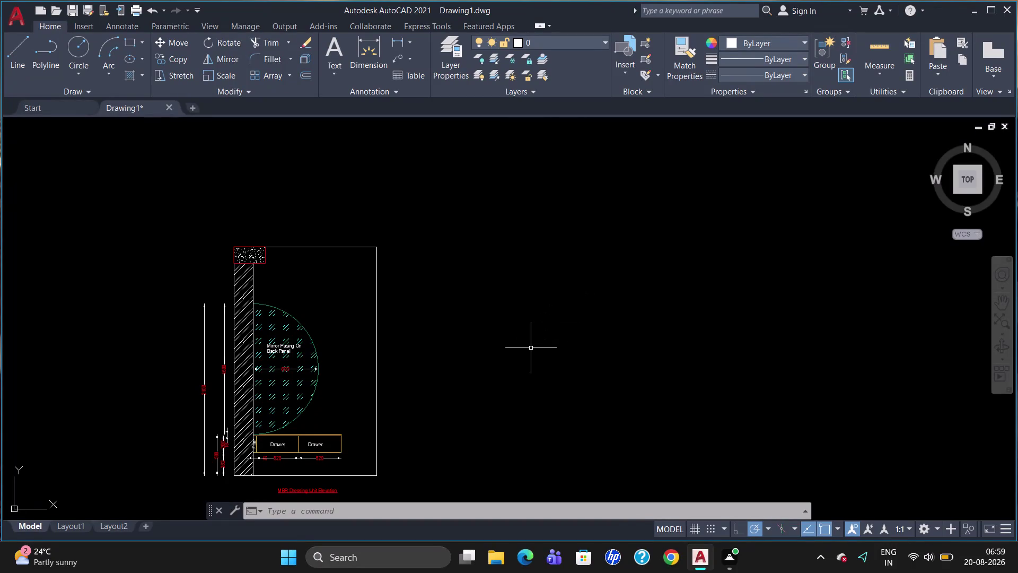
Add a trial 1745 linear dimension across the unit's bottom, then delete it.
scroll(down, 3)
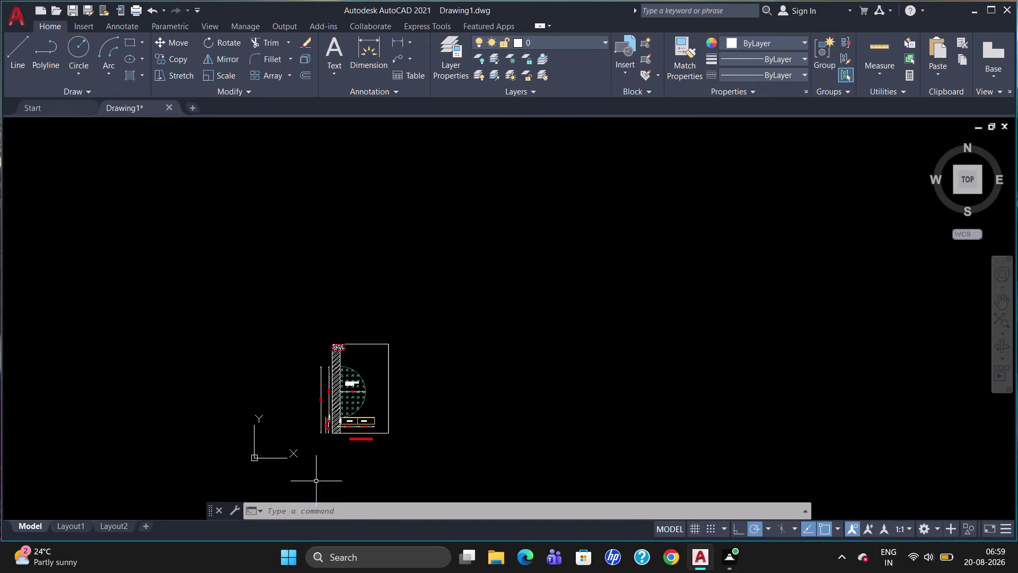
scroll(up, 3)
scroll(down, 3)
scroll(up, 3)
scroll(down, 3)
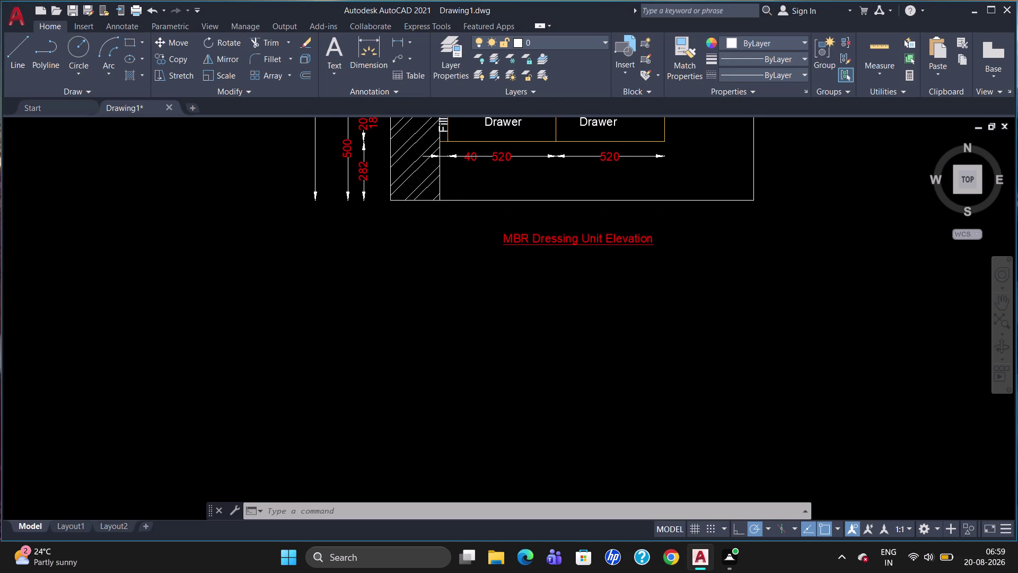
text(dli)
key(Return)
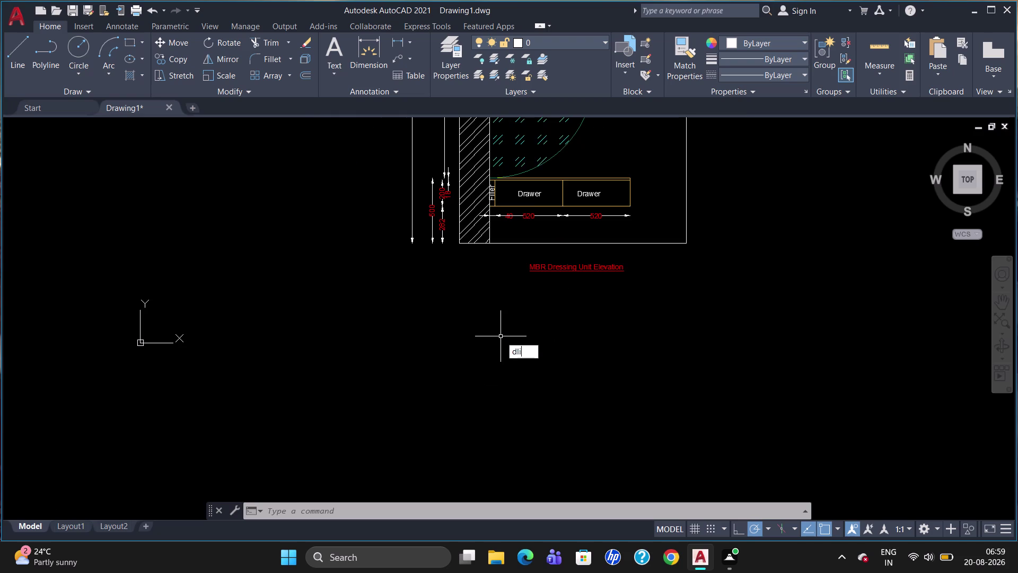
click(458, 244)
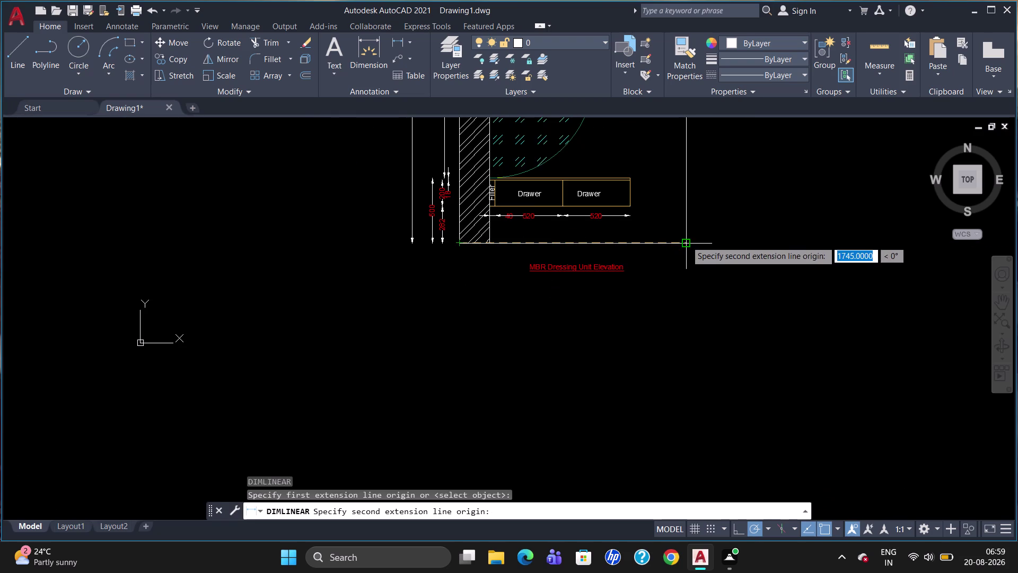
click(687, 242)
click(684, 291)
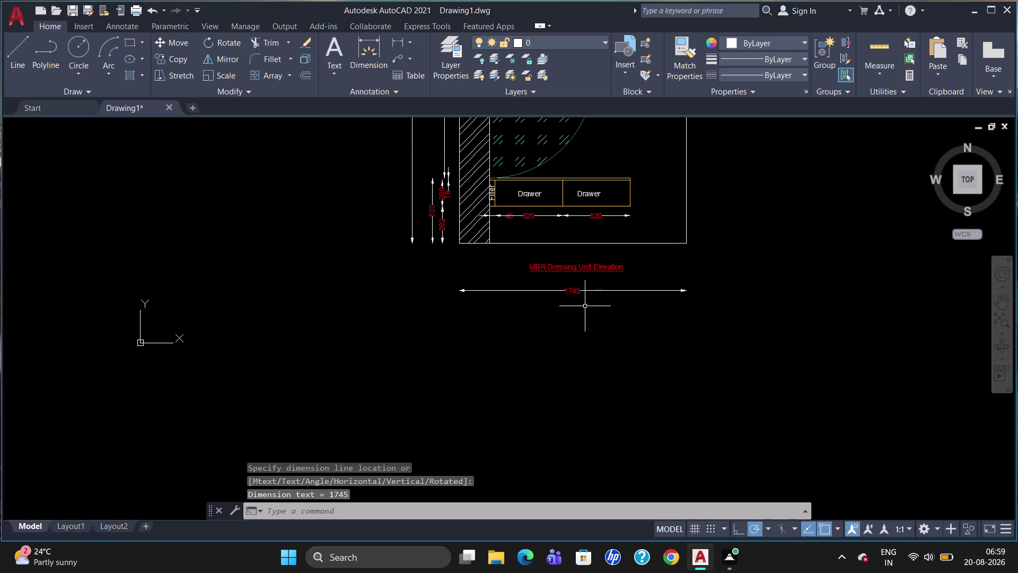
click(545, 290)
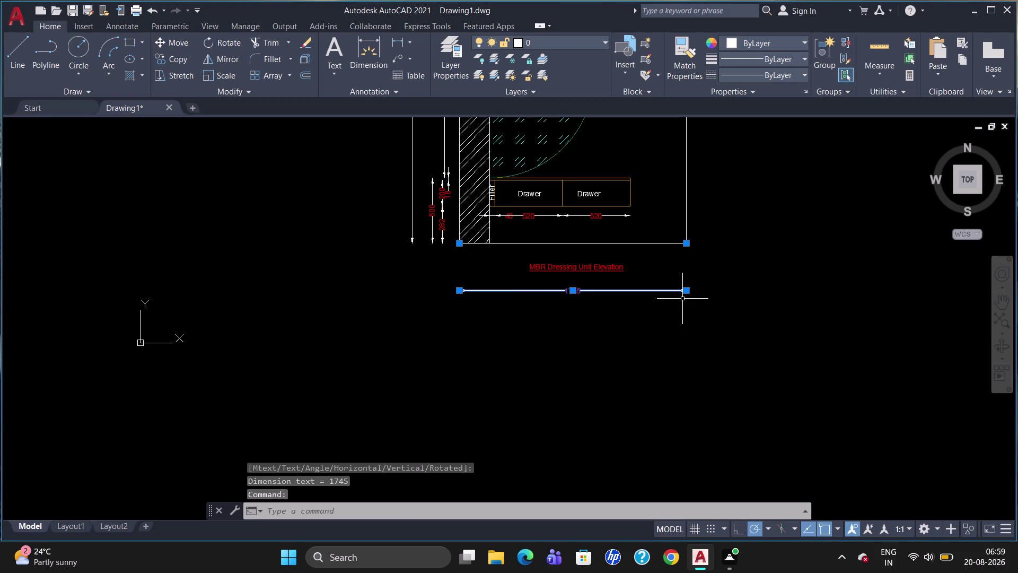
key(Delete)
Draw and erase a trial 1705 line from the bottom-left corner, then turn Ortho on.
key(l)
key(Return)
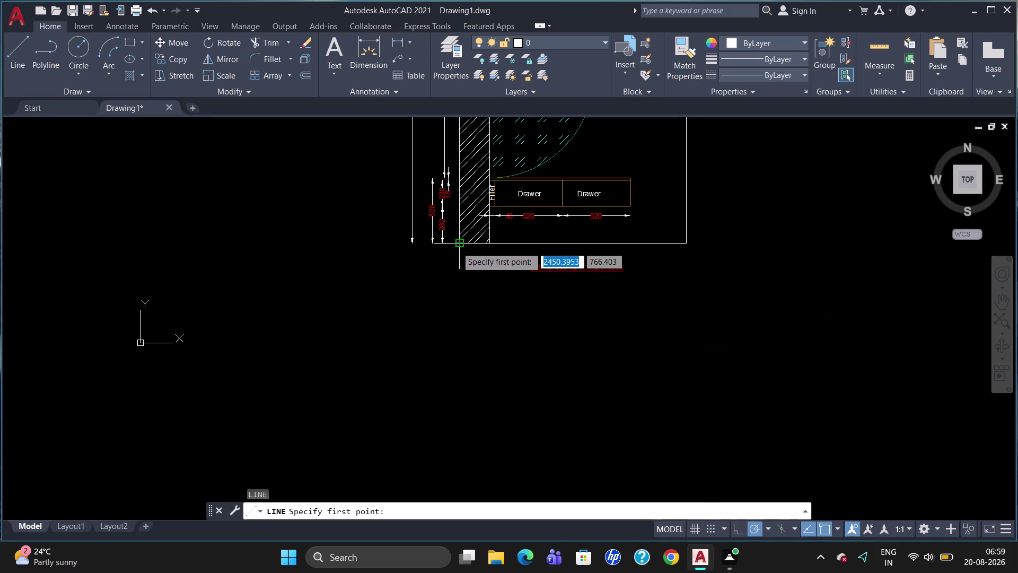
click(459, 315)
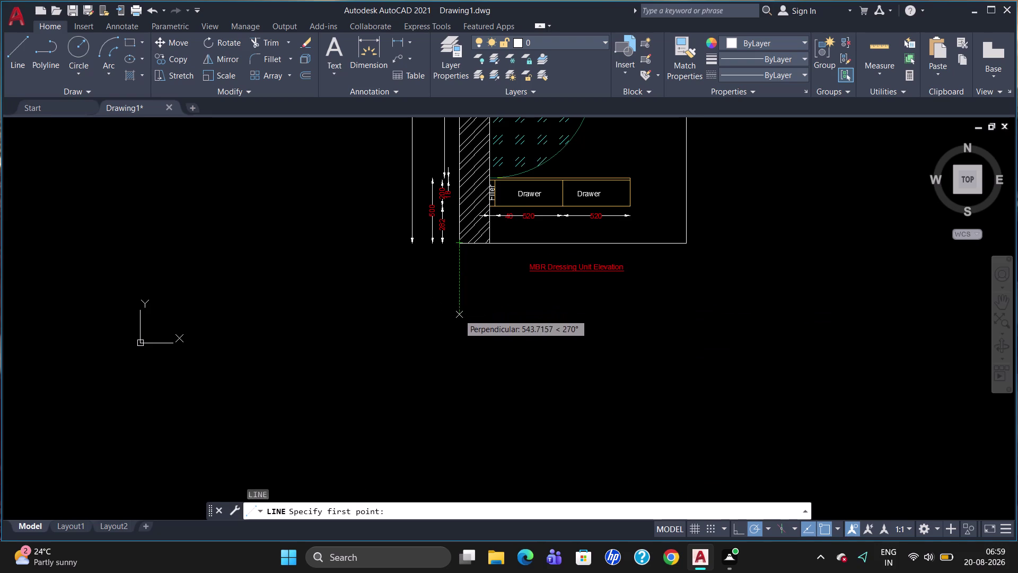
key(1)
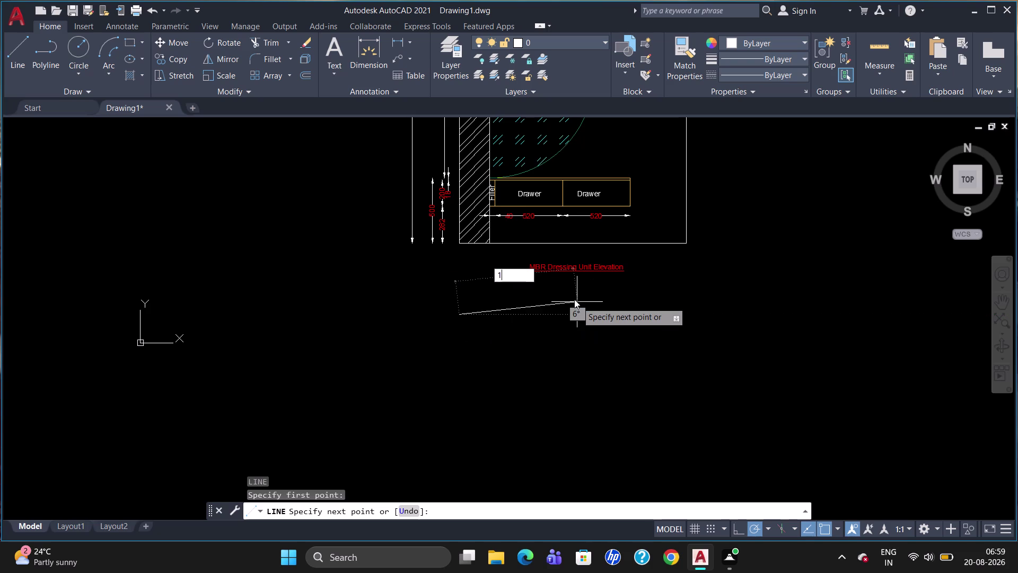
key(7)
key(0)
key(5)
key(Return)
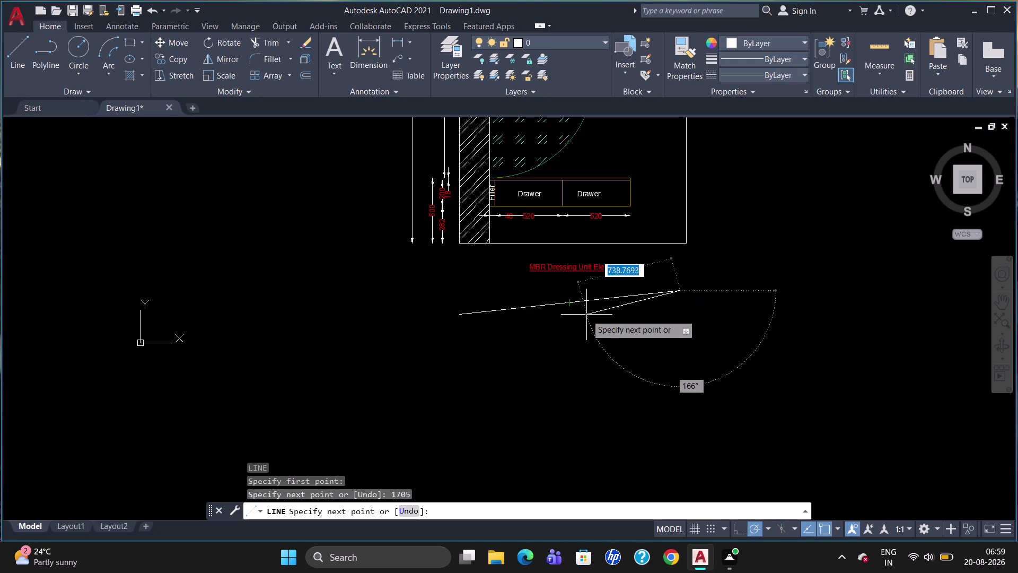
key(Escape)
click(558, 304)
key(Delete)
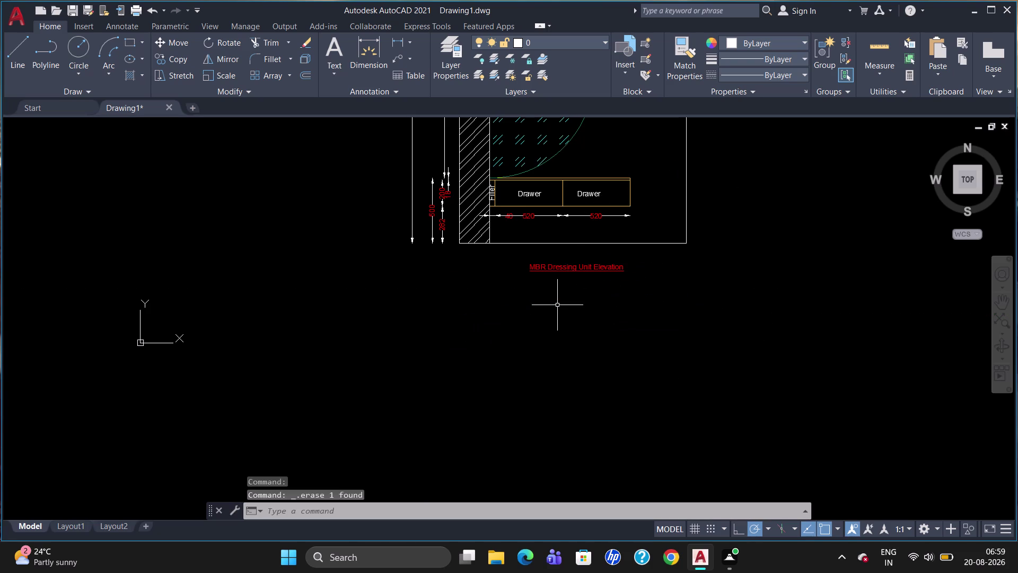
click(734, 535)
click(737, 533)
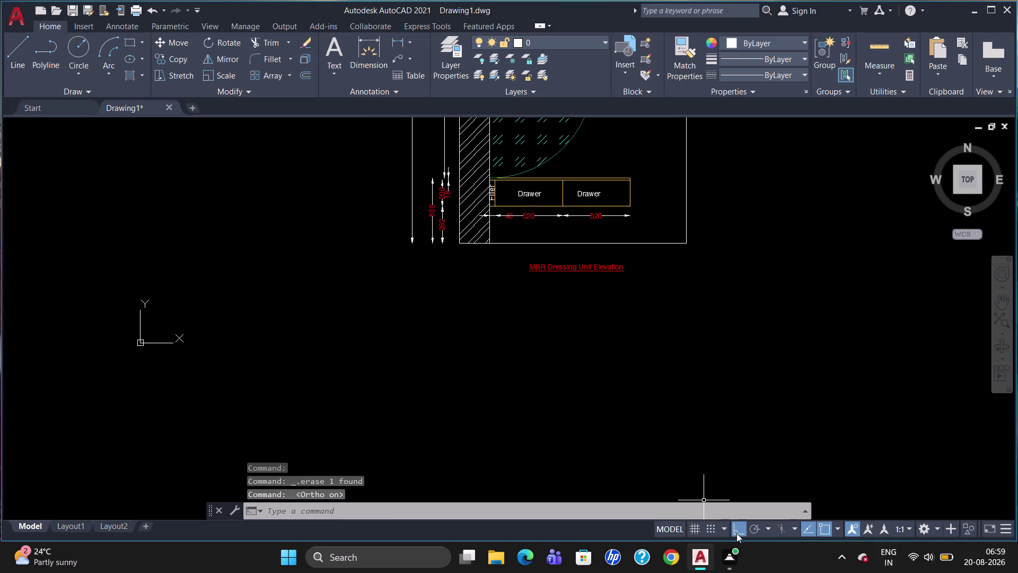
Start a line tracked 500 below the unit's bottom-left corner.
key(l)
key(Return)
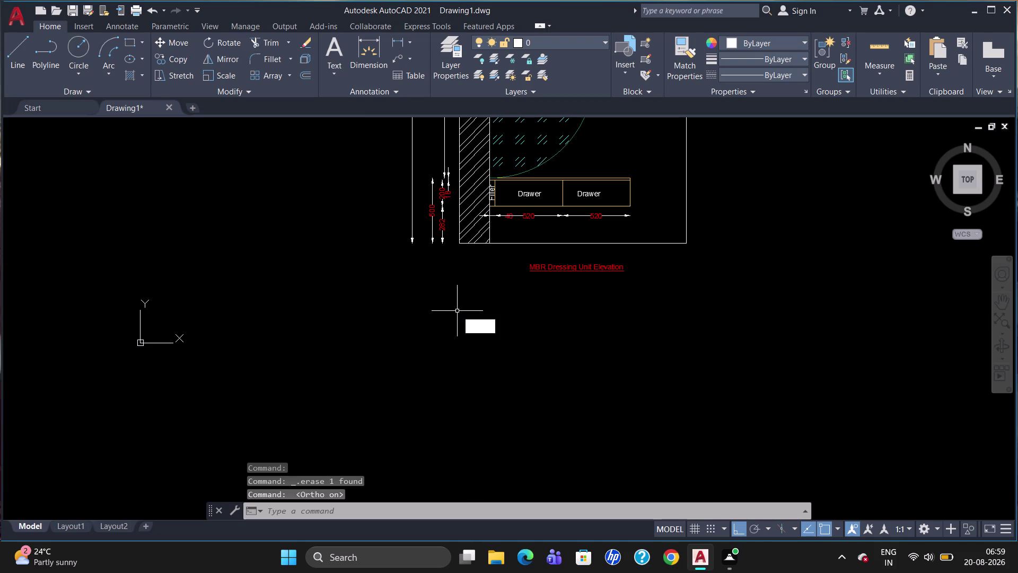
key(t)
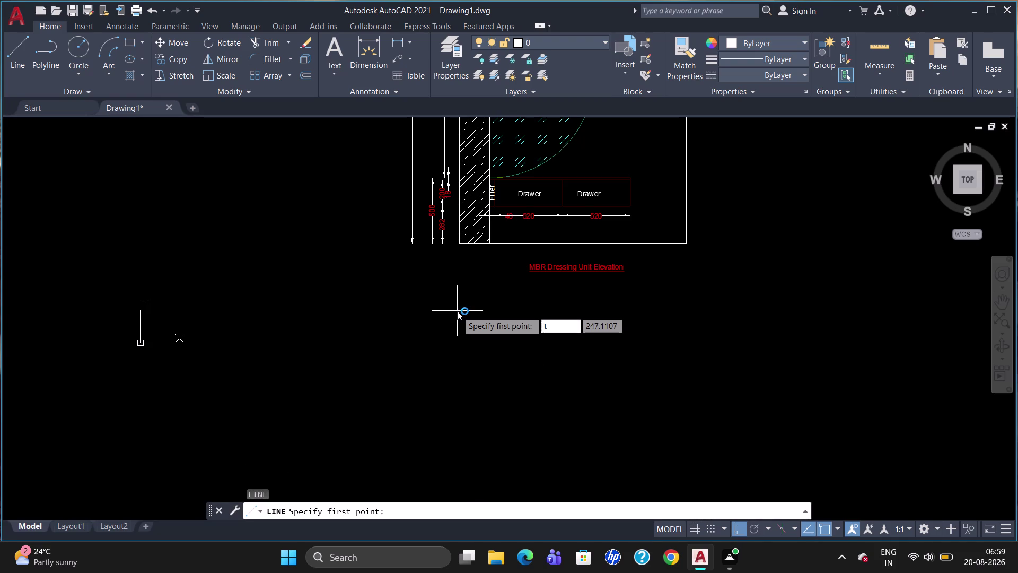
key(Escape)
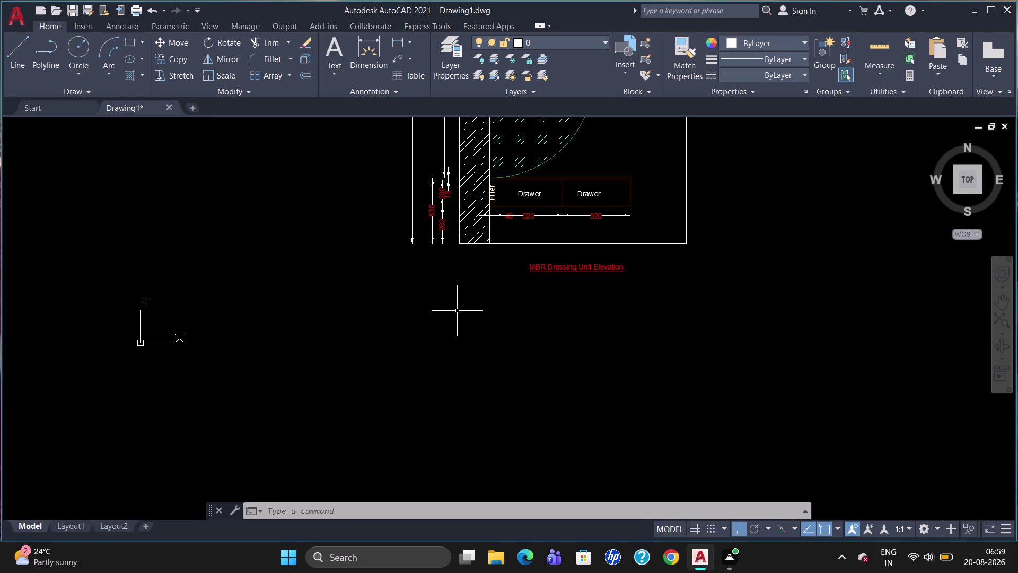
key(l)
key(Return)
text(t)
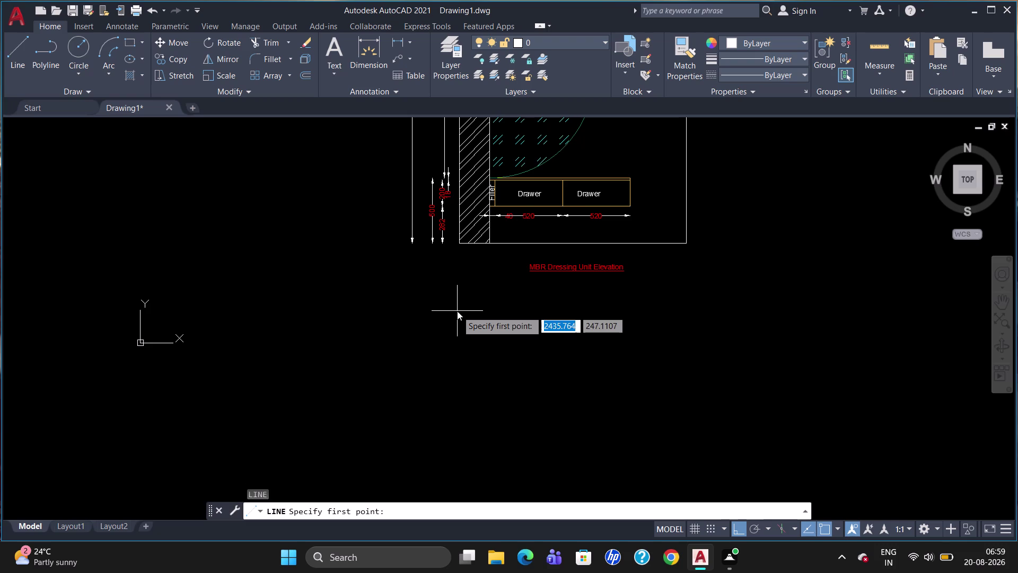
text(k)
key(Return)
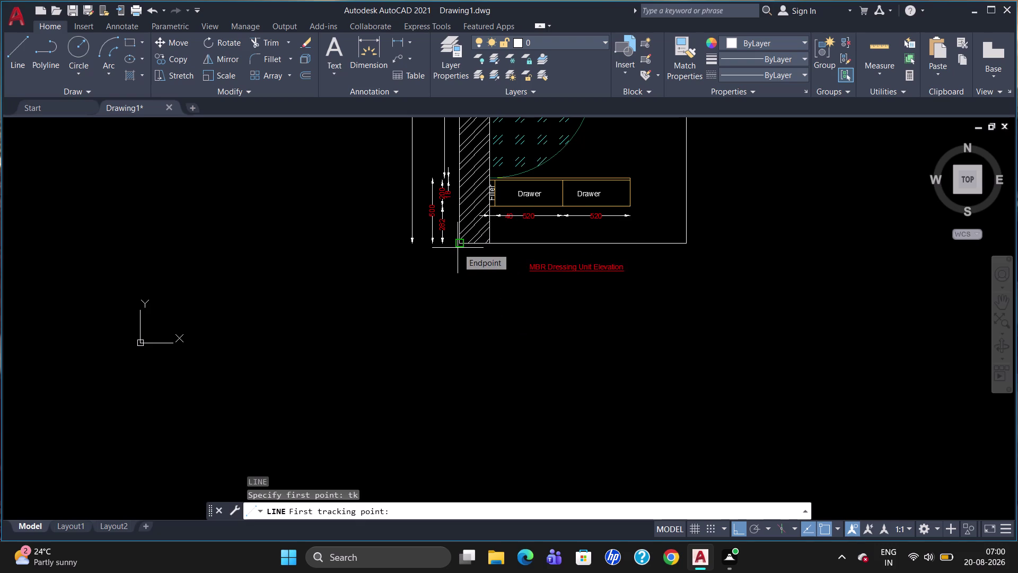
drag(458, 247, 463, 303)
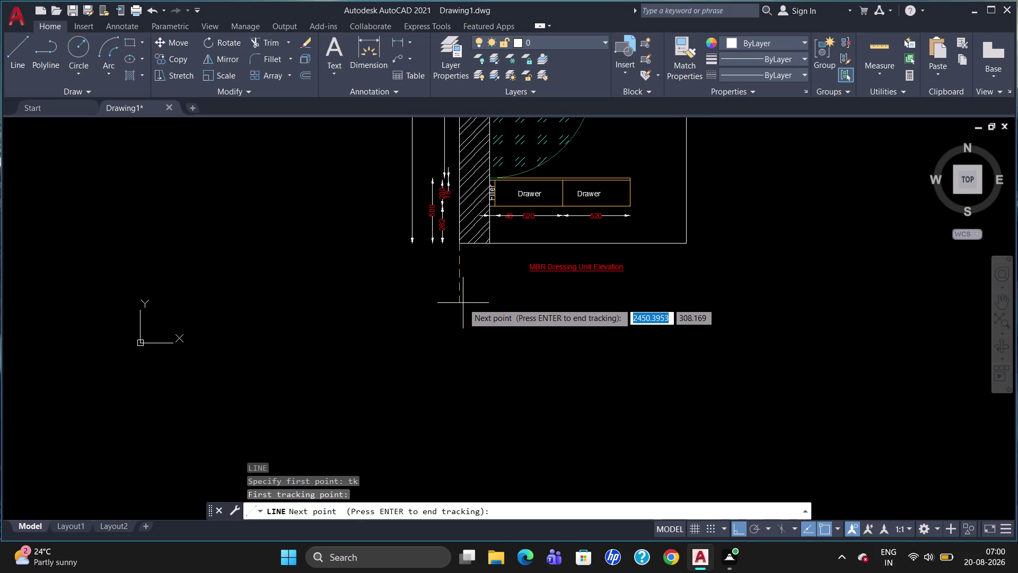
key(3)
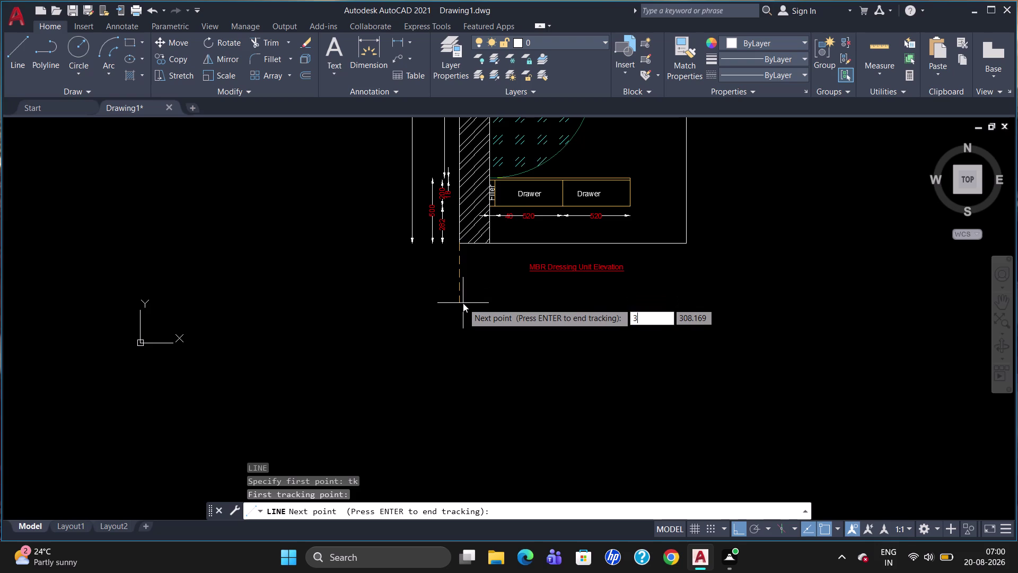
key(BackSpace)
text(500)
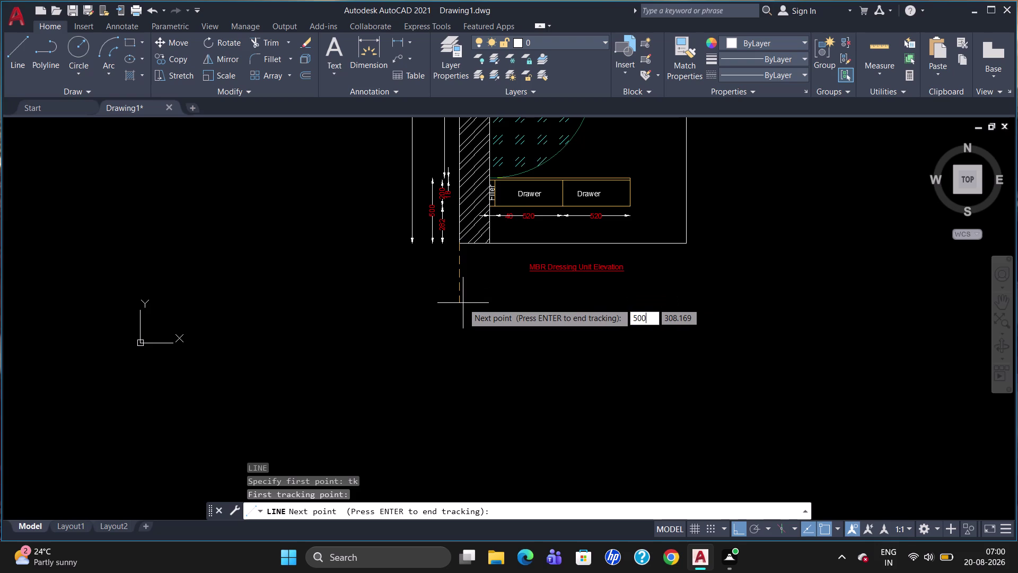
key(Return)
Draw the 1705-long horizontal line from that start point.
key(Return)
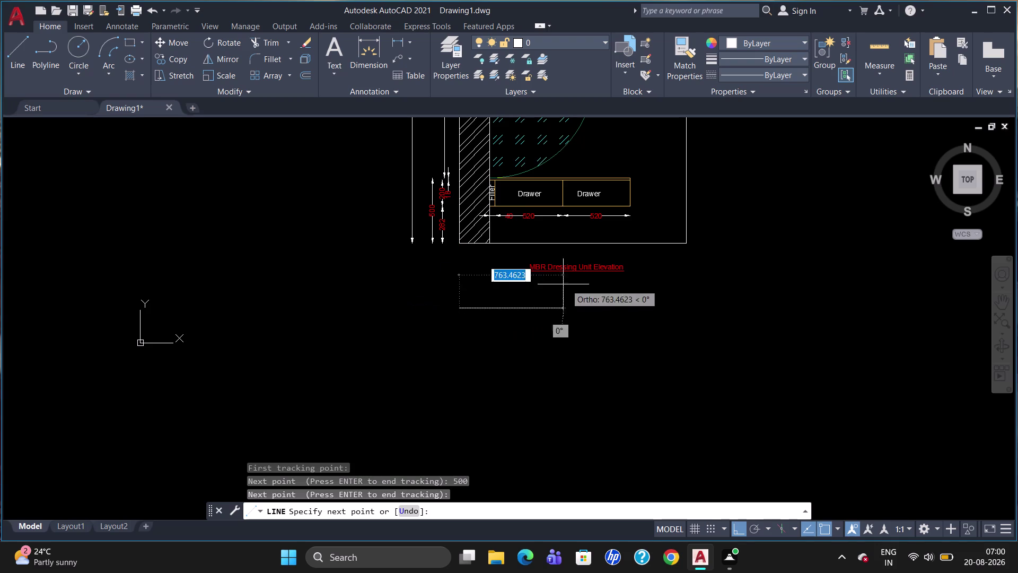
text(170)
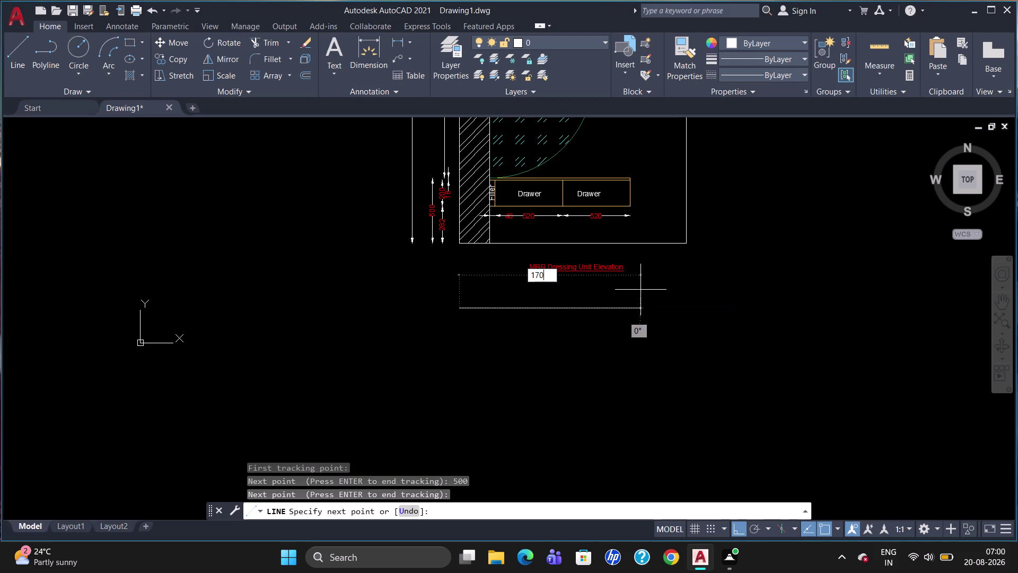
text(5)
key(Return)
key(Return)
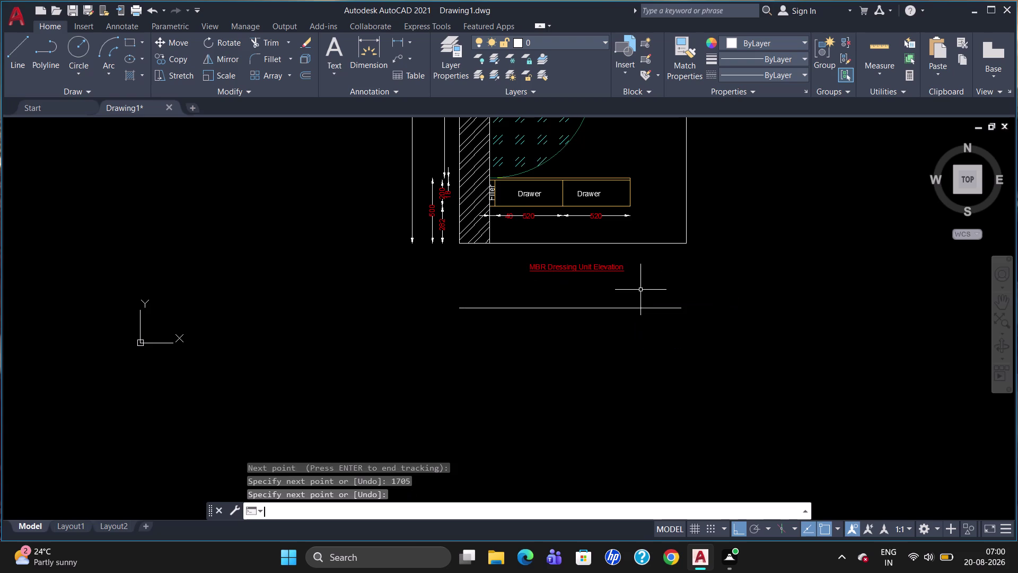
Draw a vertical line straight down from the horizontal line's left end.
key(Escape)
key(l)
key(Return)
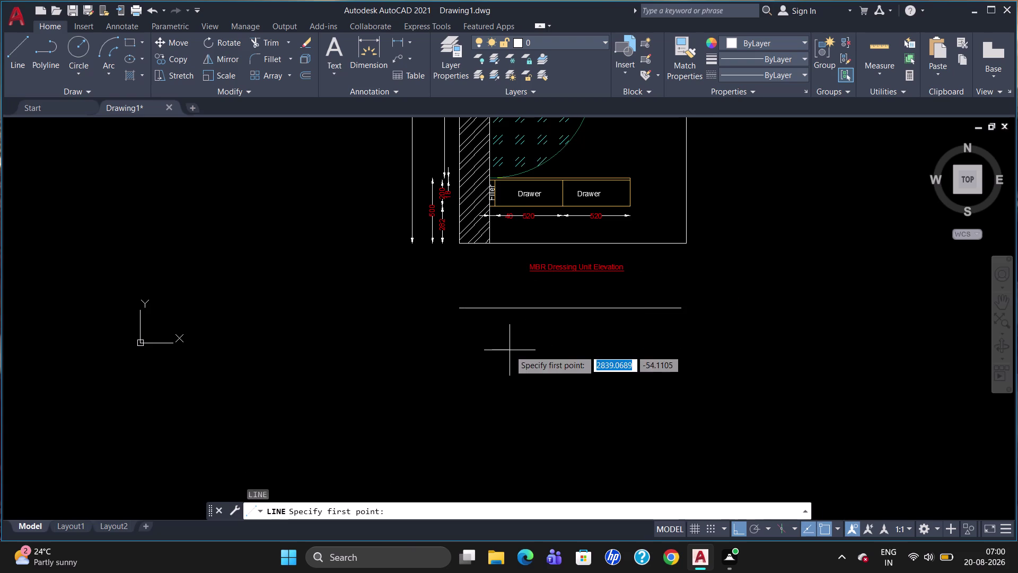
drag(458, 312, 456, 424)
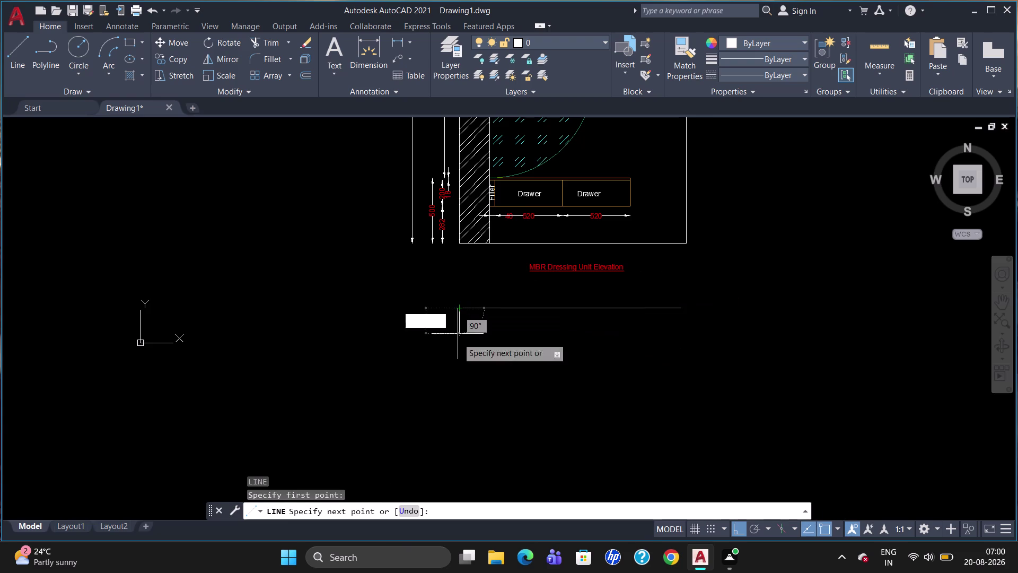
drag(456, 424, 455, 448)
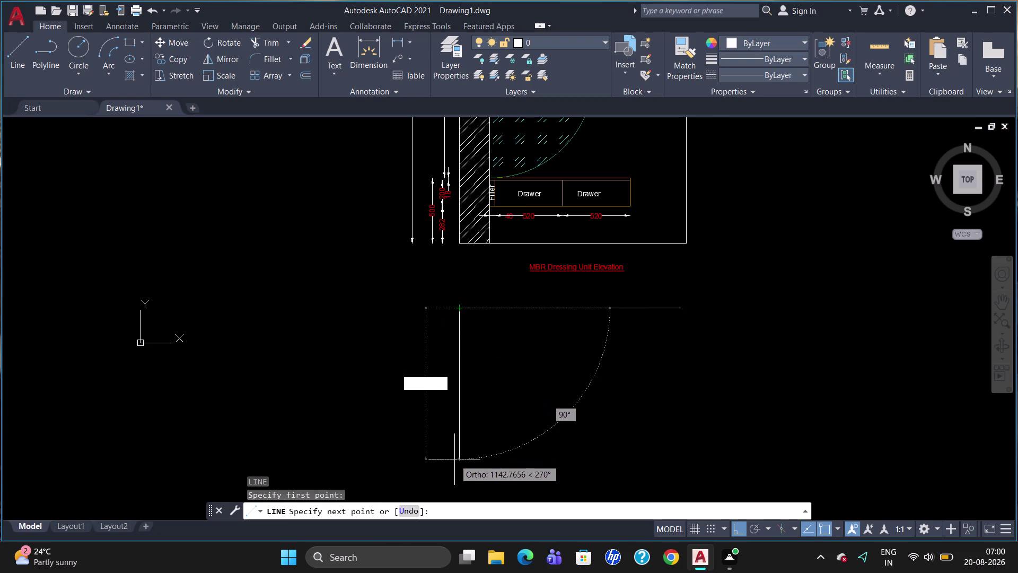
click(454, 461)
key(Escape)
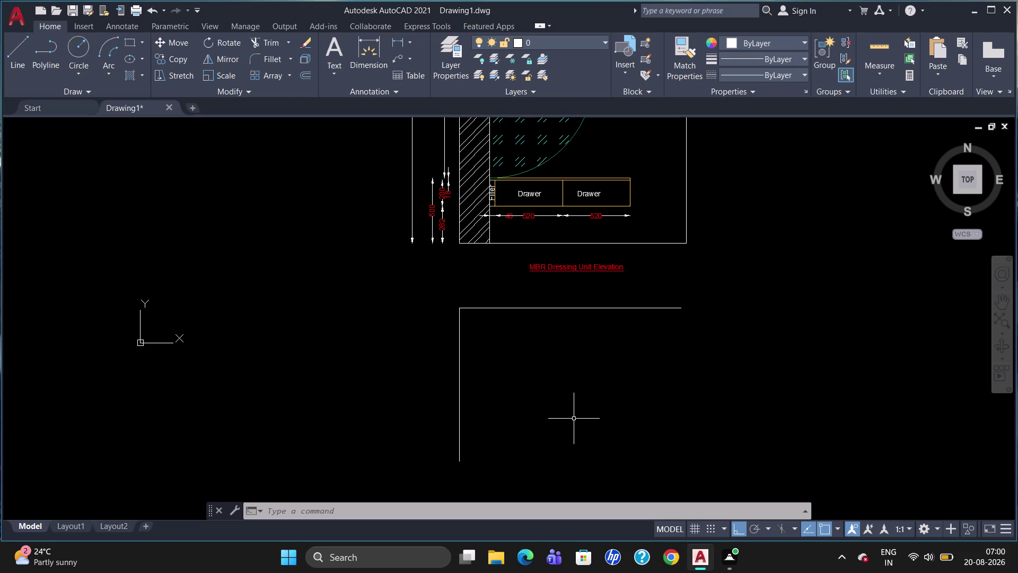
Offset the horizontal line 304 downward.
key(o)
key(Return)
text(30)
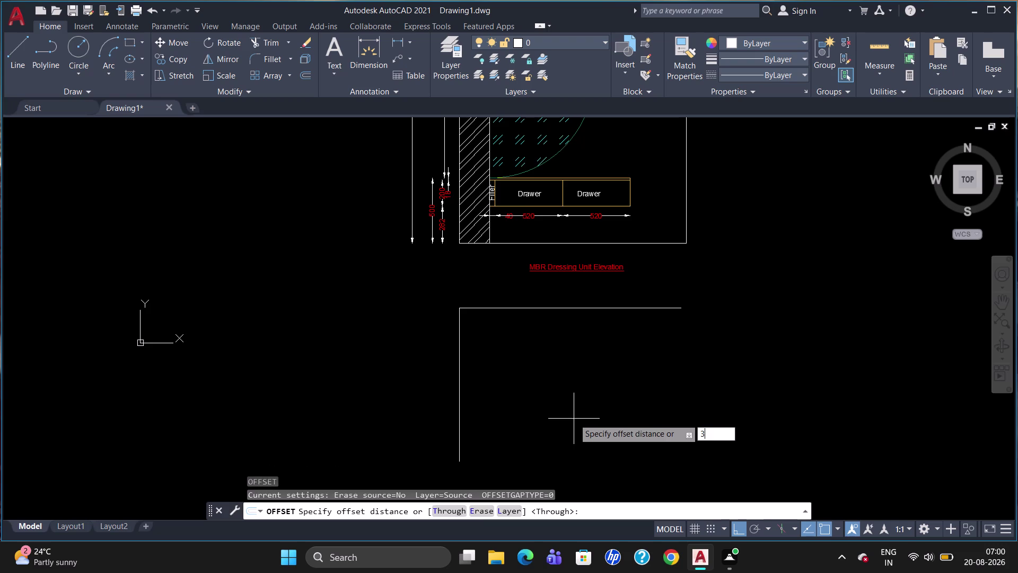
text(4)
key(Return)
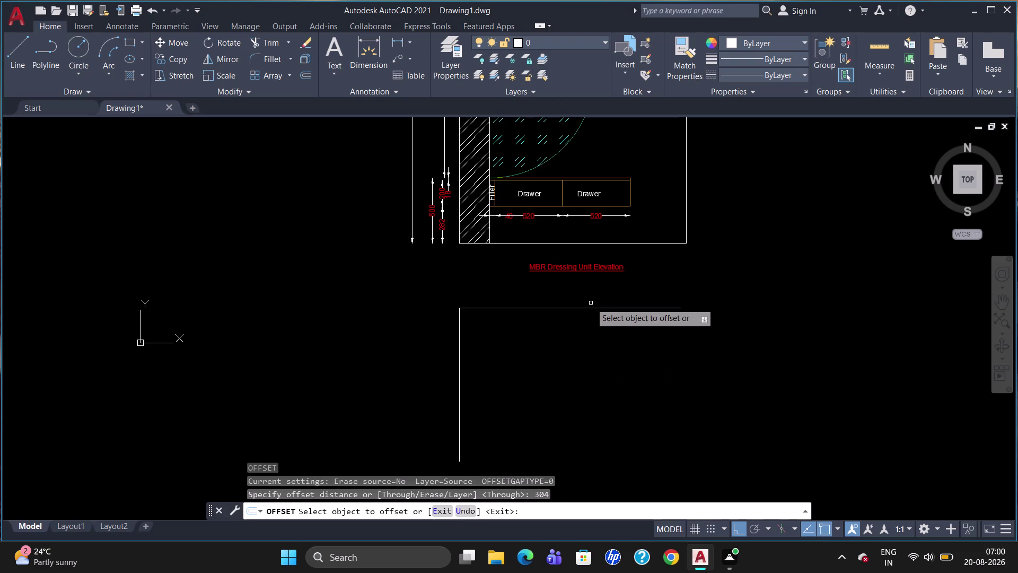
click(590, 311)
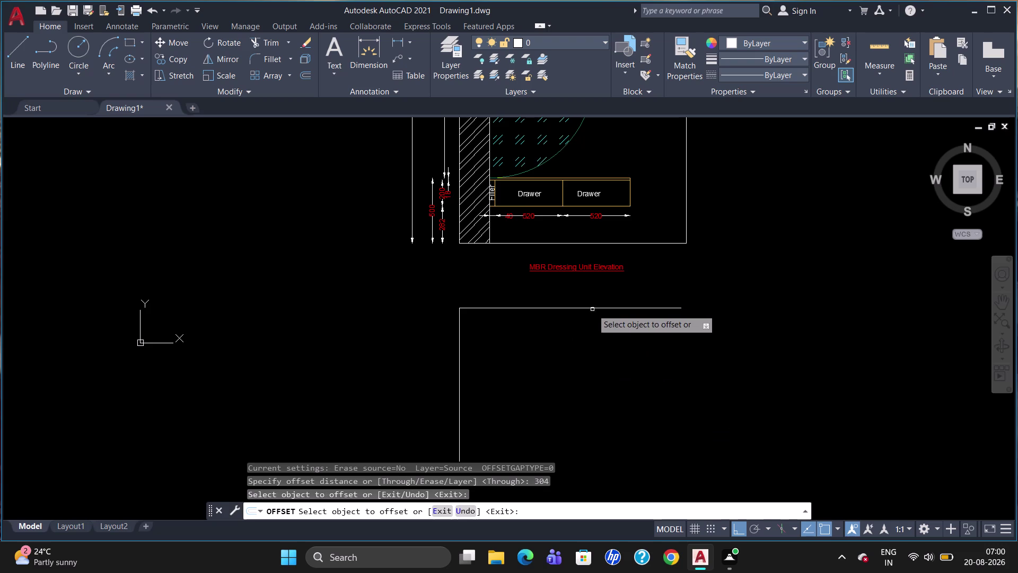
drag(596, 308, 610, 357)
drag(611, 357, 475, 398)
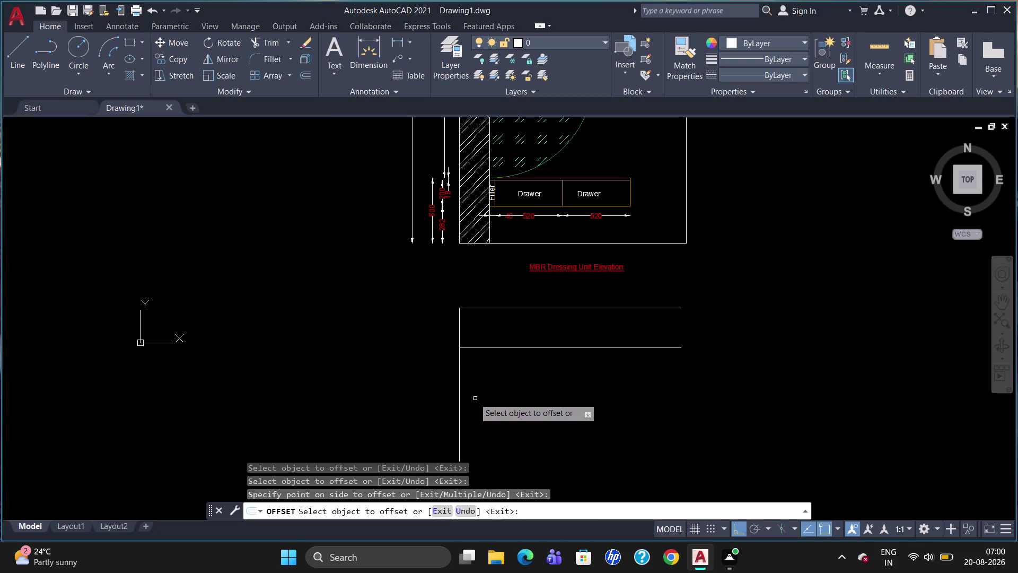
drag(474, 398, 461, 396)
Offset the left vertical line 235 toward the inside.
click(460, 396)
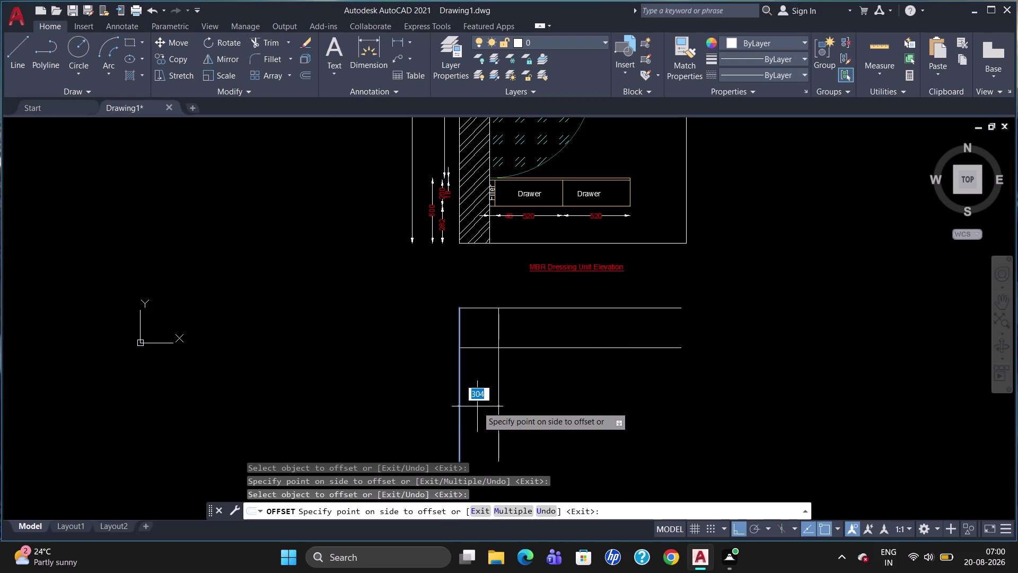
text(235)
key(Return)
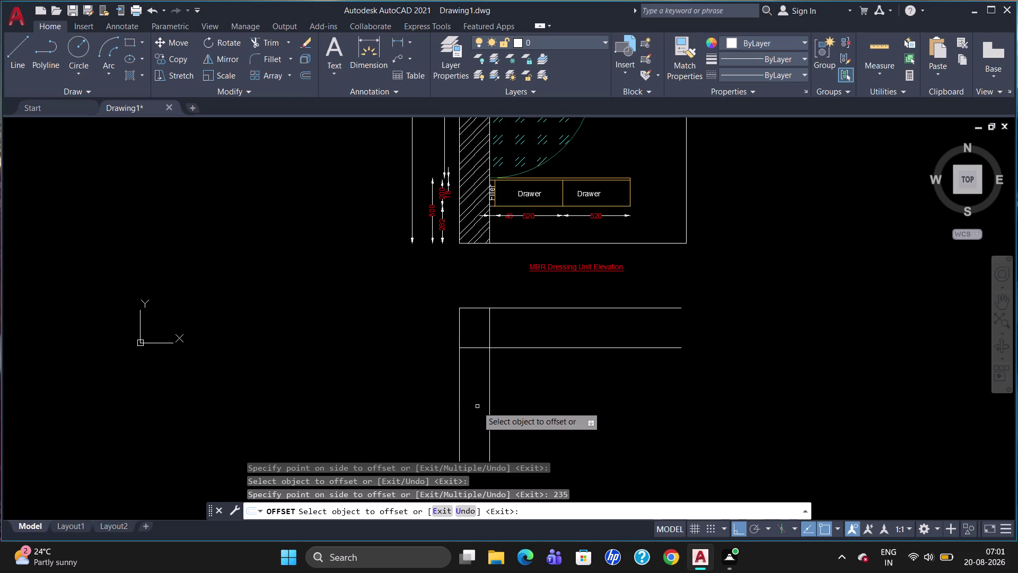
key(Escape)
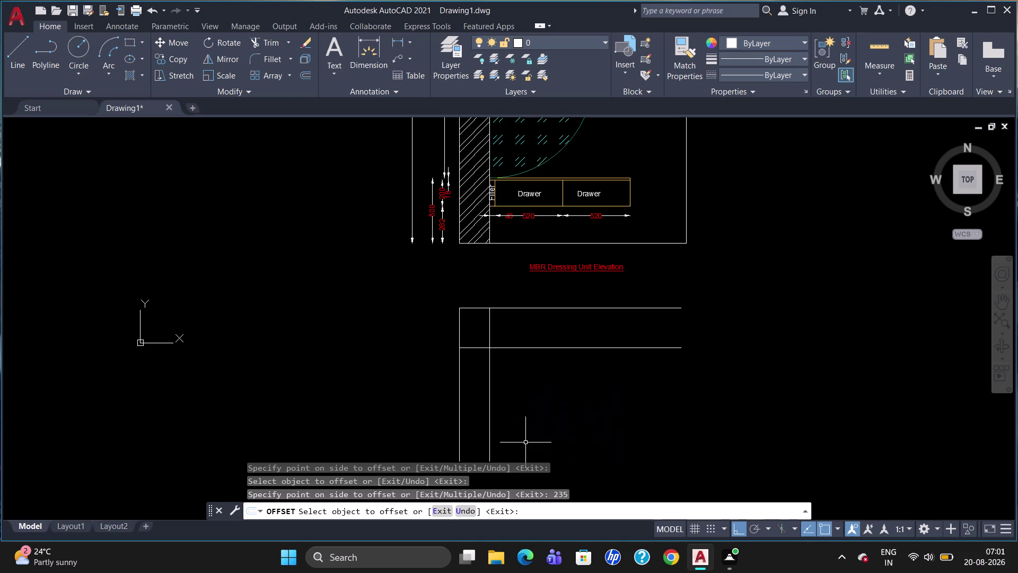
Start a new line using tk tracking from a reference point.
key(l)
key(Return)
text(tk)
key(Return)
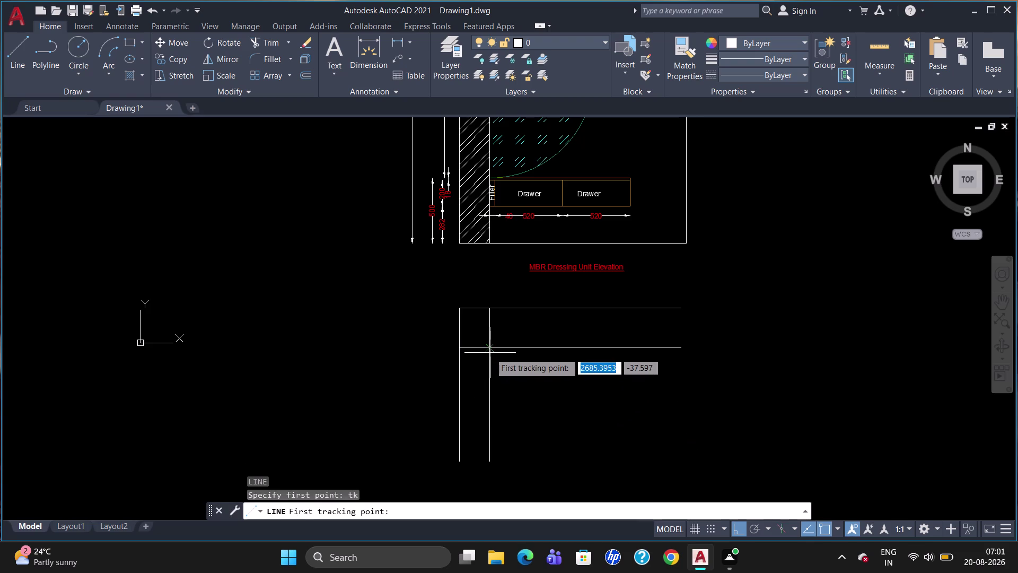
Draw a 1080-long horizontal line starting 400 down the inner vertical line.
drag(490, 353, 490, 397)
text(4)
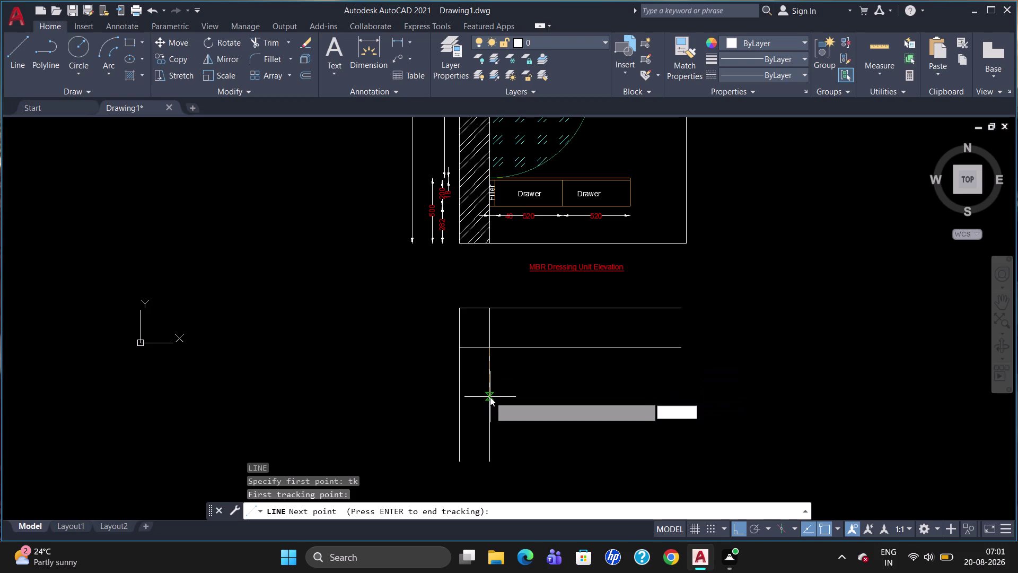
text(00)
key(Return)
key(Return)
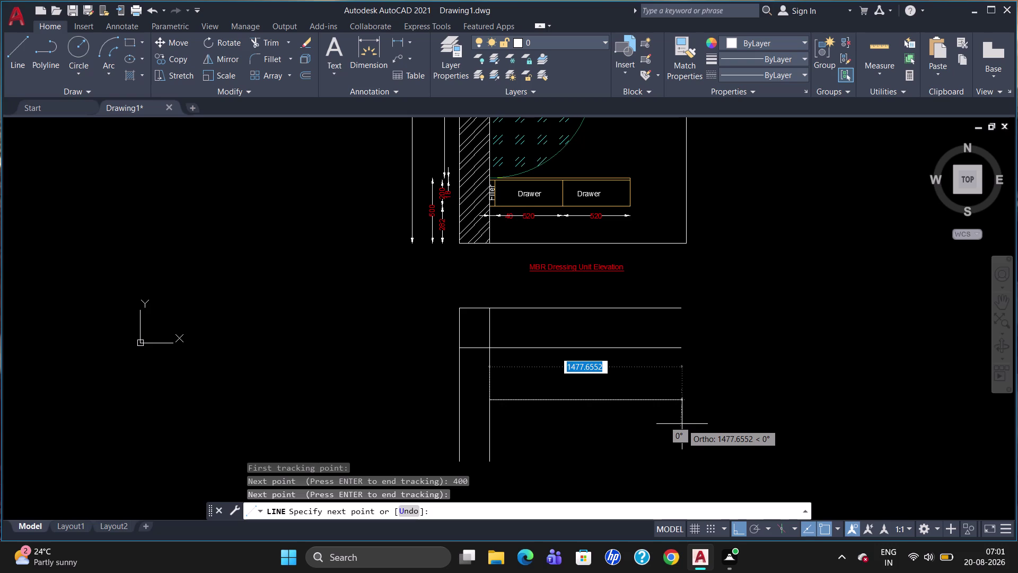
text(10)
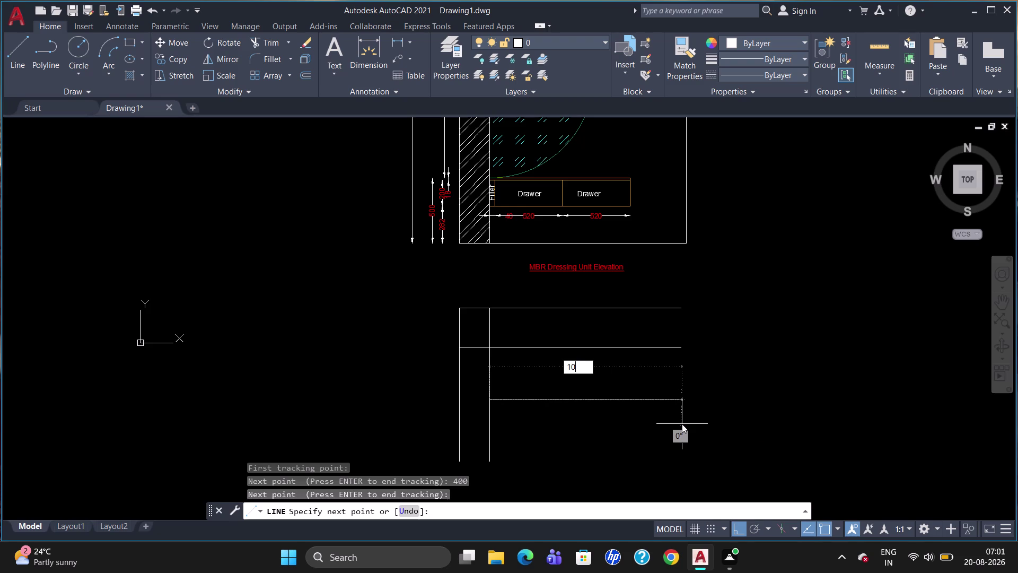
text(80)
key(Return)
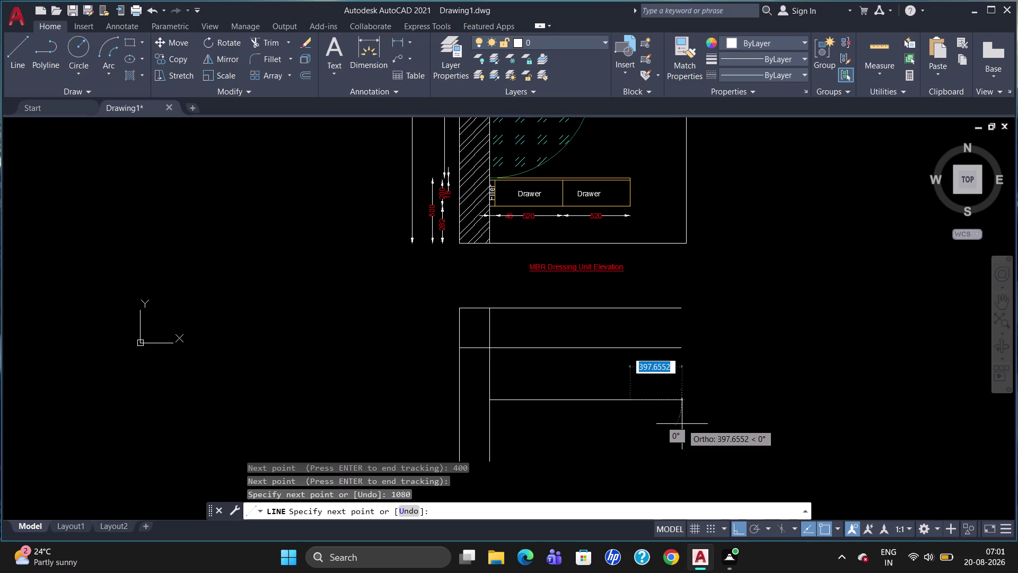
key(Escape)
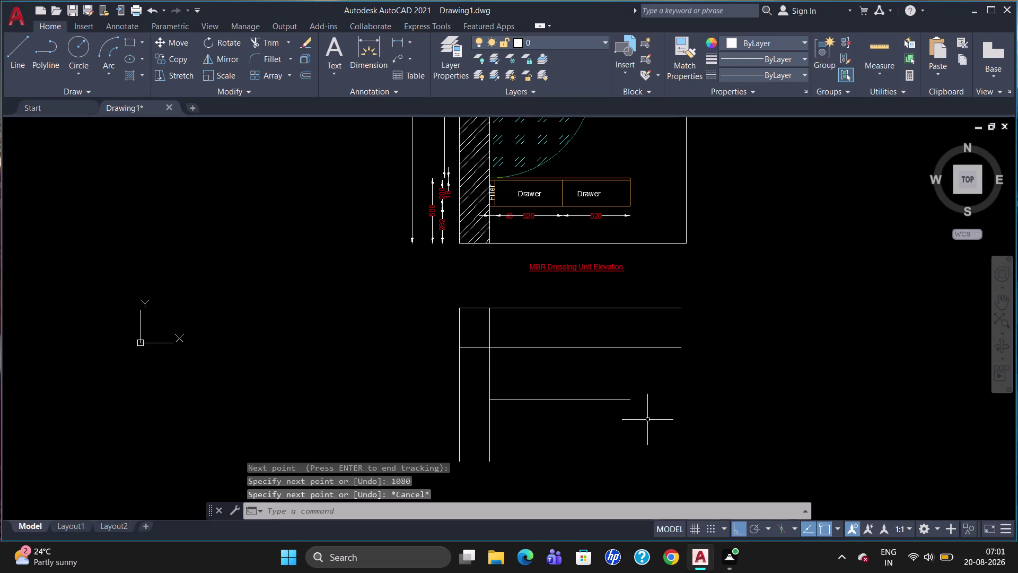
Draw the vertical step line and the top band's right edge up to the corner.
key(l)
key(Return)
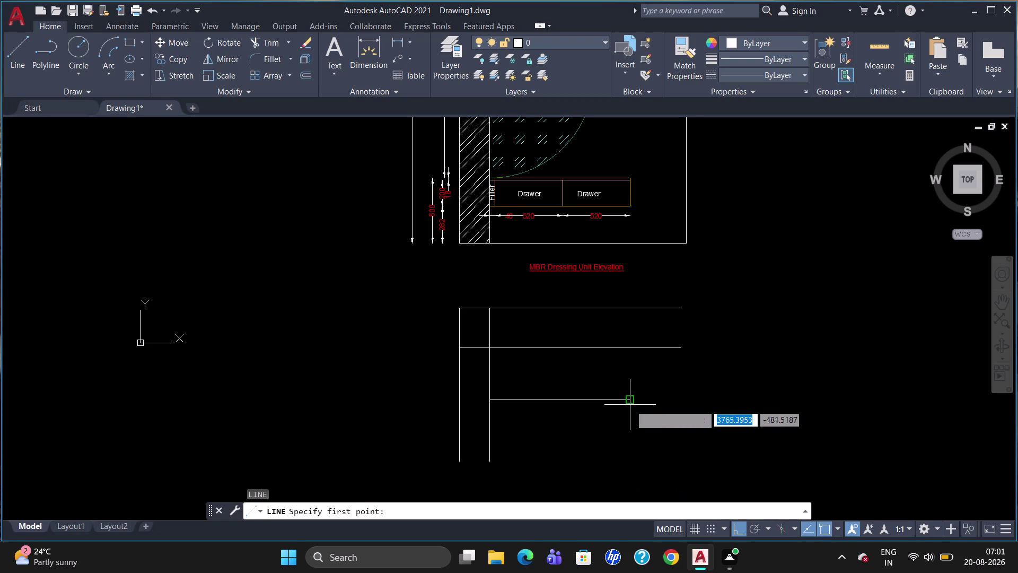
drag(630, 405, 626, 344)
click(626, 345)
key(Escape)
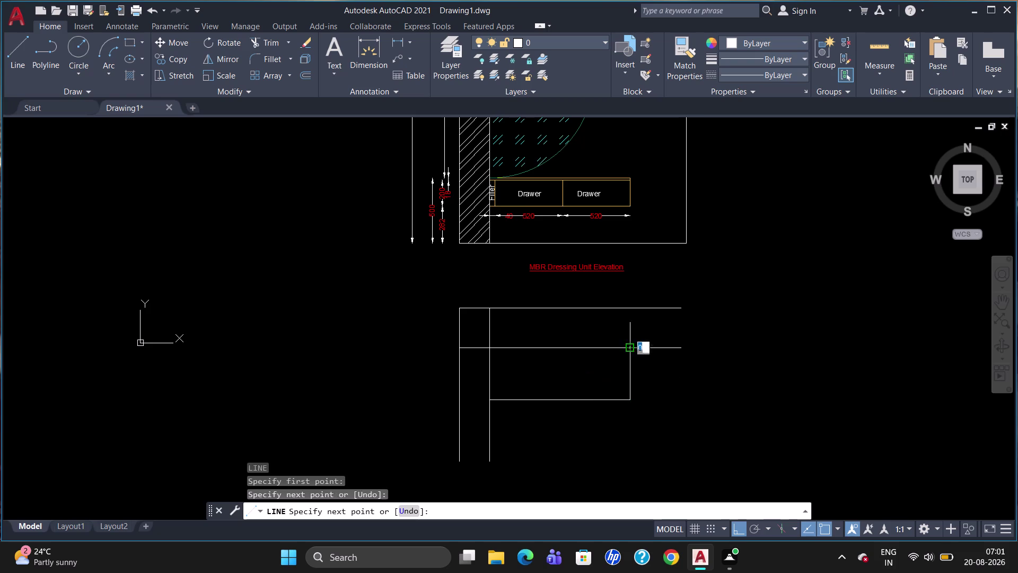
key(l)
key(Return)
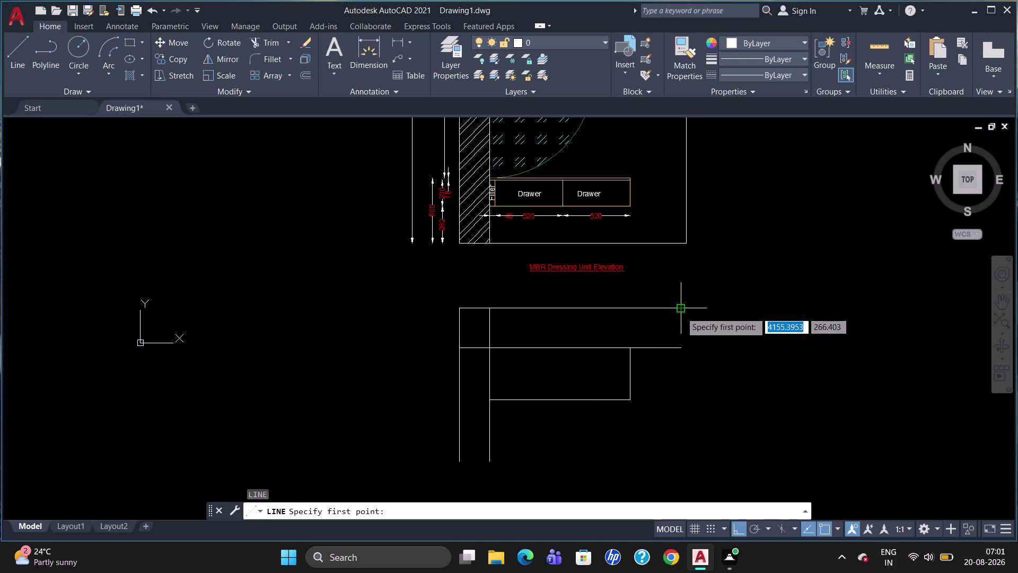
click(681, 348)
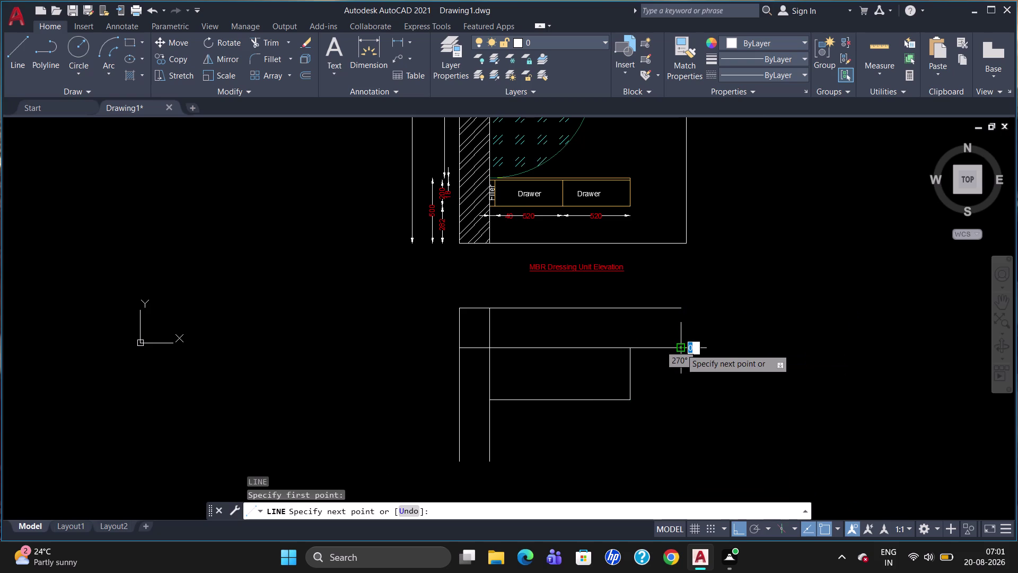
drag(681, 348, 683, 311)
click(684, 311)
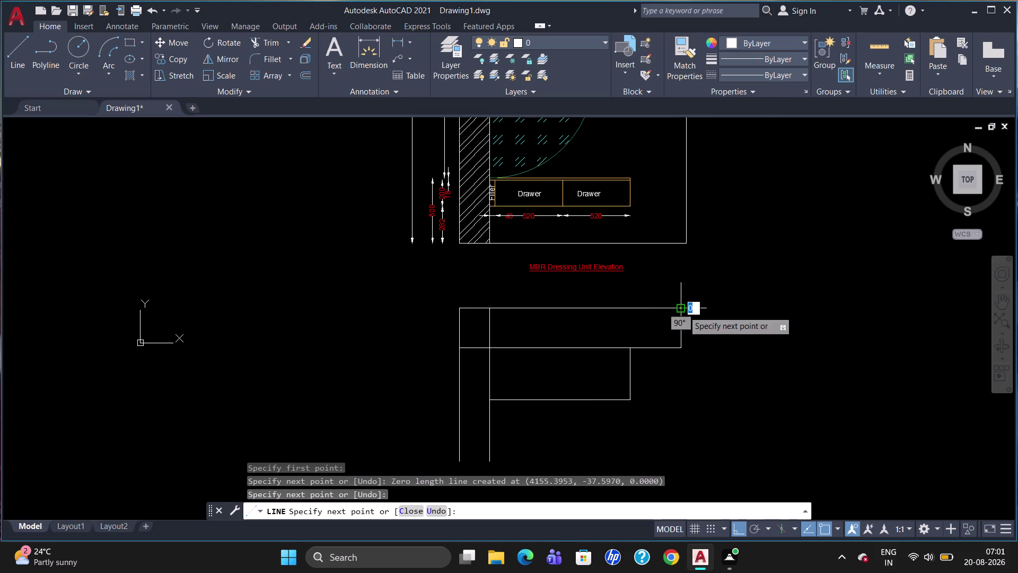
key(Escape)
Draw the bottom line closing the left leg between the inner and outer verticals.
key(l)
key(Return)
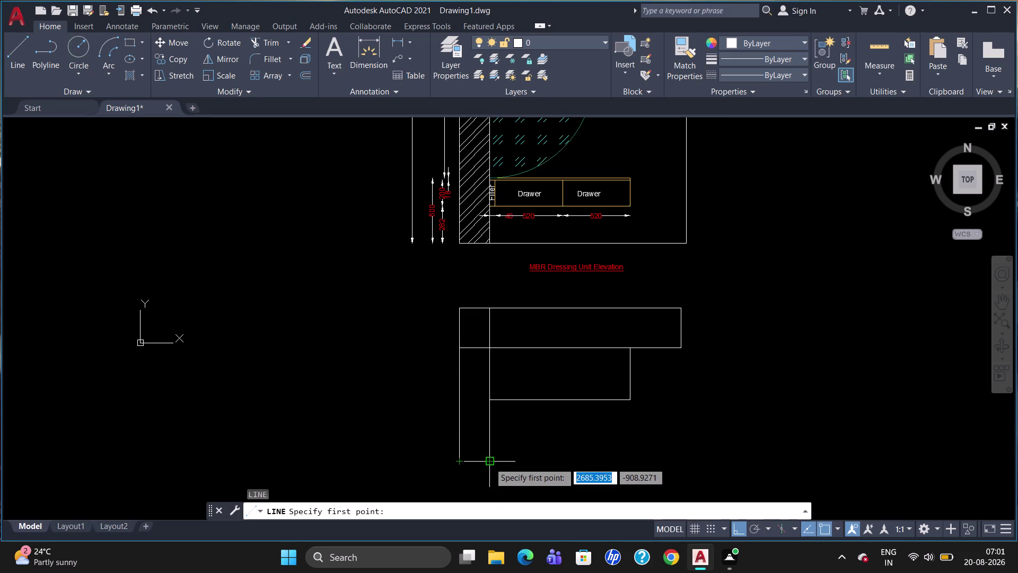
click(490, 463)
click(488, 464)
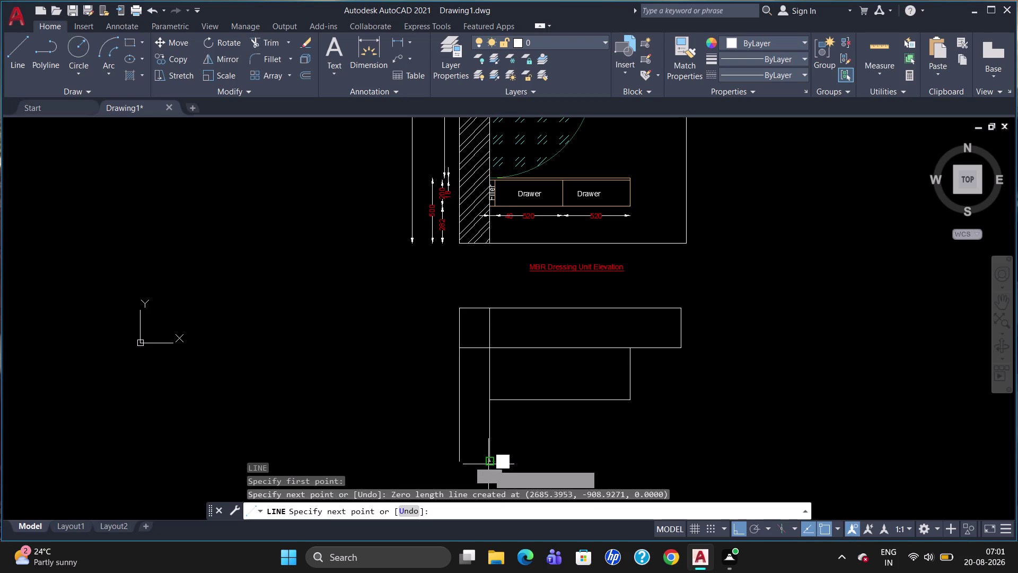
drag(489, 464, 458, 465)
click(458, 466)
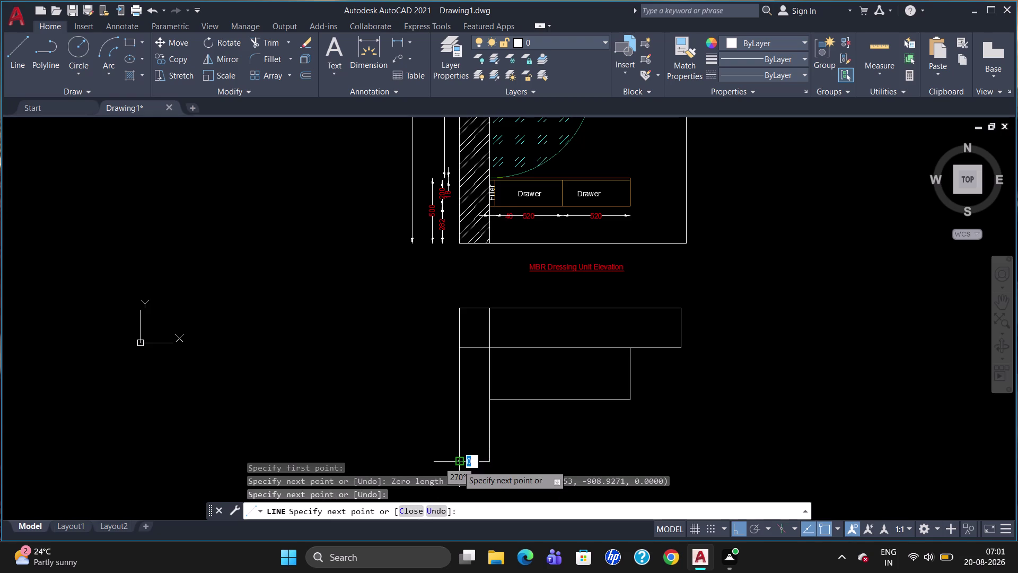
key(Escape)
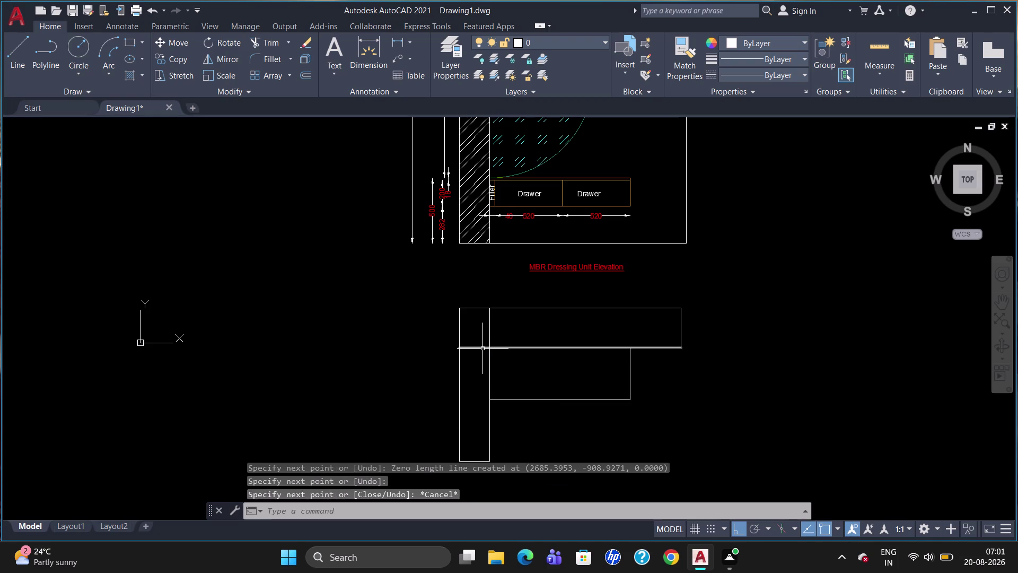
Start TRIM to remove the extra segments.
text(tr)
key(Return)
key(Return)
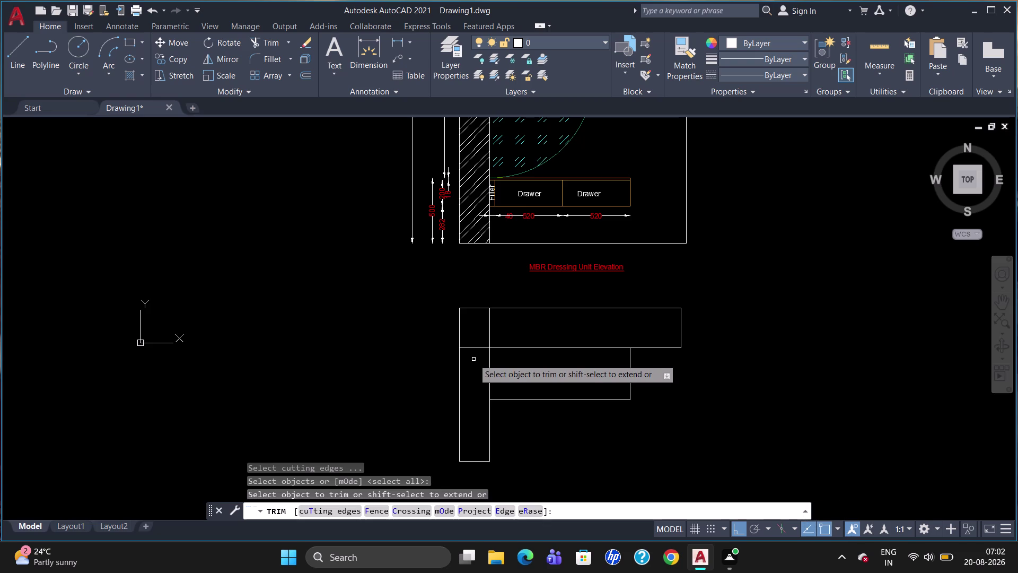
Trim the horizontal segment inside the left leg and the inner vertical in the top band.
click(478, 346)
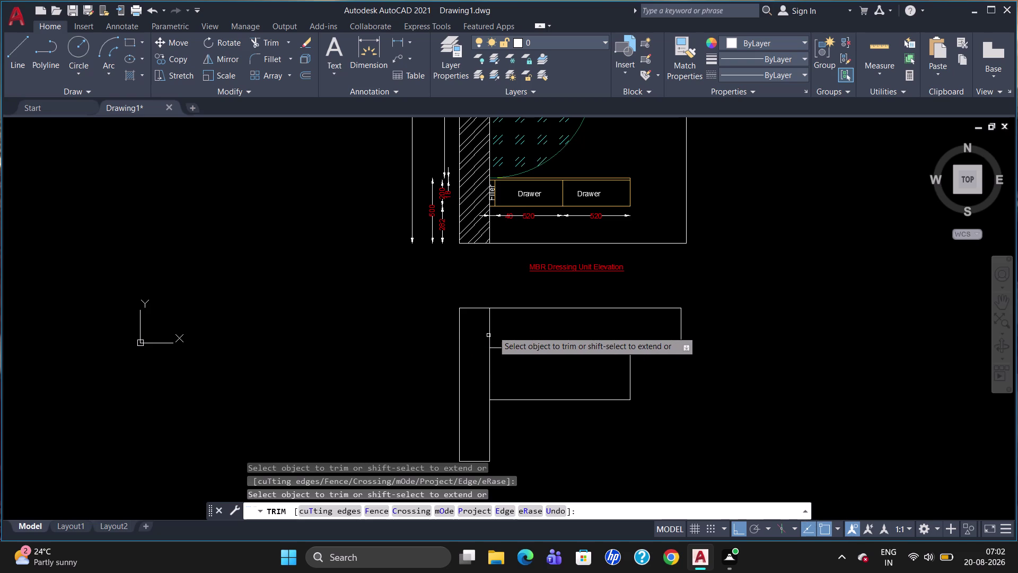
click(490, 332)
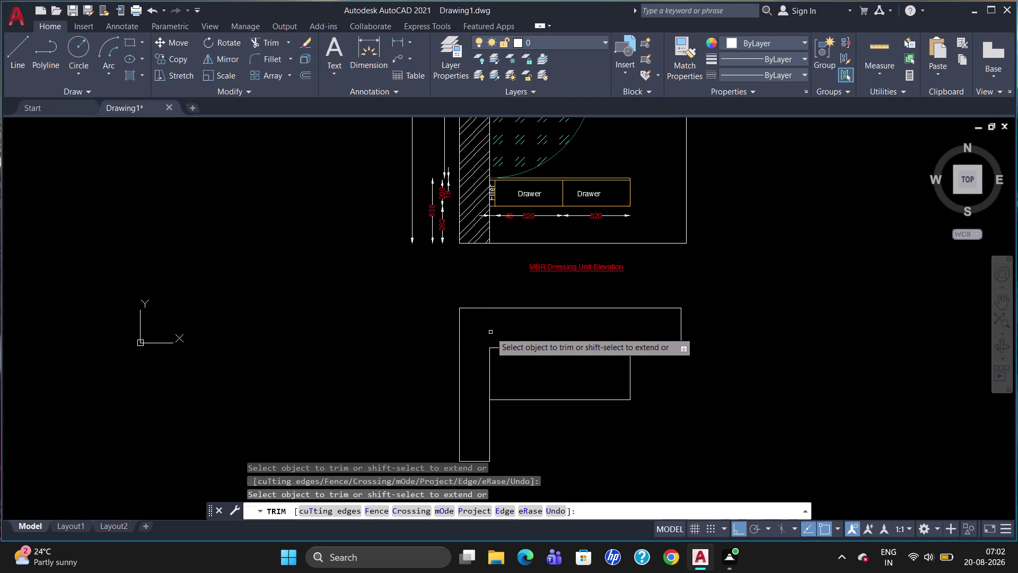
key(Escape)
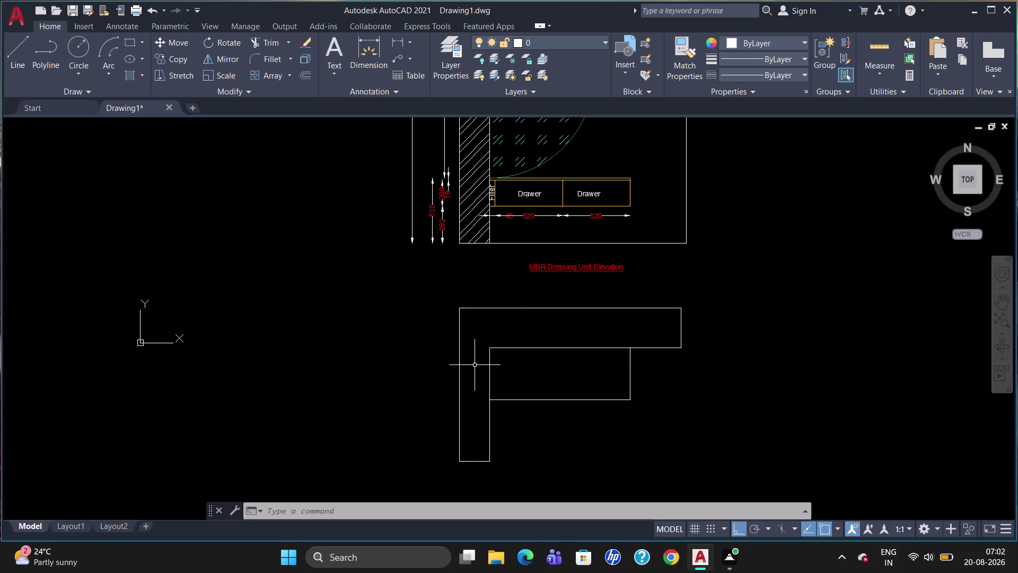
click(145, 74)
click(150, 106)
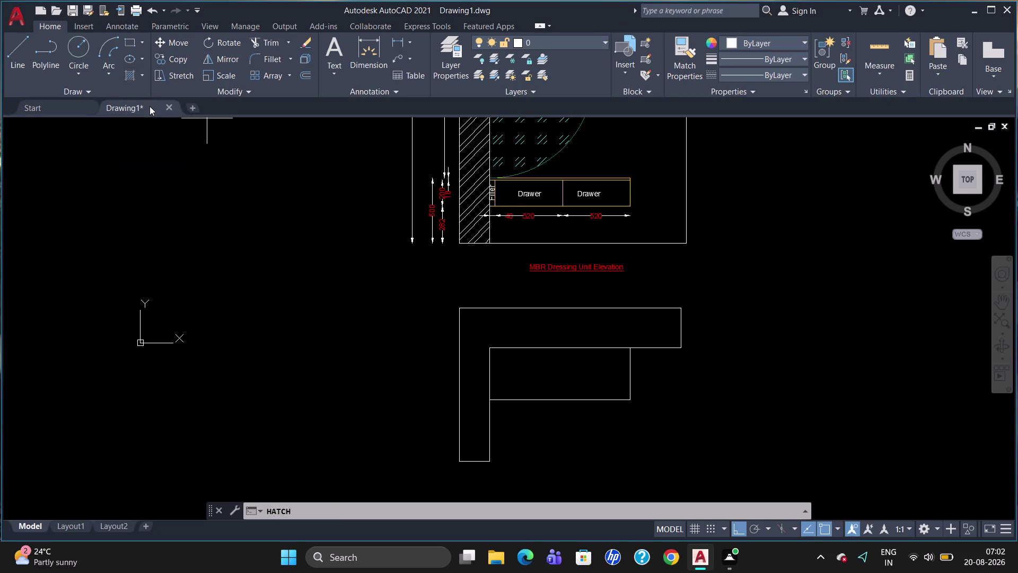
Fill the L-shaped top band and left leg with ANSI31 diagonal hatching.
click(277, 66)
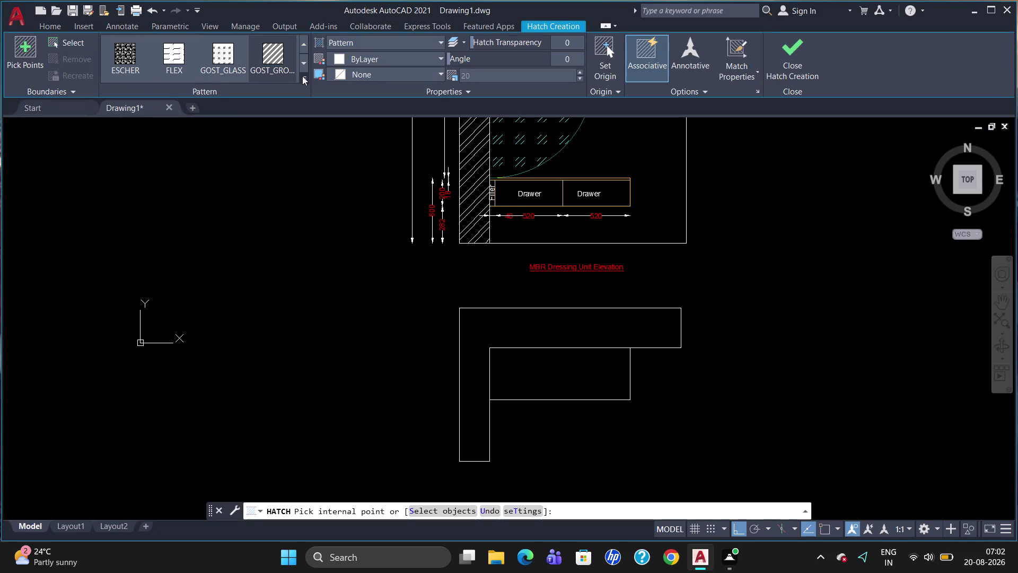
click(304, 77)
scroll(down, 3)
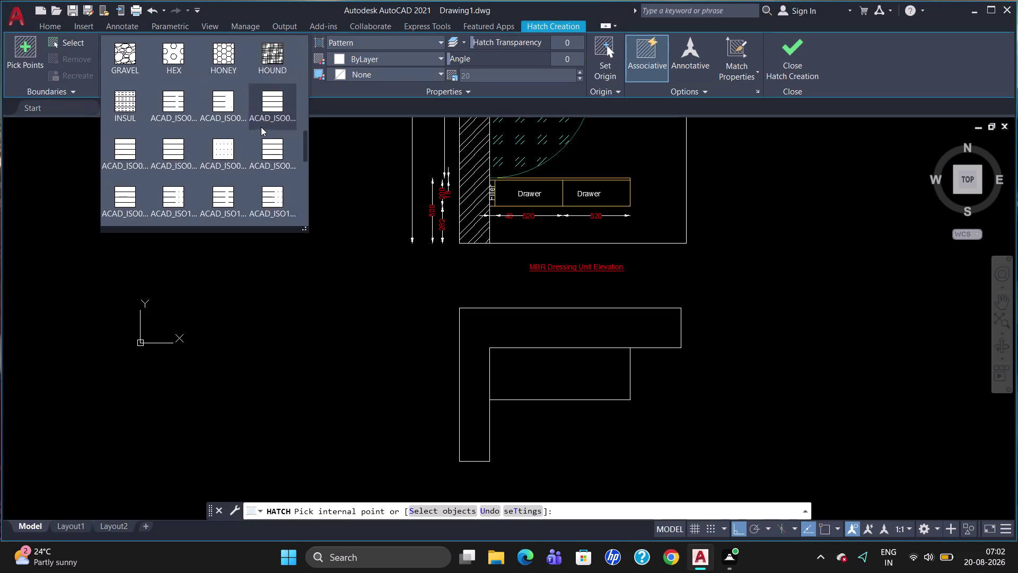
scroll(down, 3)
scroll(up, 3)
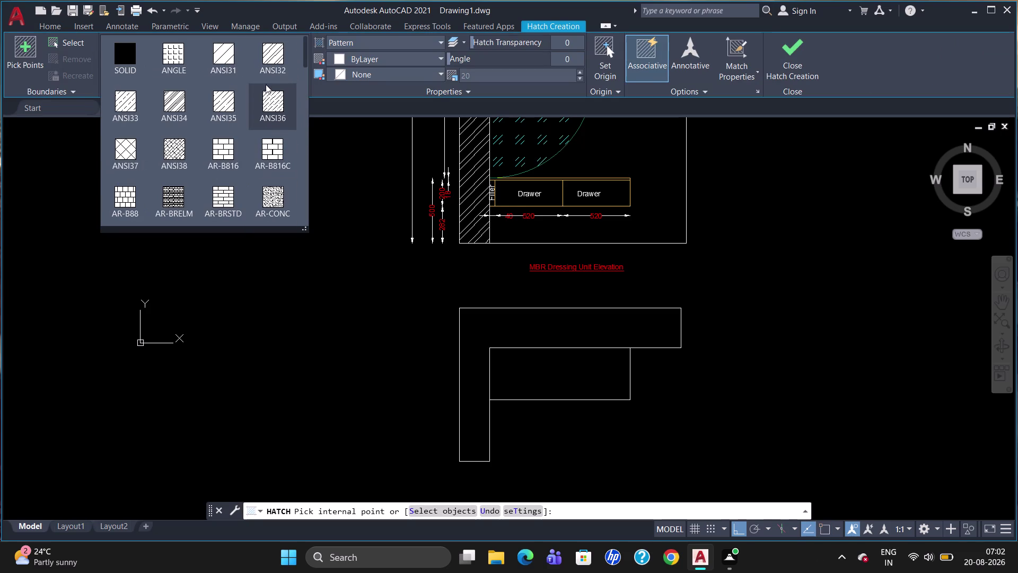
click(276, 67)
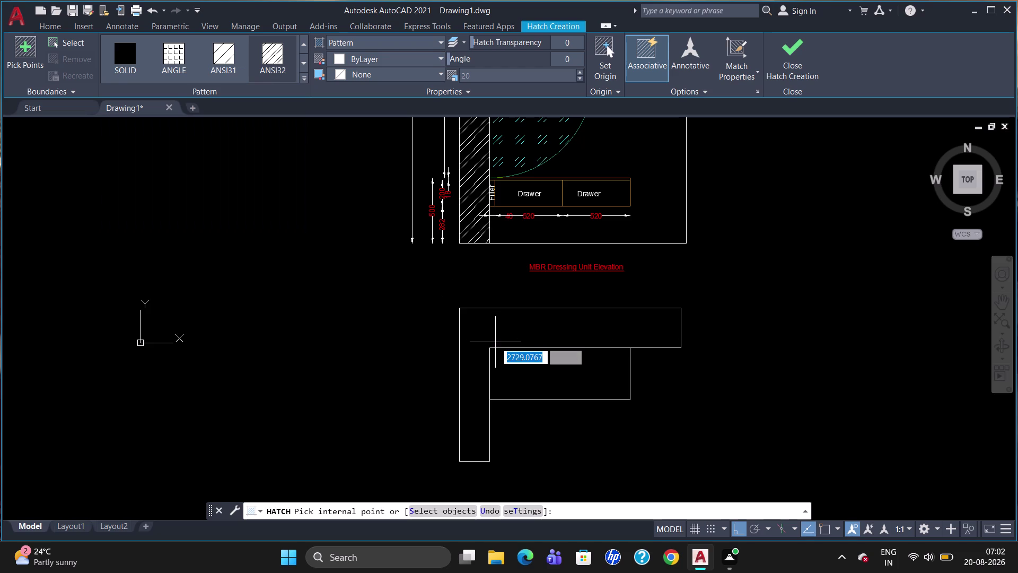
click(481, 338)
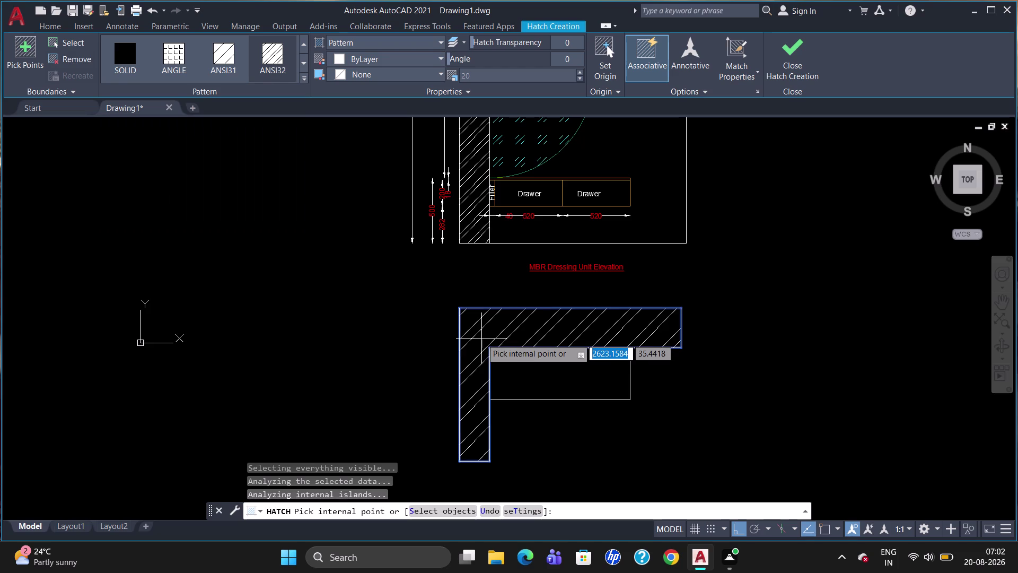
key(Escape)
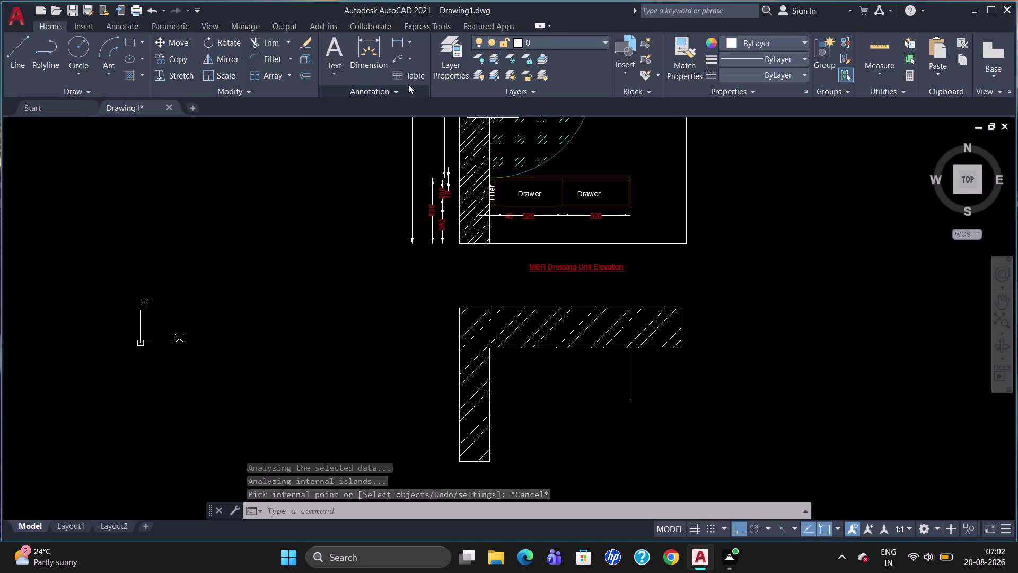
Change the new hatch's pattern scale from 20 to 10.
click(534, 325)
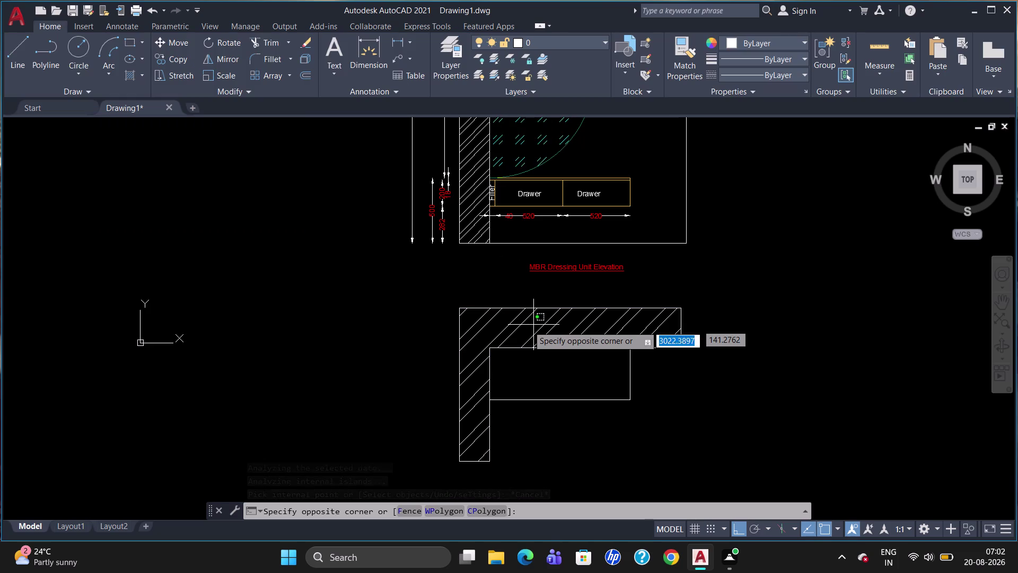
click(521, 325)
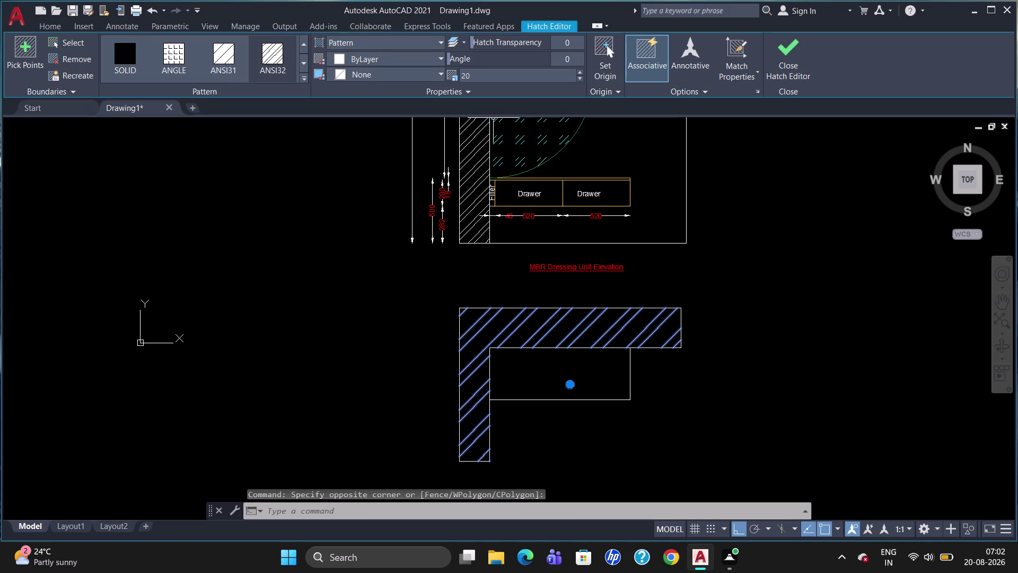
click(500, 74)
key(BackSpace)
key(BackSpace)
key(1)
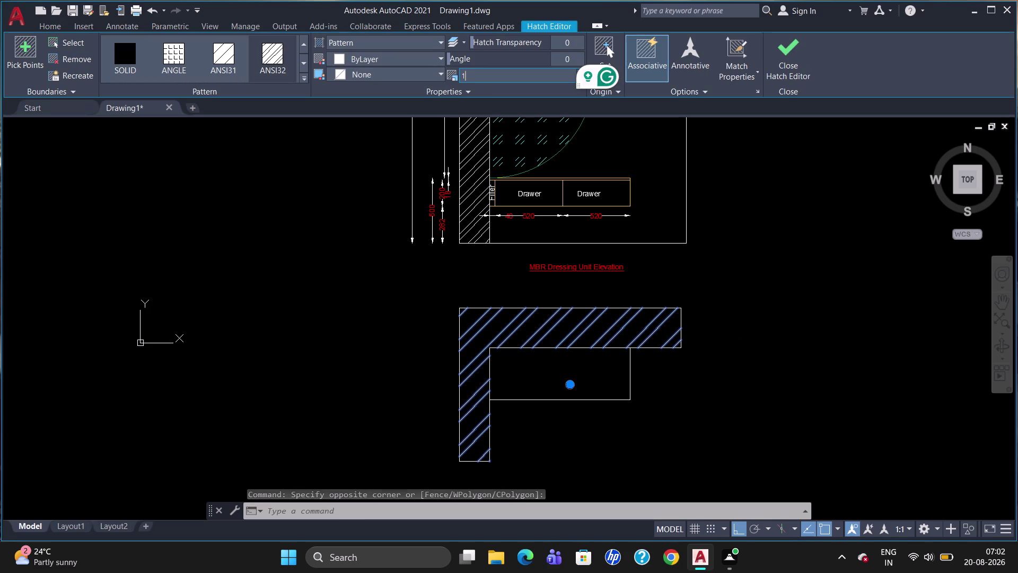
key(0)
key(Return)
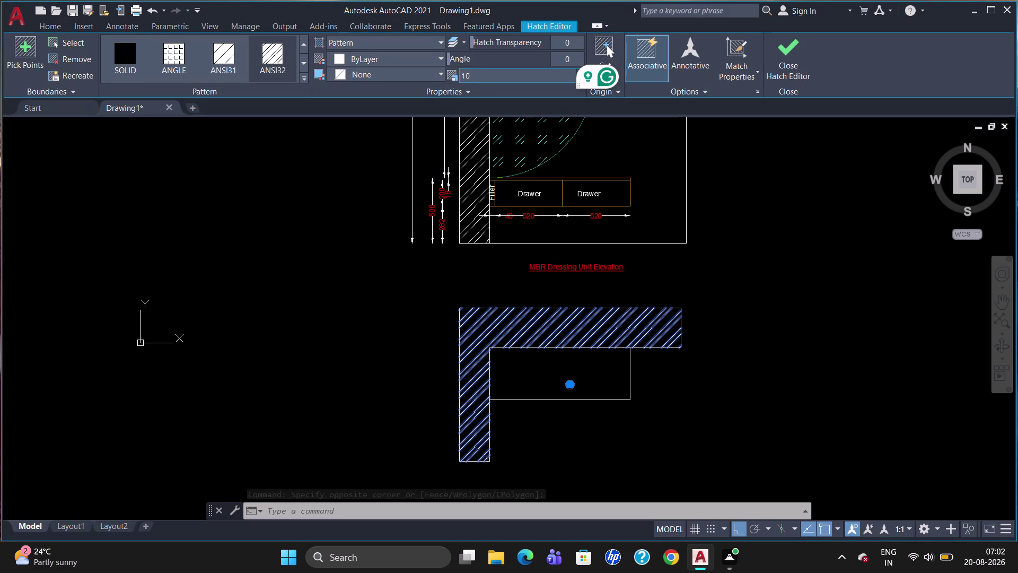
key(Escape)
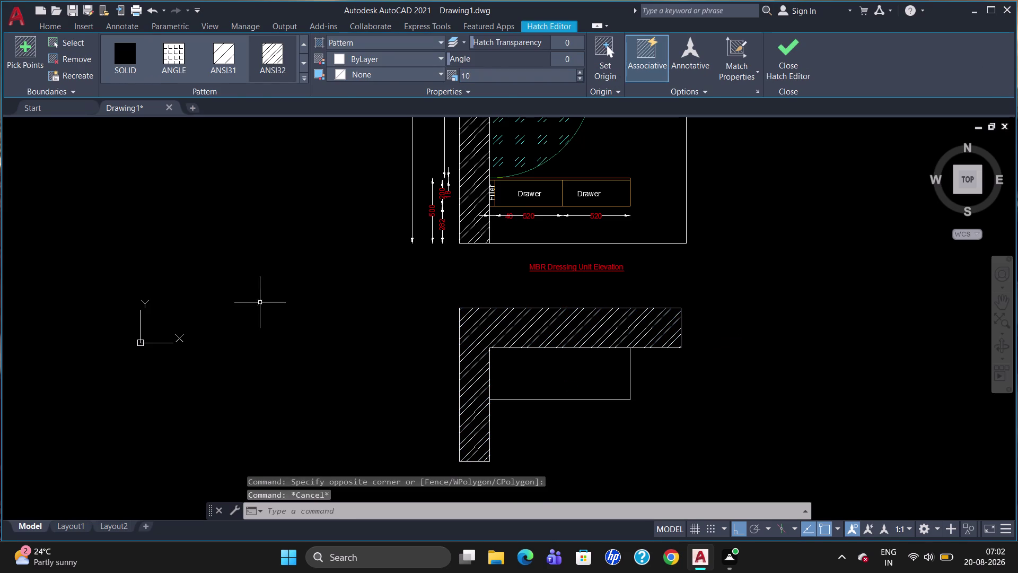
key(l)
key(Return)
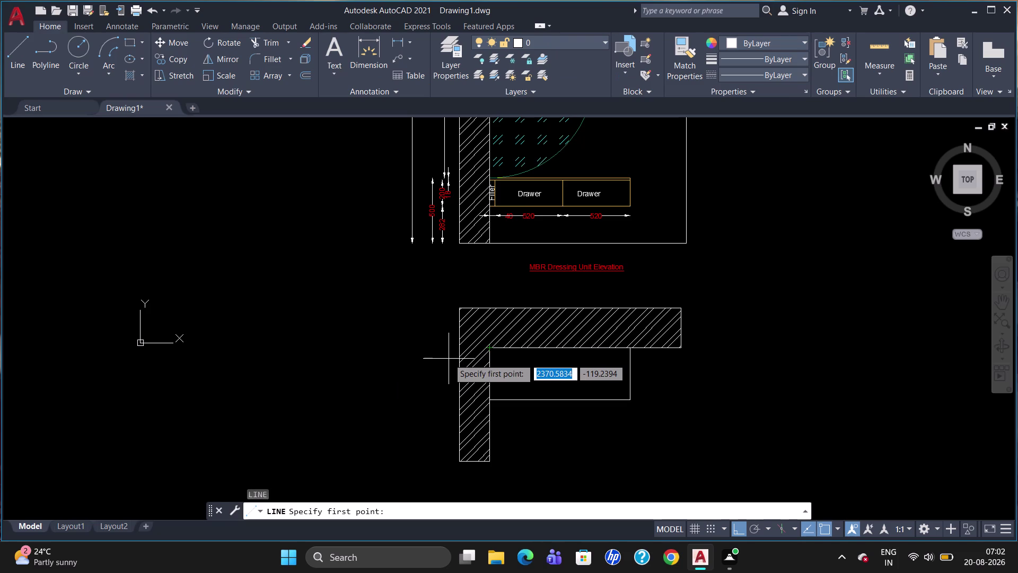
click(486, 347)
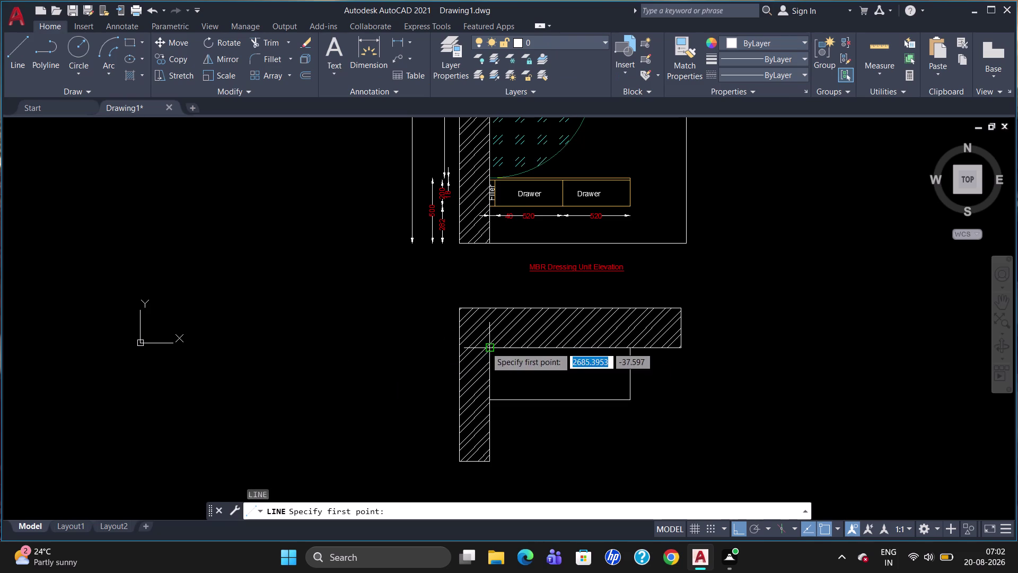
click(458, 353)
key(Escape)
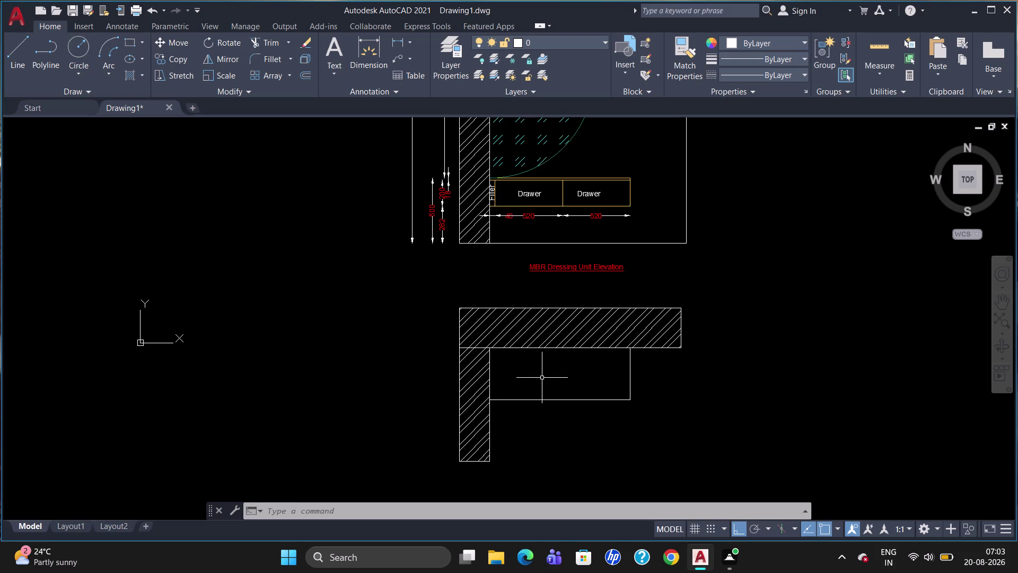
Offset the unit's bottom edge 20 upward to double it.
key(o)
key(Return)
text(20)
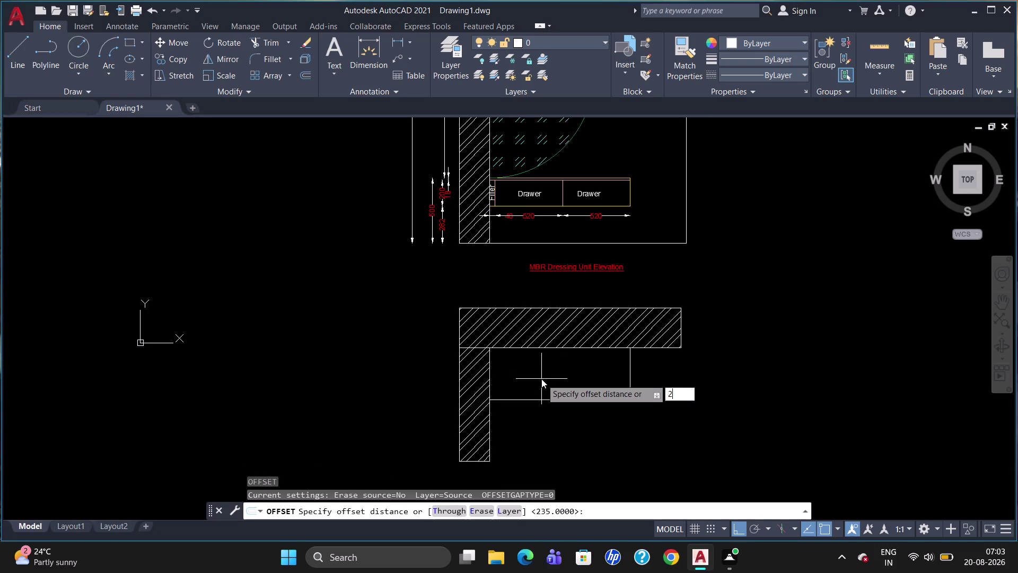
key(Return)
click(544, 401)
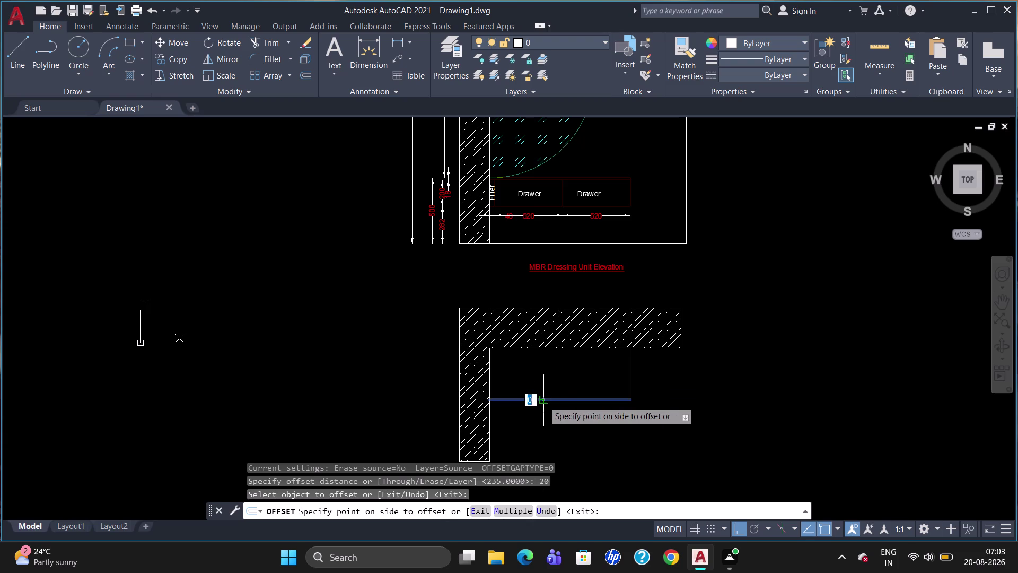
click(546, 389)
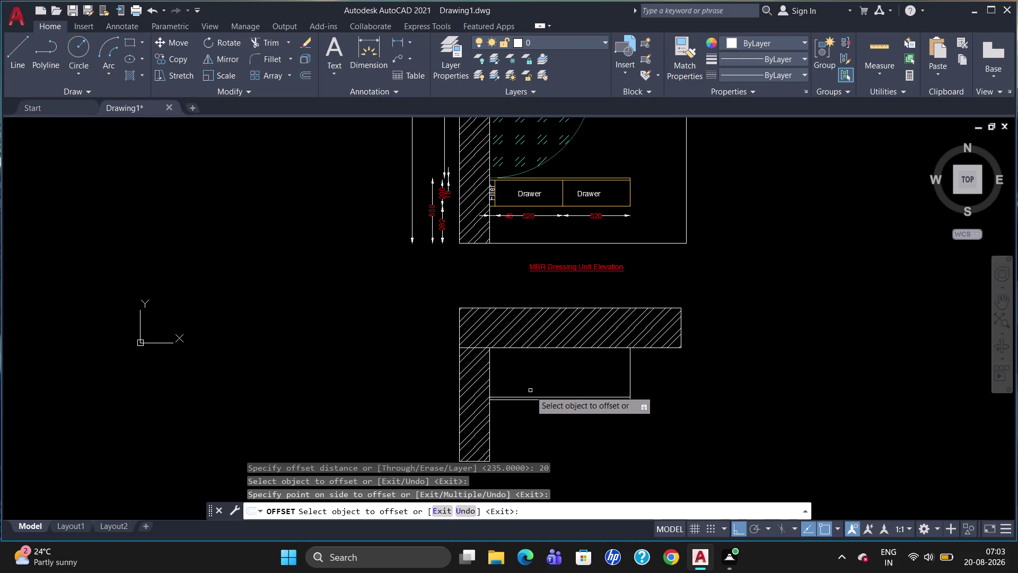
key(Escape)
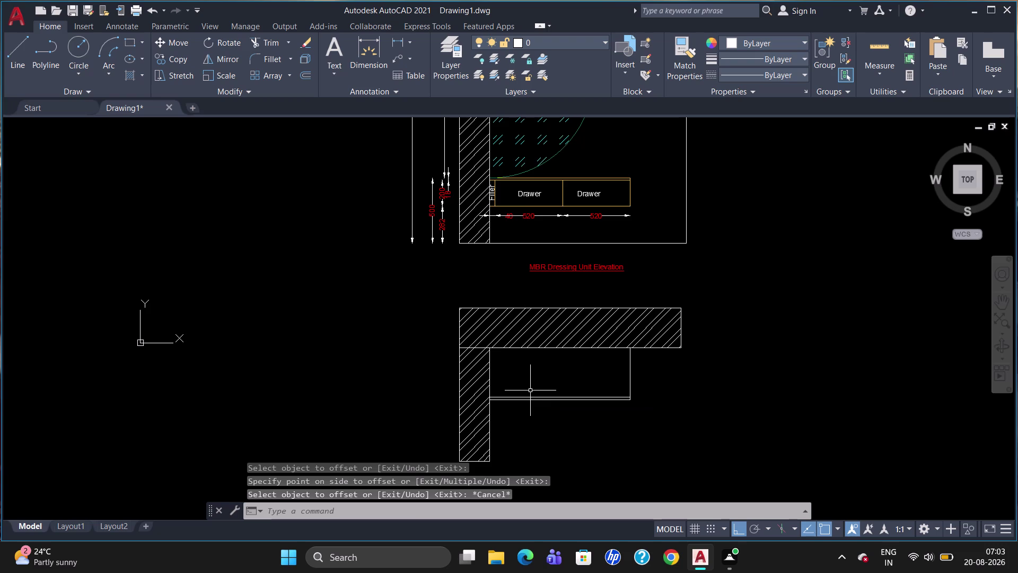
Break the line at the inner wall corner.
text(br)
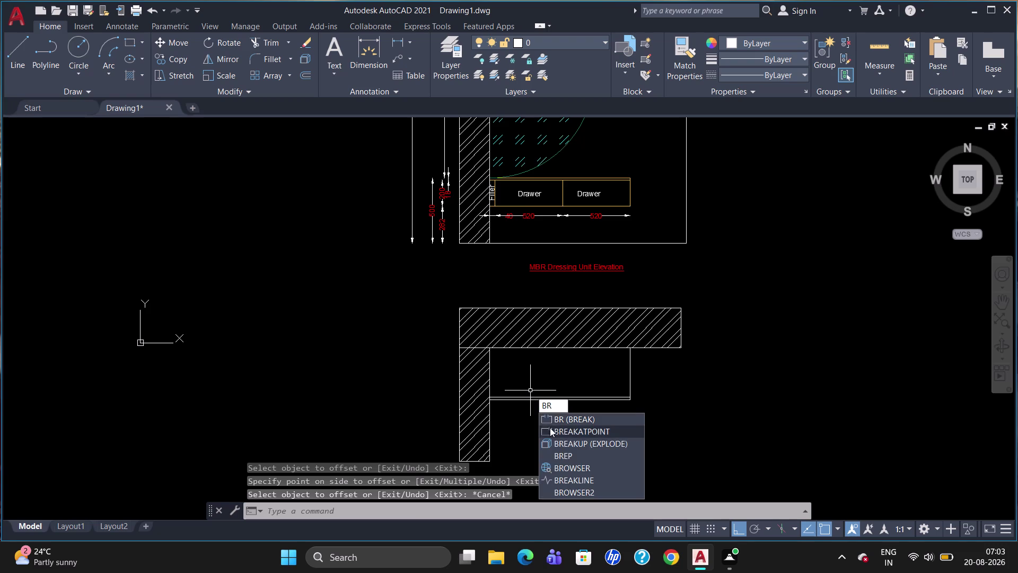
click(550, 427)
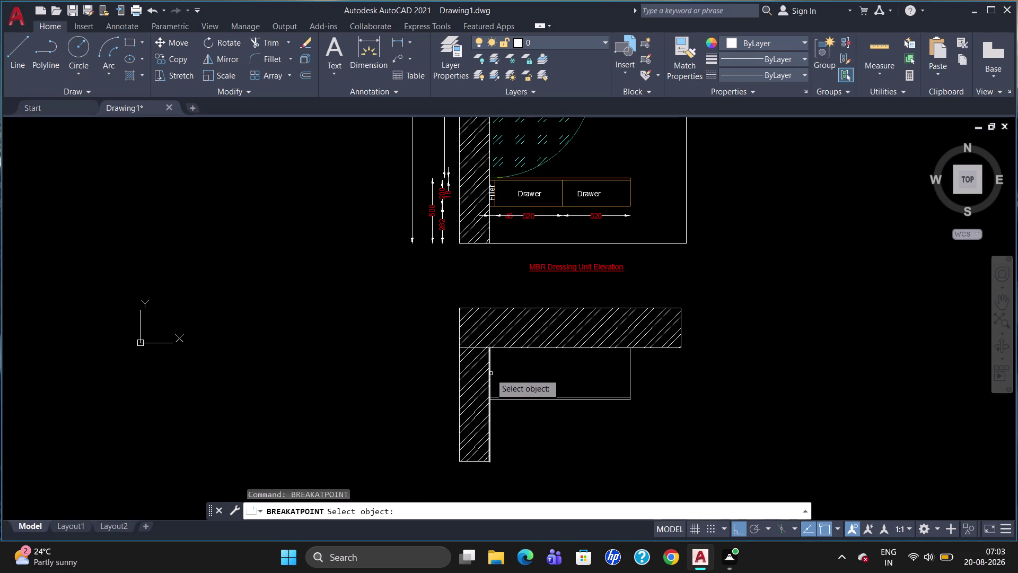
click(491, 373)
click(491, 395)
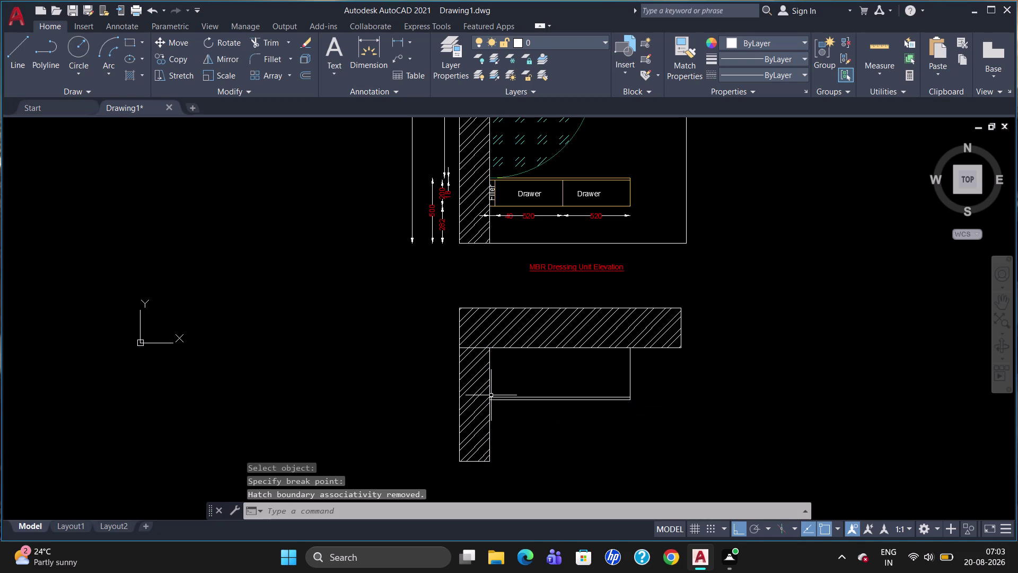
Offset an inner left edge 40 inside the wall and a bay divider 520 beyond it.
key(o)
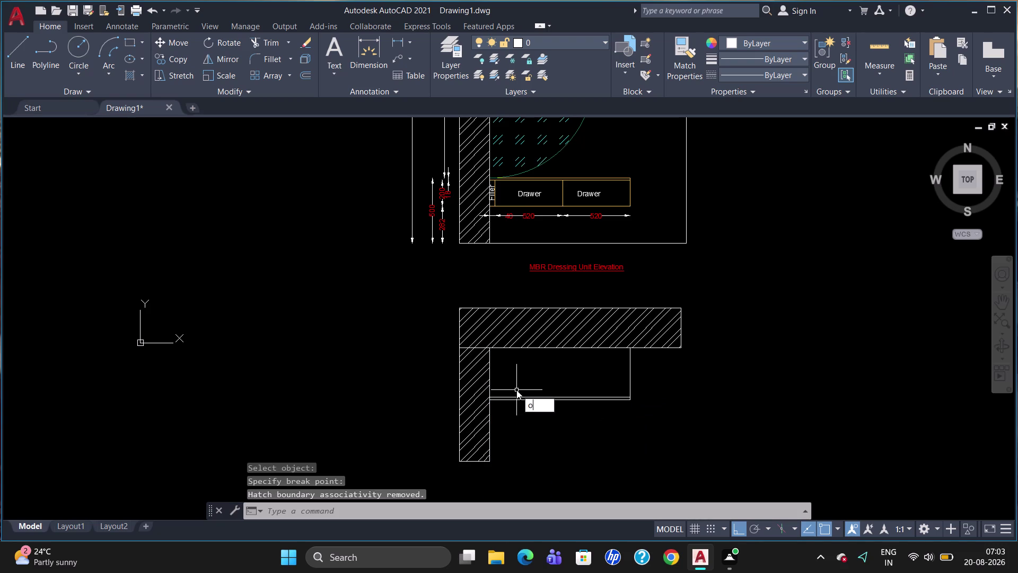
key(Return)
key(4)
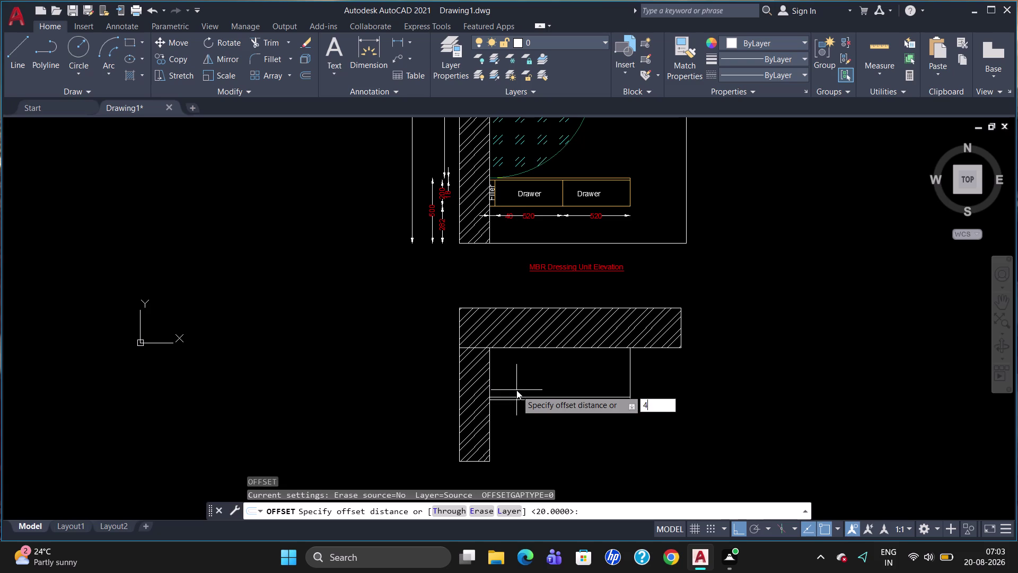
key(0)
key(Return)
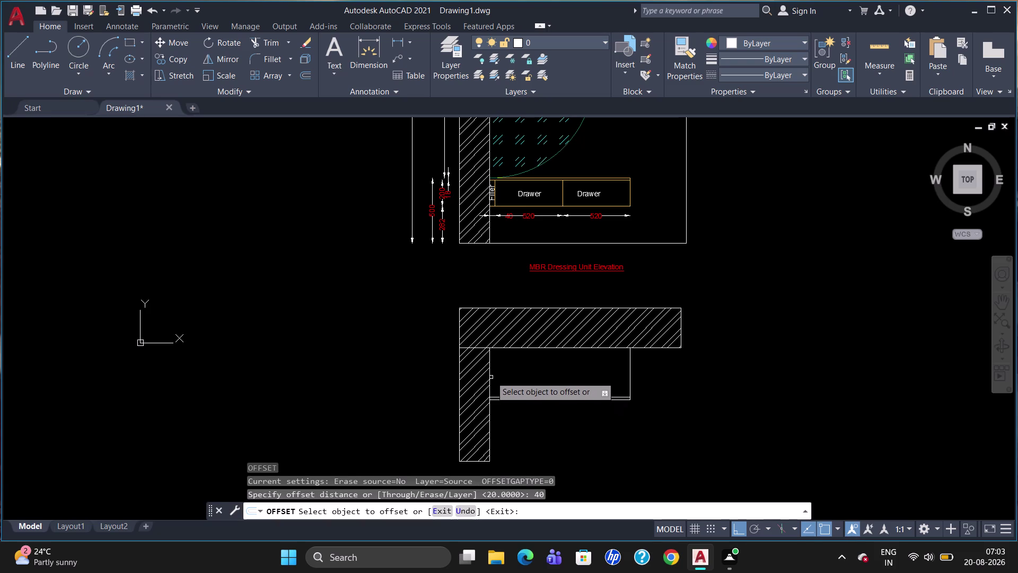
drag(489, 373, 508, 374)
drag(508, 374, 493, 374)
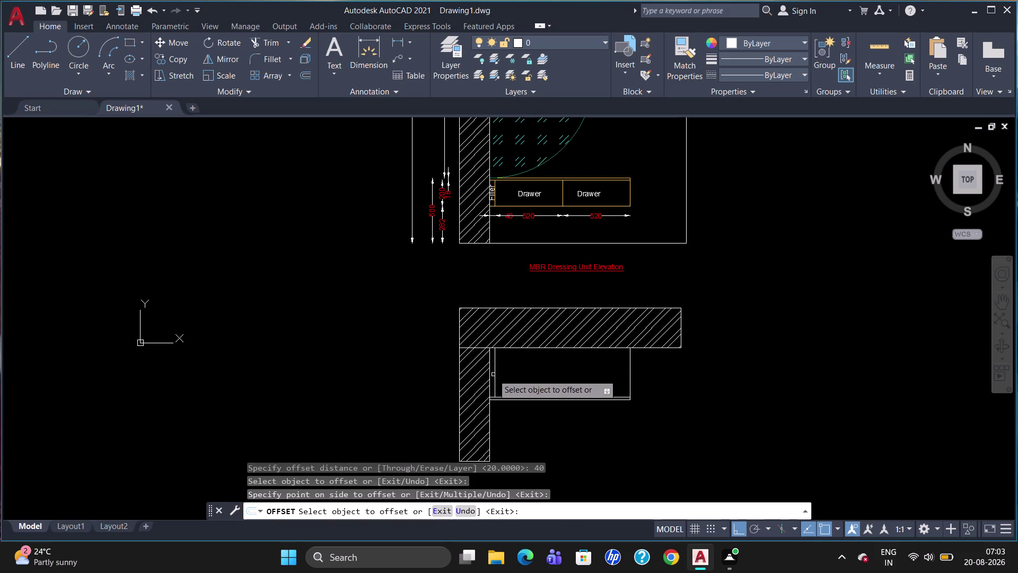
drag(493, 374, 494, 374)
drag(495, 374, 555, 394)
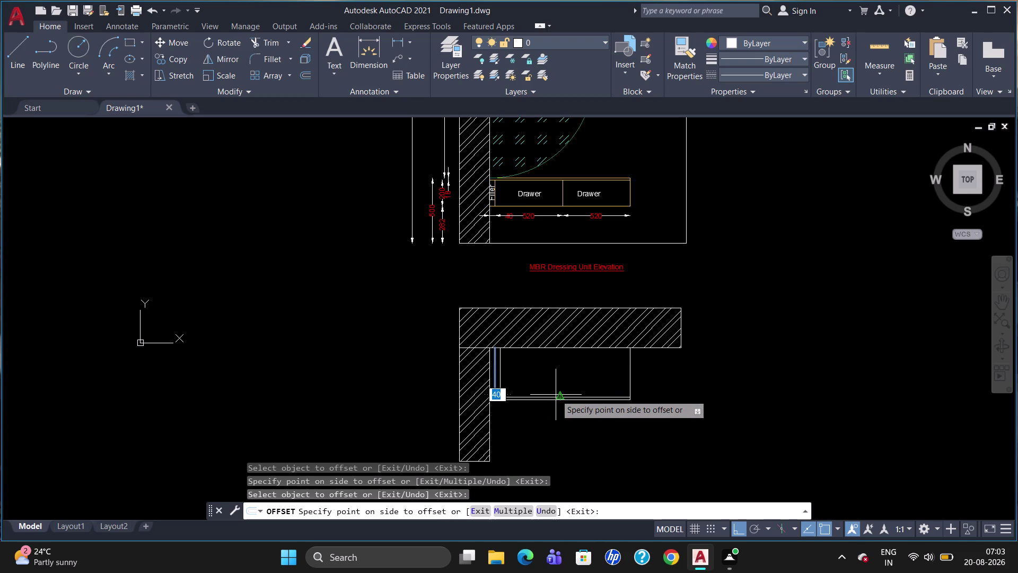
text(53)
key(BackSpace)
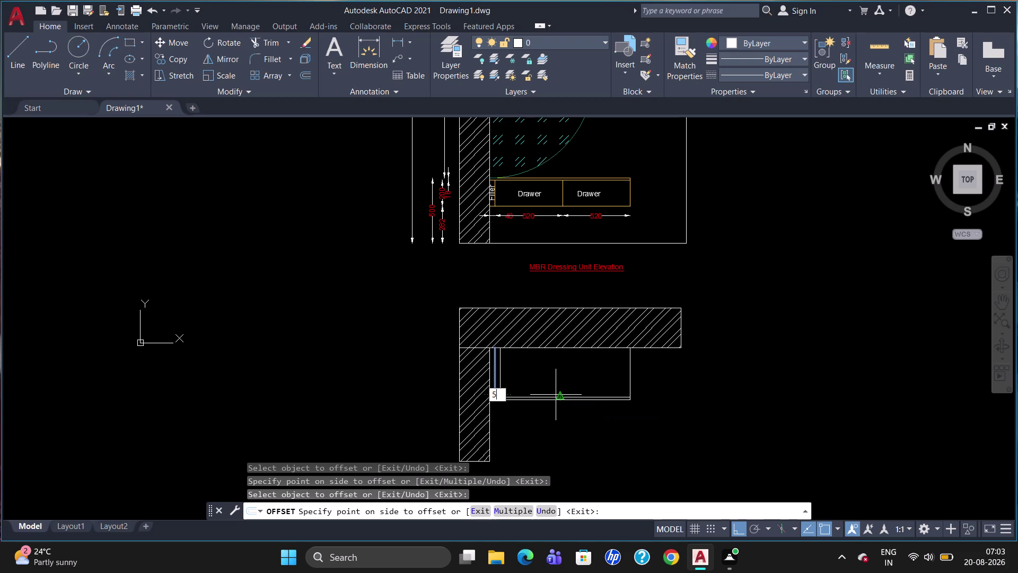
text(20)
key(Return)
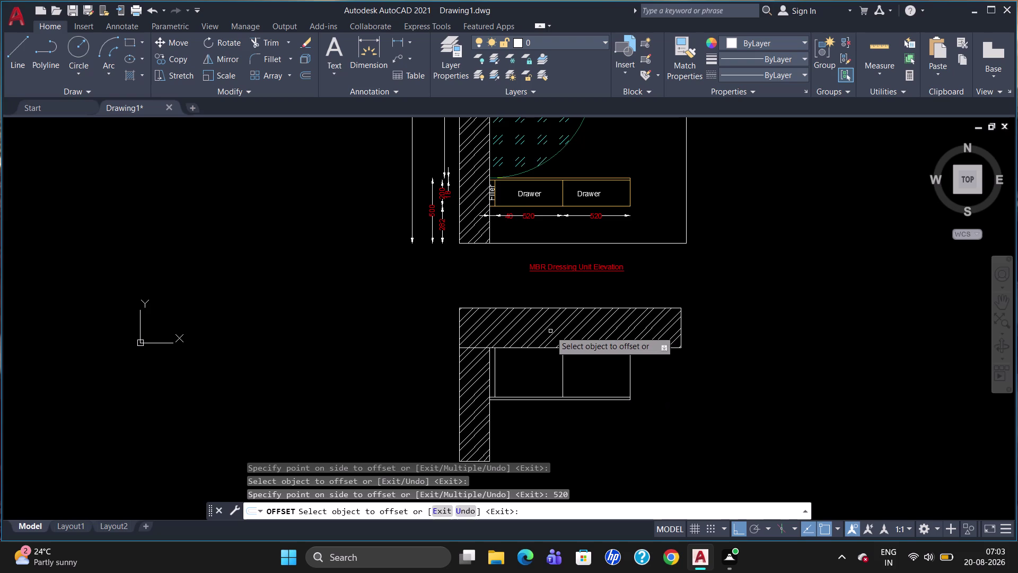
key(Escape)
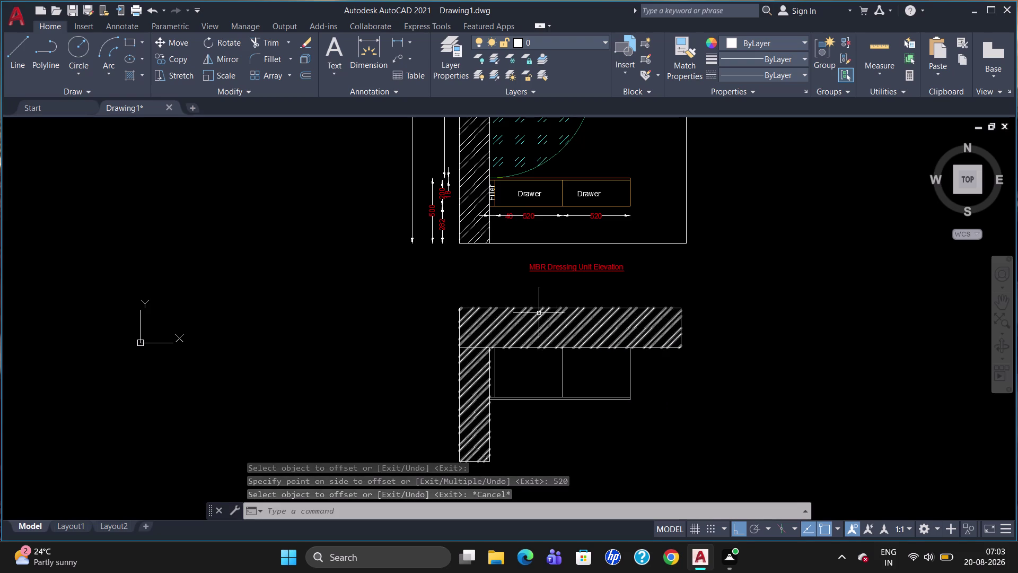
Copy the top view's Drawer label straight down into the elevation's second bay.
click(533, 199)
click(532, 196)
text(c)
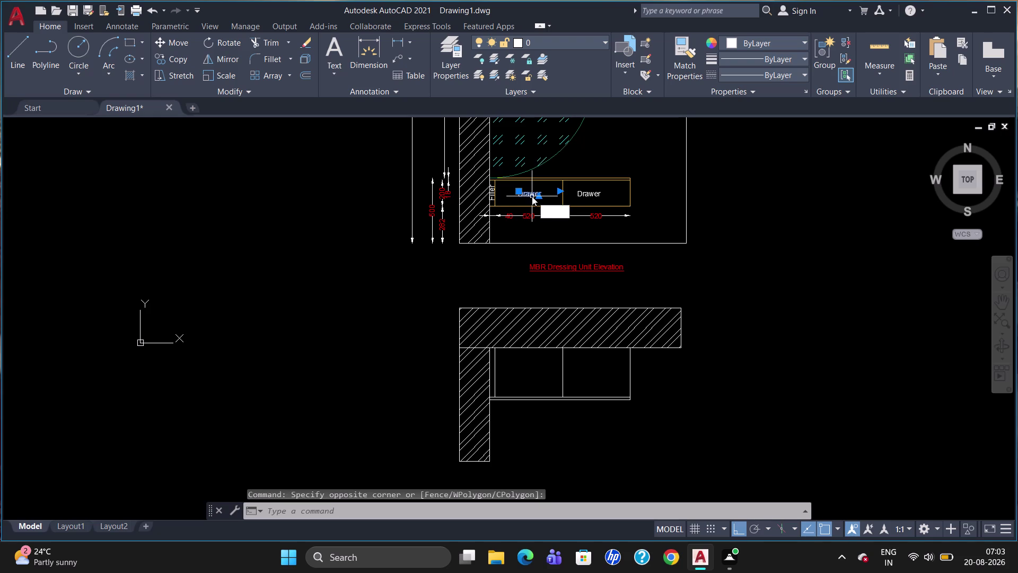
text(o)
key(Return)
drag(523, 195, 515, 363)
drag(516, 408, 590, 410)
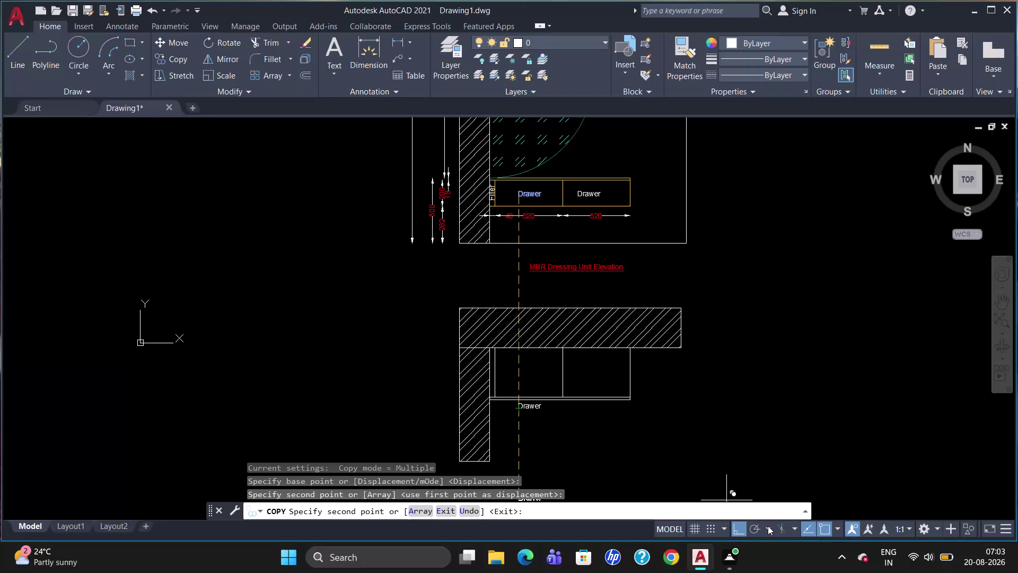
click(750, 527)
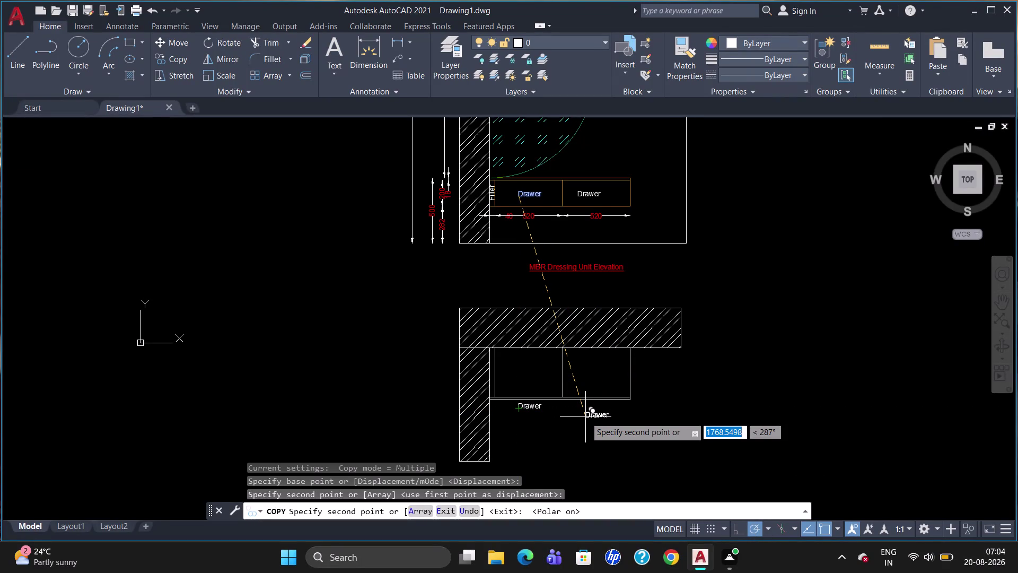
click(583, 414)
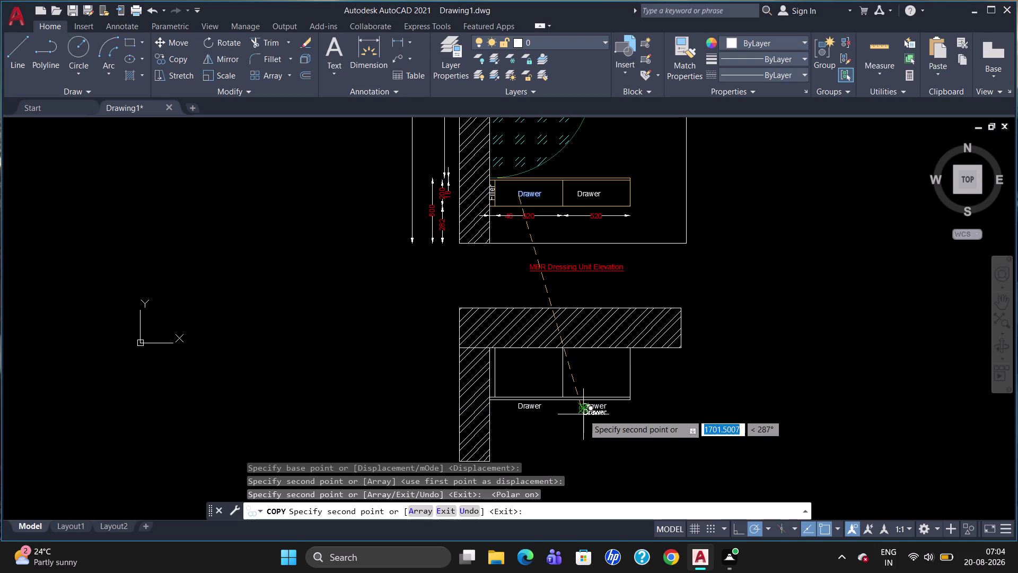
key(Escape)
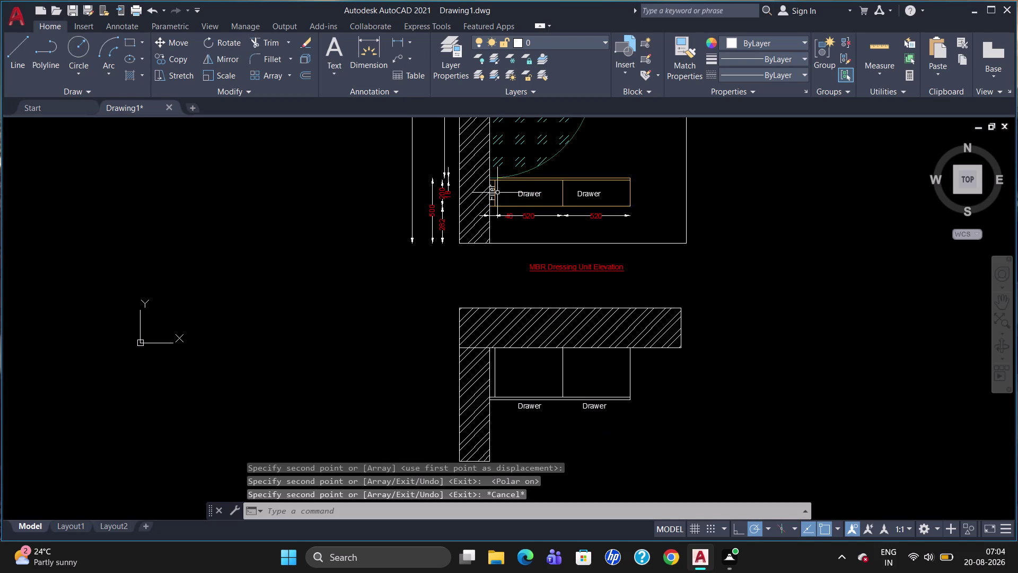
Copy the vertical Filler label straight down onto the lower unit's left strip.
drag(497, 193, 565, 305)
text(co)
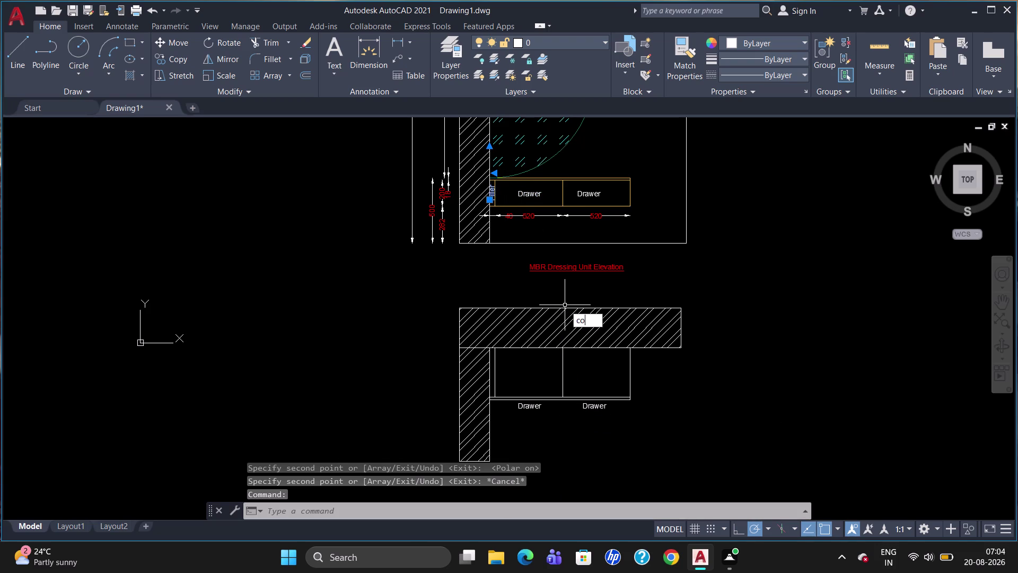
key(Return)
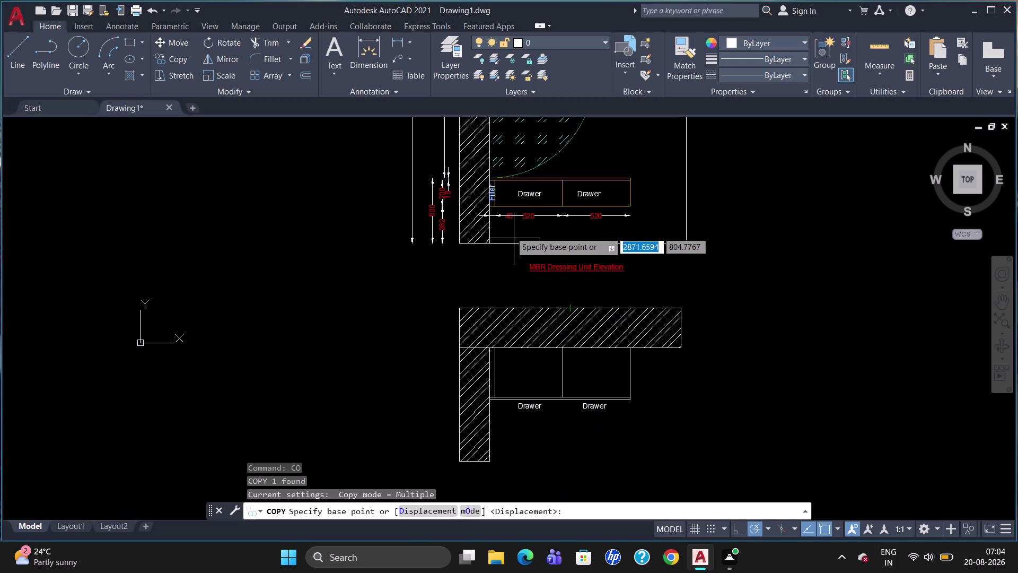
drag(486, 190, 486, 236)
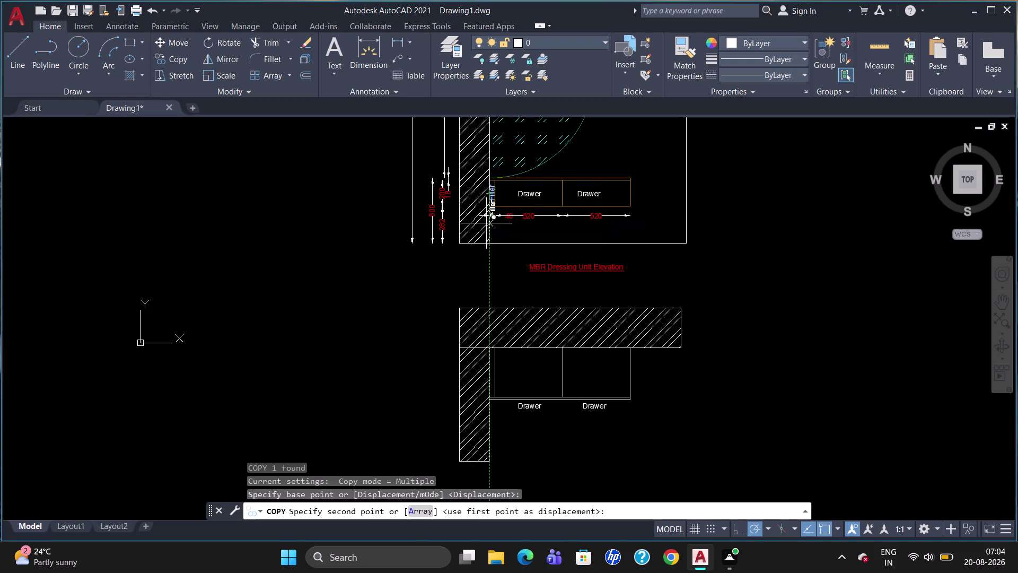
drag(486, 236, 485, 334)
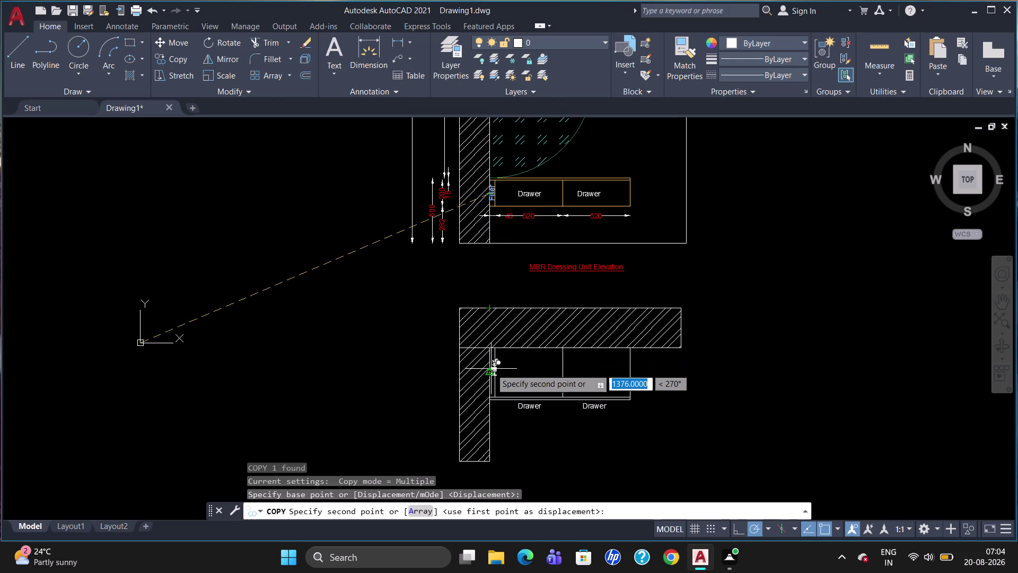
click(489, 372)
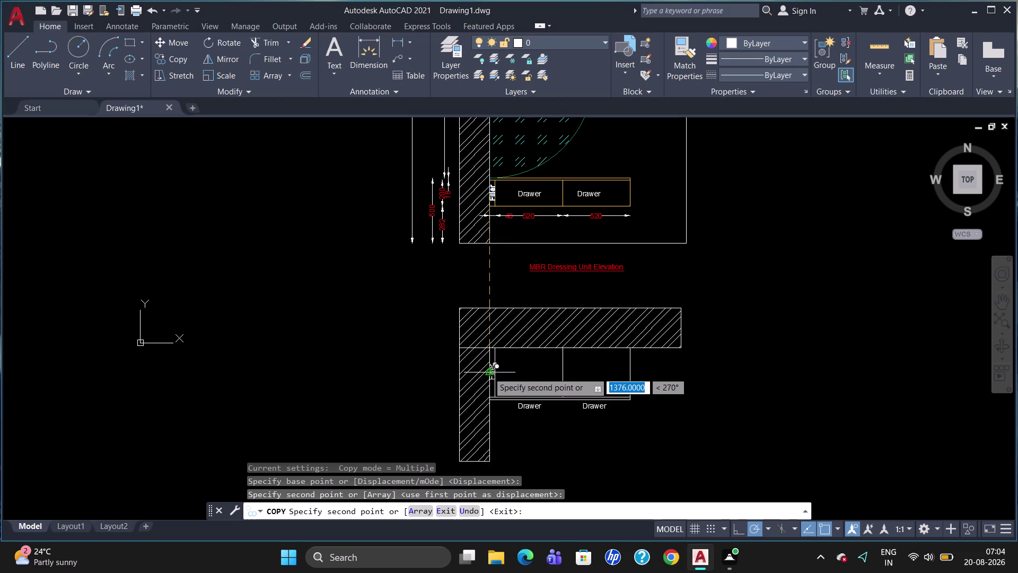
key(Escape)
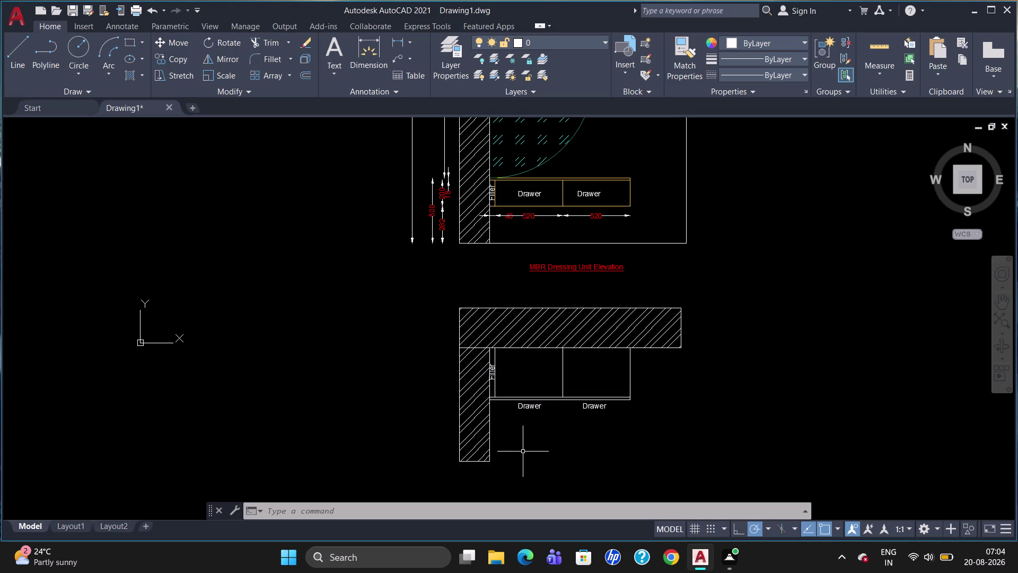
click(565, 360)
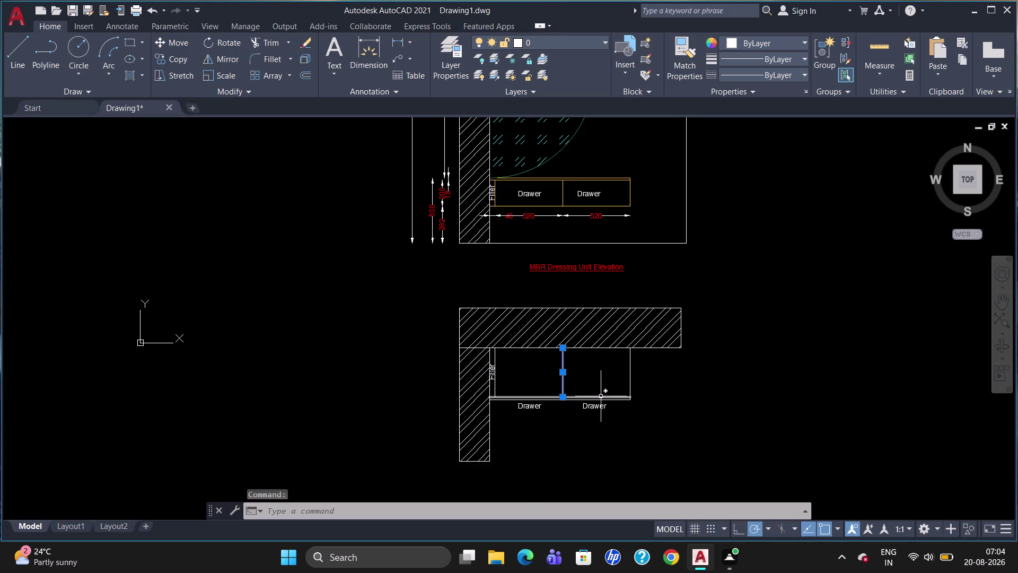
Select the elevation drawer lines, filler line and filler top edge, then clear the selection.
click(601, 397)
drag(633, 375, 629, 375)
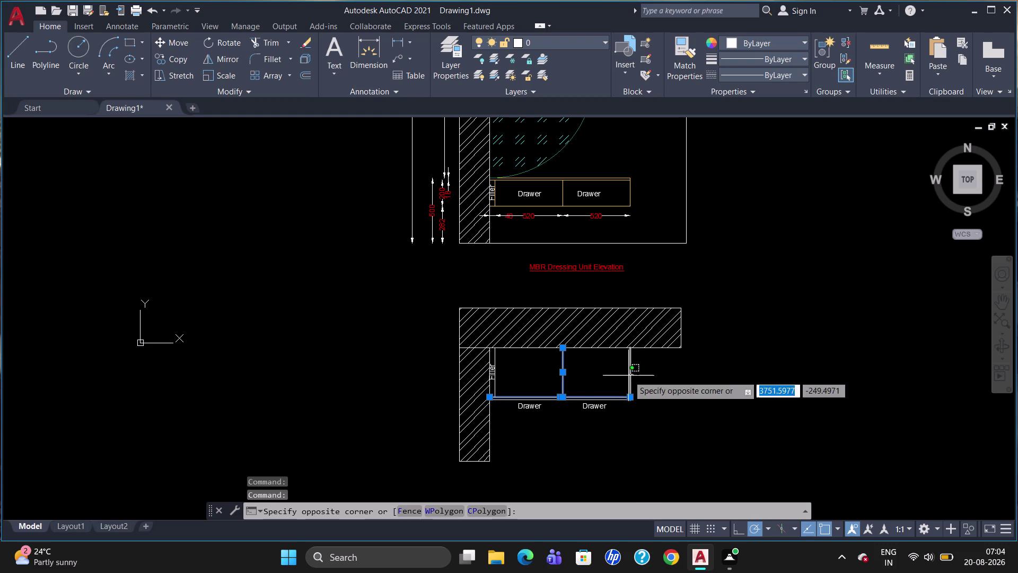
click(629, 376)
click(495, 375)
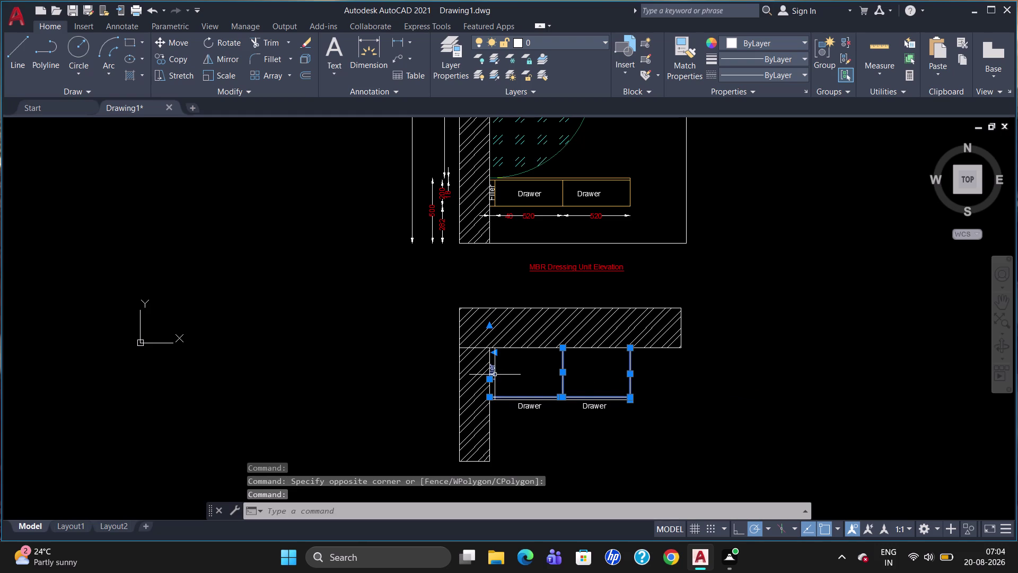
click(525, 401)
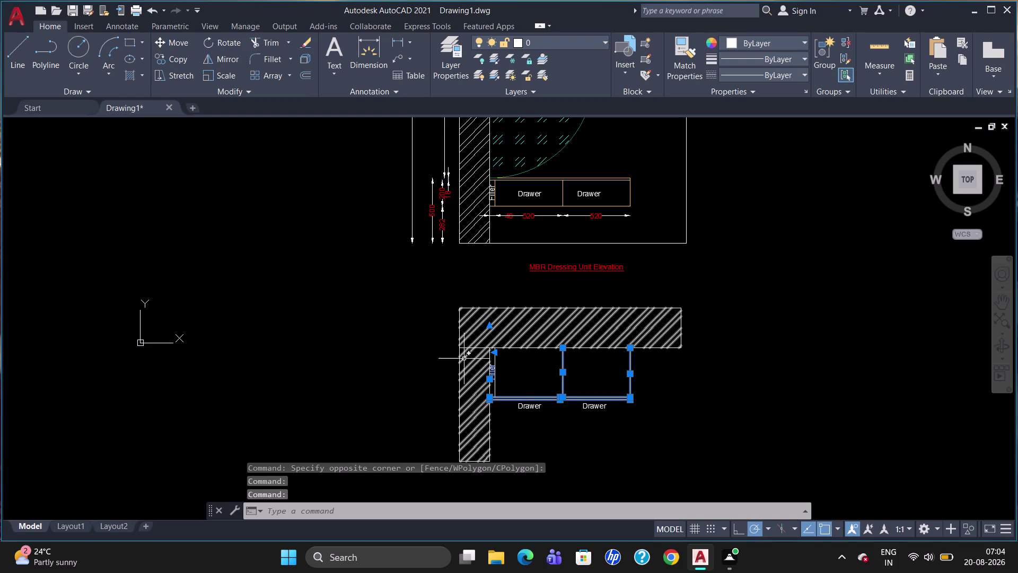
click(469, 349)
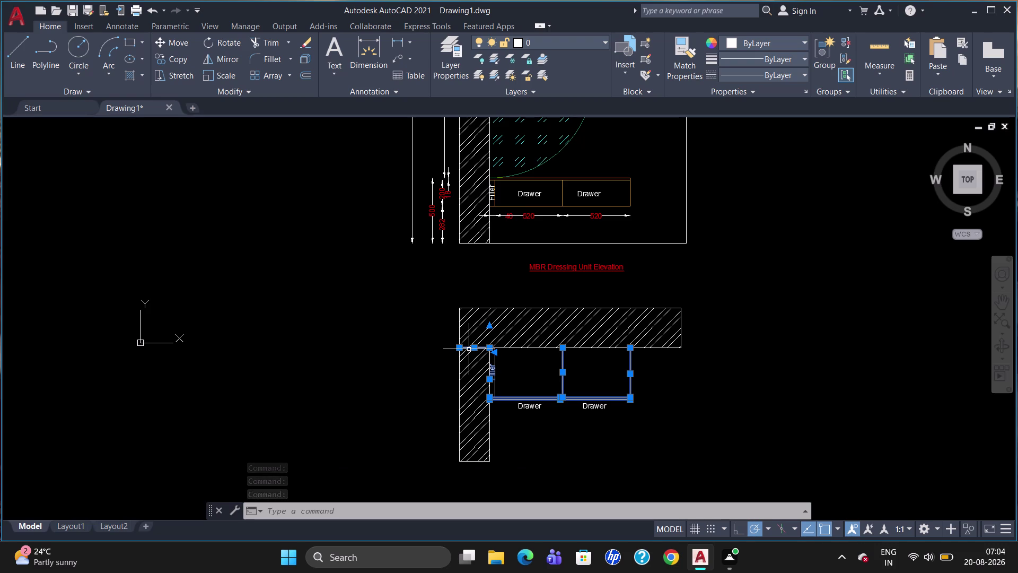
key(Escape)
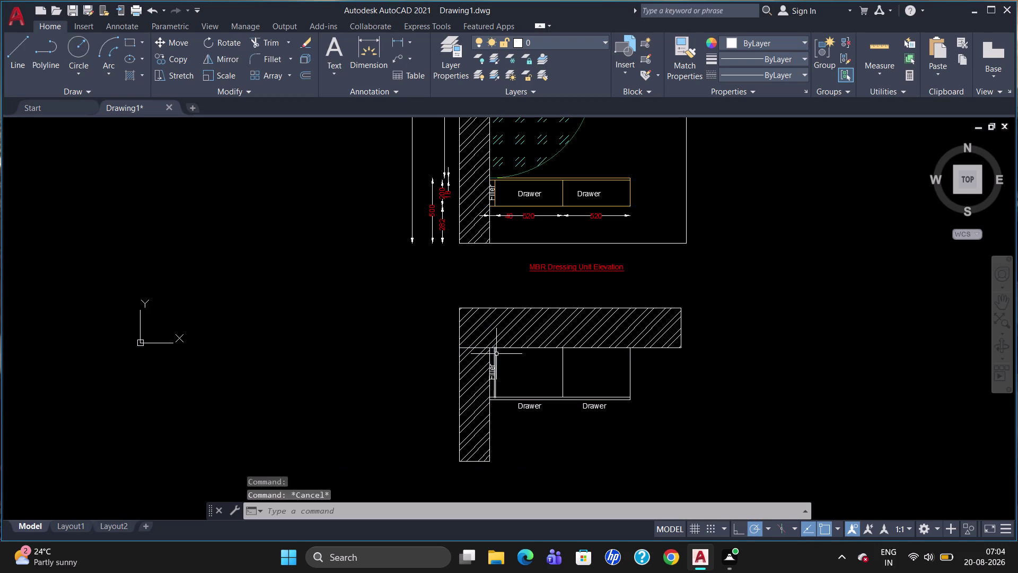
Reselect the middle divider, right drawer edge and filler line, clearing the selection again.
click(564, 368)
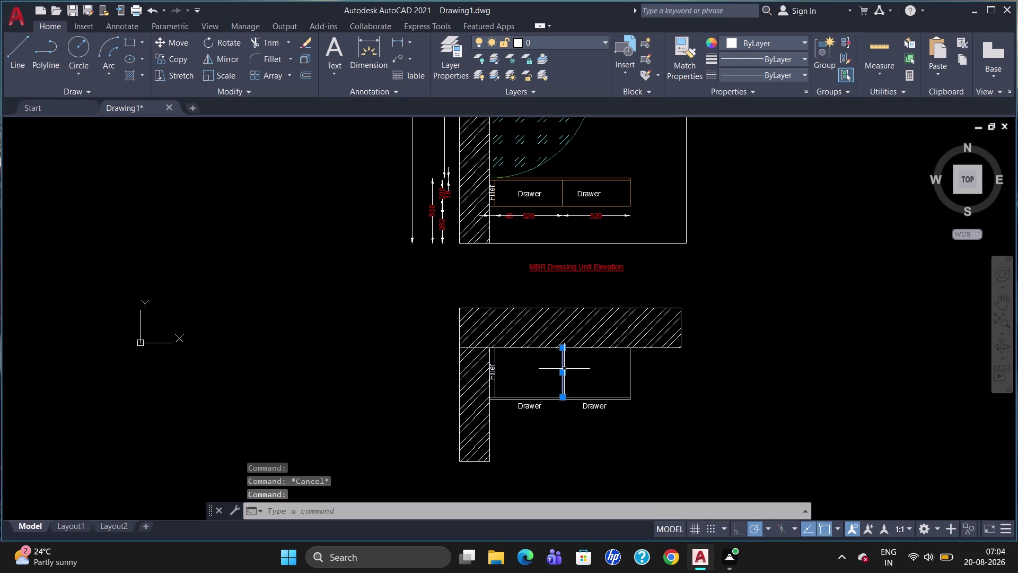
click(632, 377)
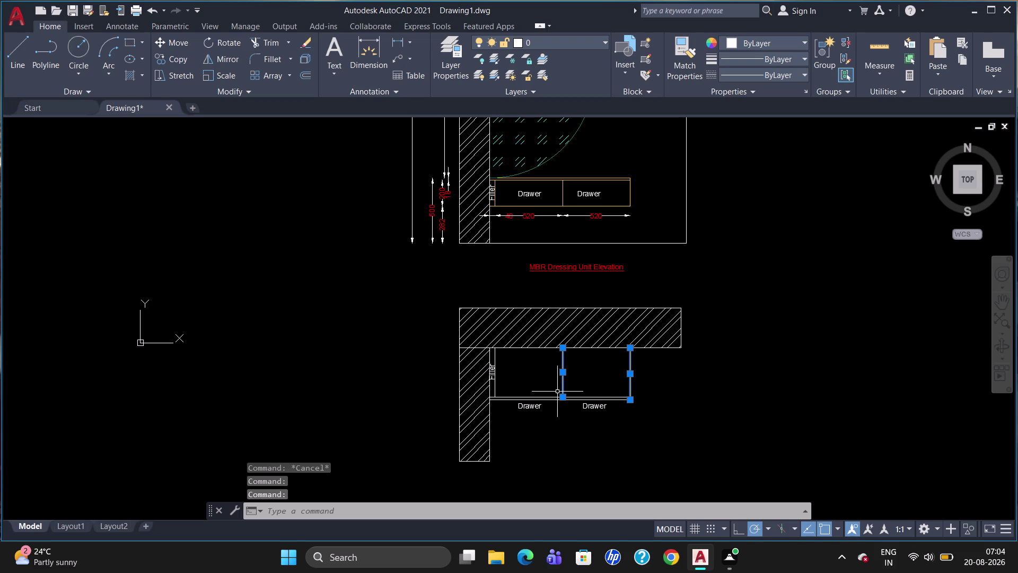
click(495, 373)
key(Escape)
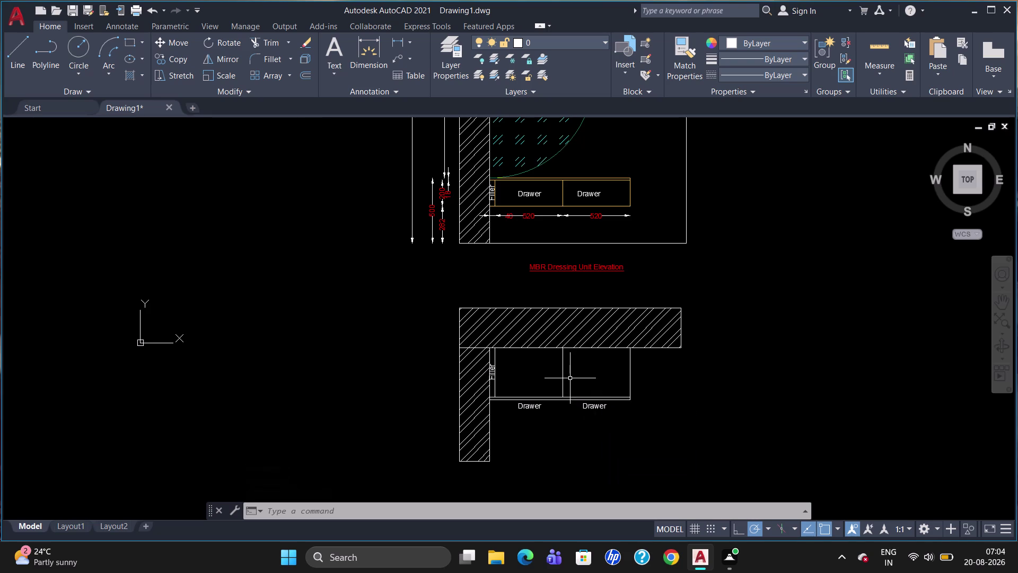
drag(562, 376, 631, 379)
click(631, 379)
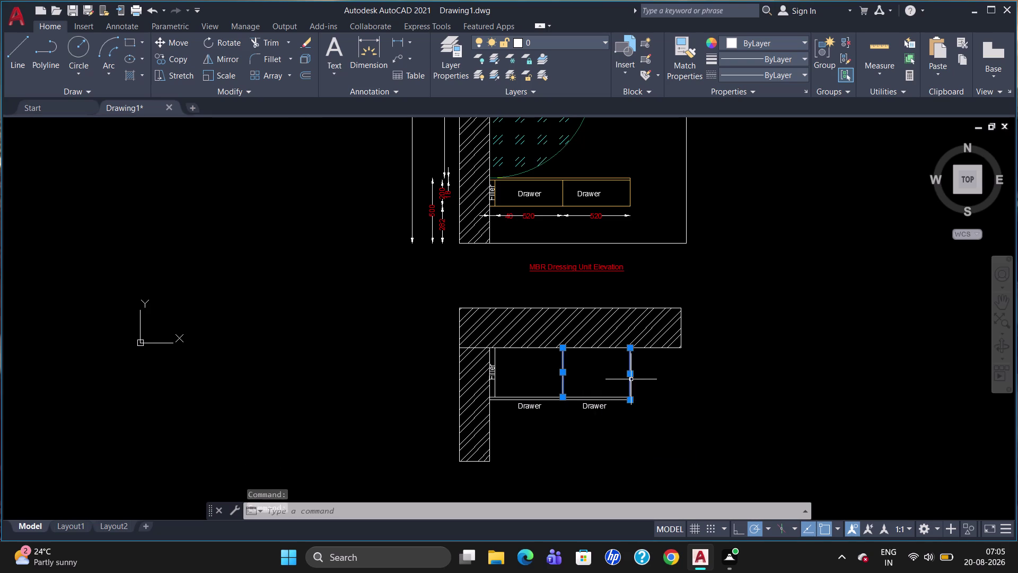
click(489, 377)
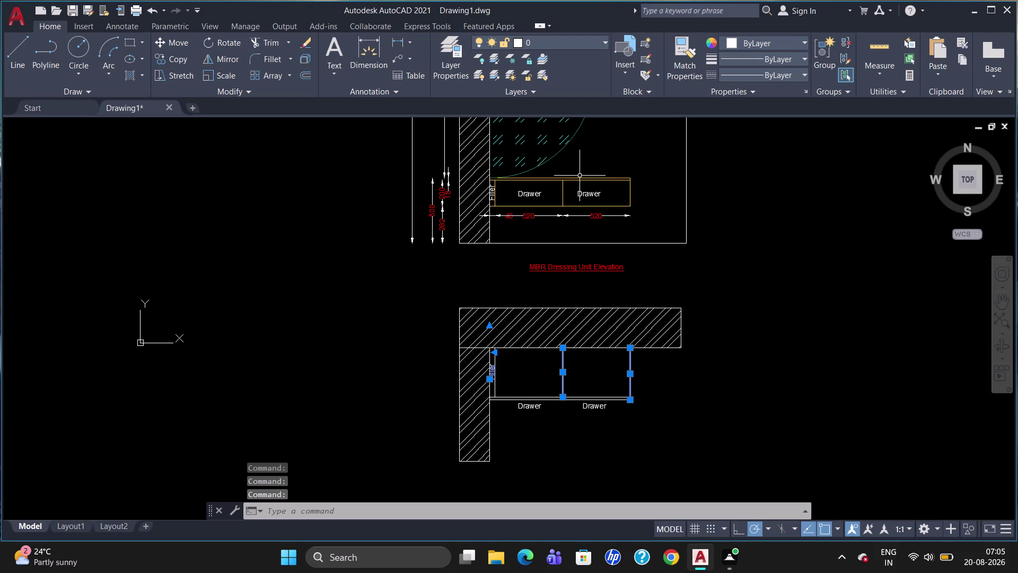
key(Escape)
Move the middle drawer divider and right drawer edge to Layer1.
drag(564, 378, 629, 382)
click(628, 383)
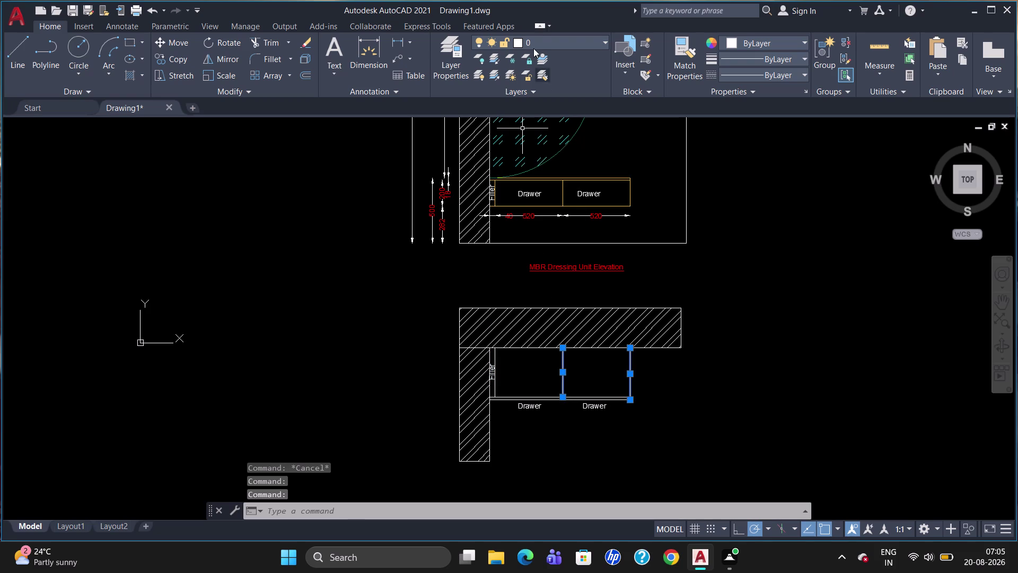
click(548, 41)
click(540, 88)
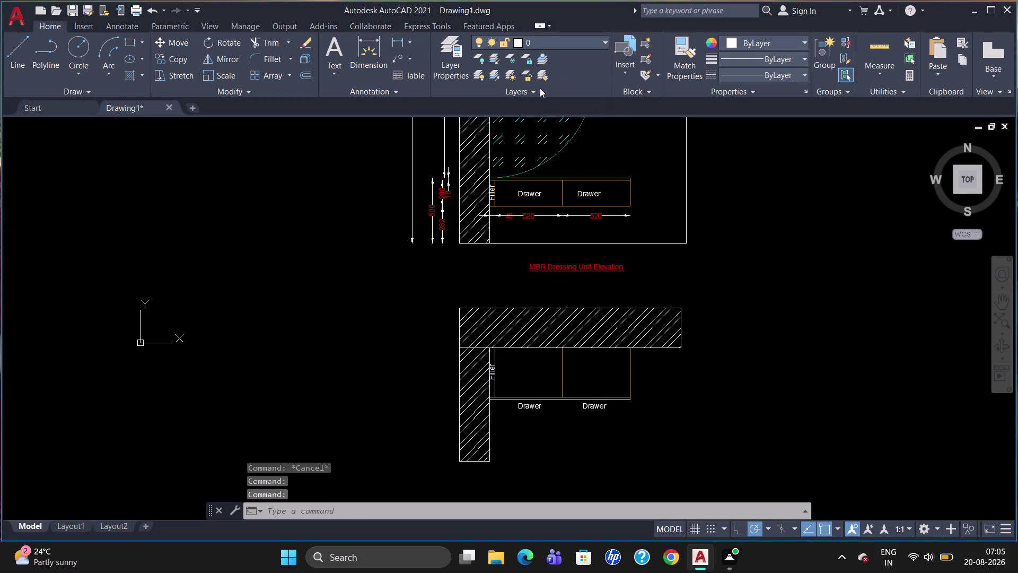
key(Escape)
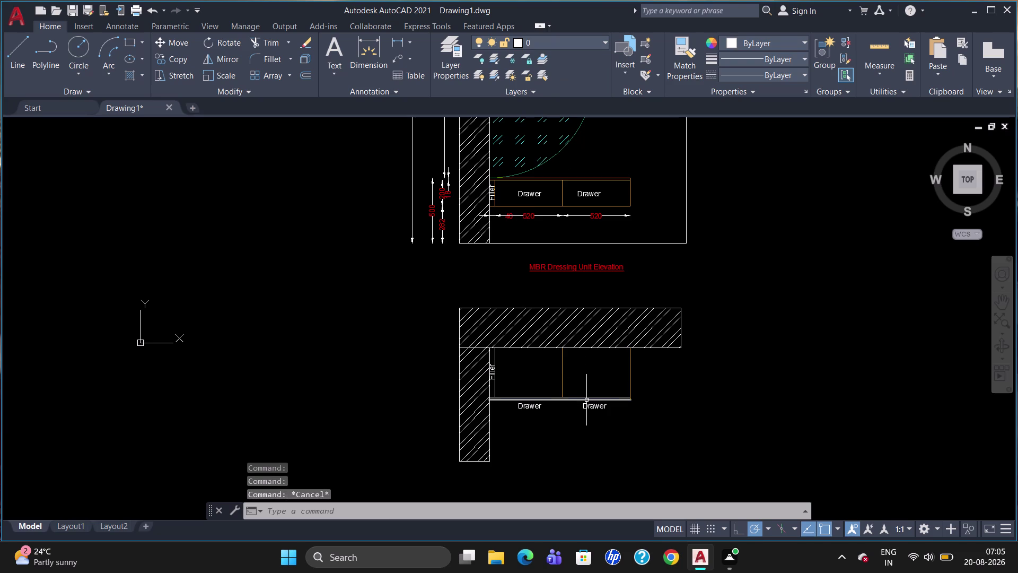
Put the elevation's bottom drawer line and filler line on Layer1.
click(586, 400)
click(588, 397)
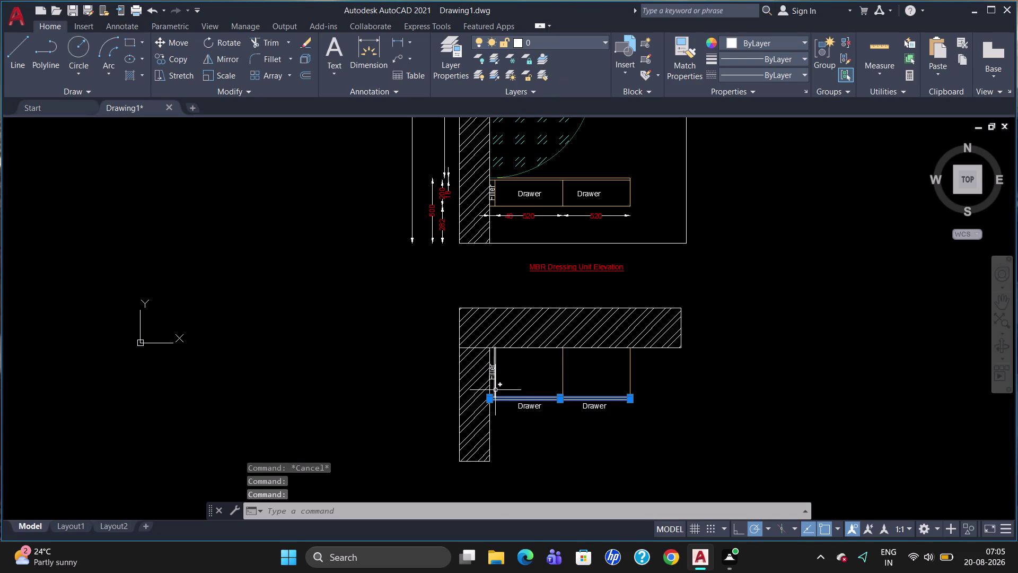
click(495, 390)
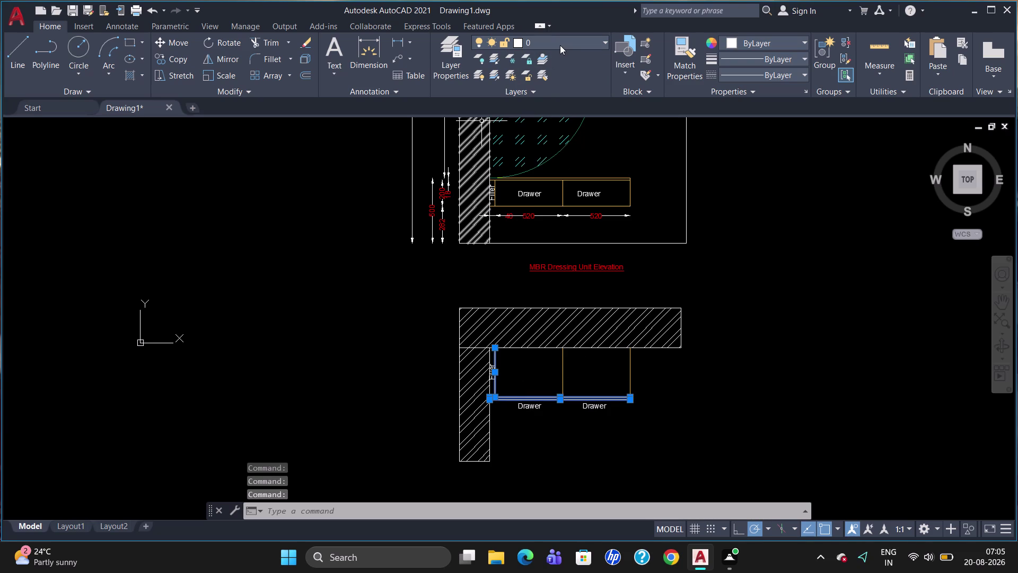
click(560, 45)
click(570, 87)
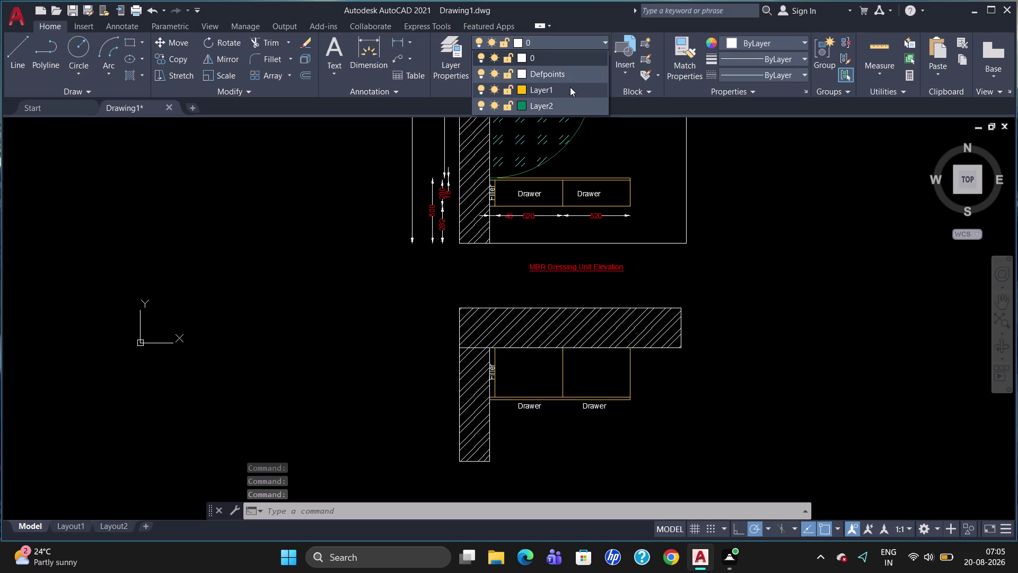
key(Escape)
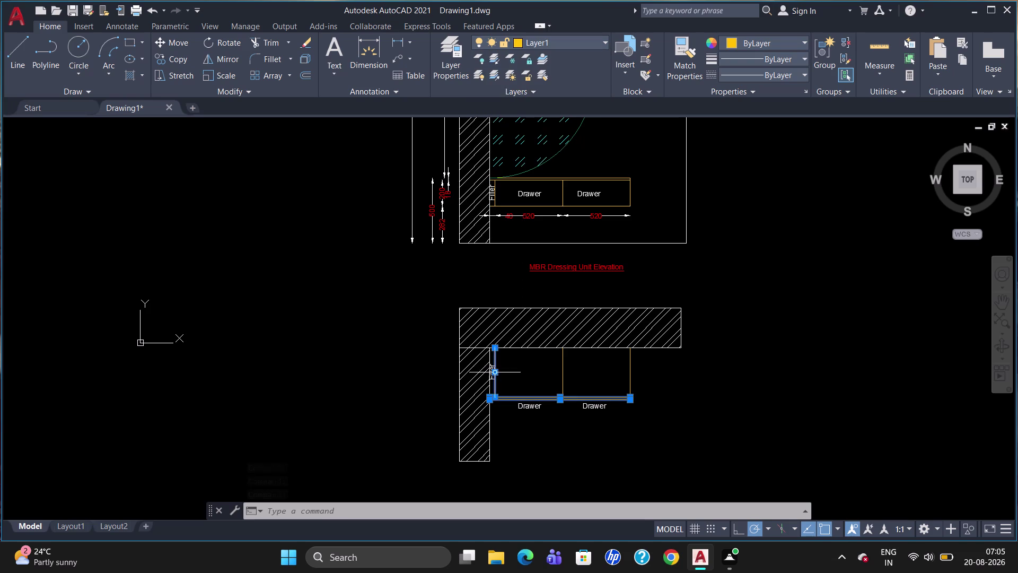
key(Escape)
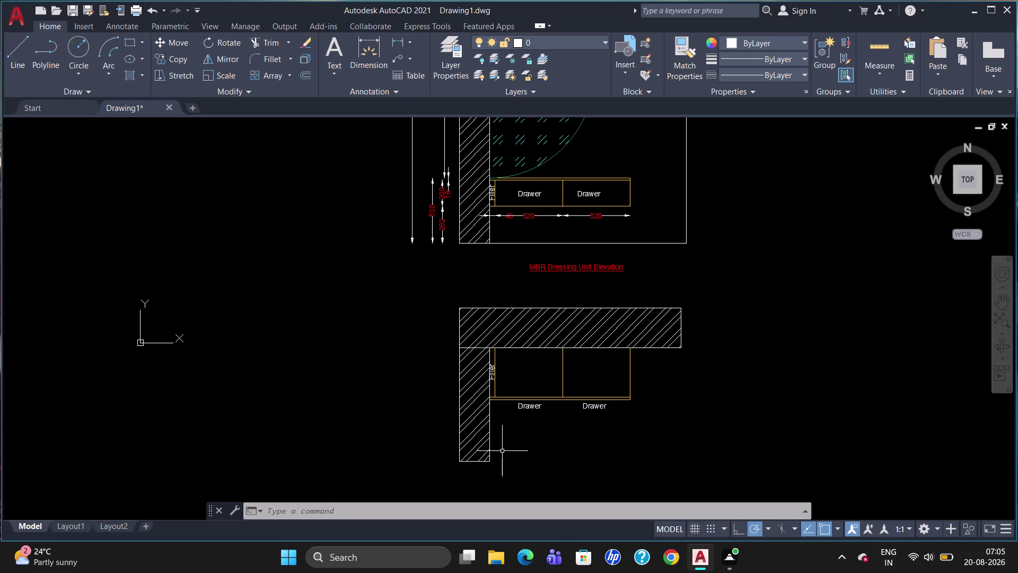
With Ortho on, draw a 150 vertical line down from the filler's lower edge.
key(l)
key(Return)
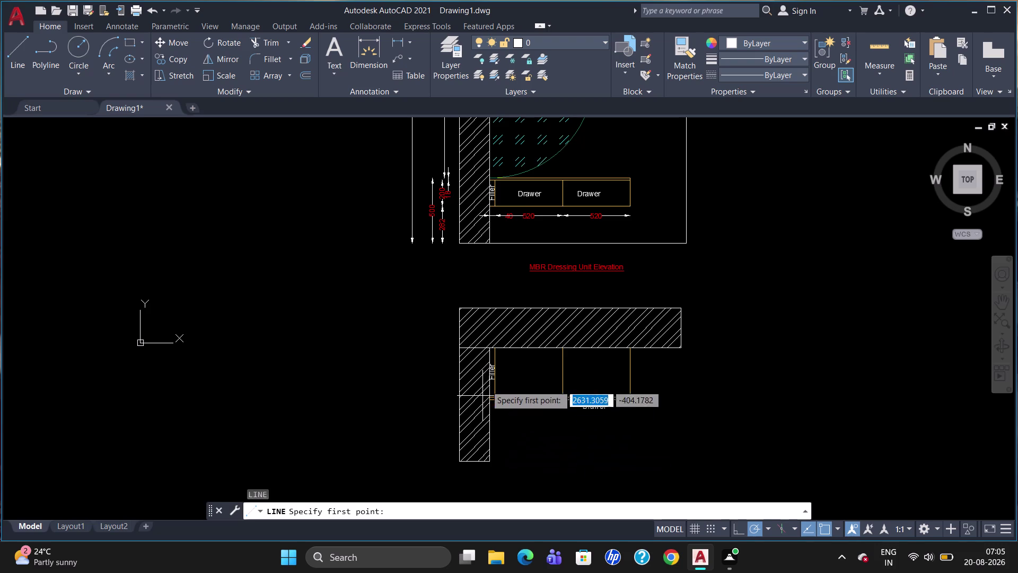
drag(489, 351, 508, 354)
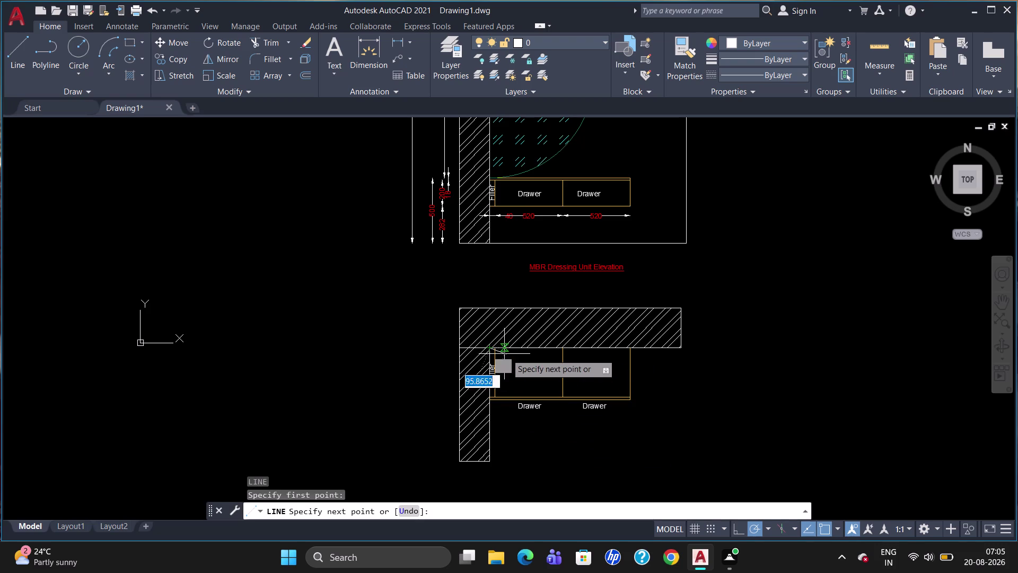
drag(509, 354, 516, 354)
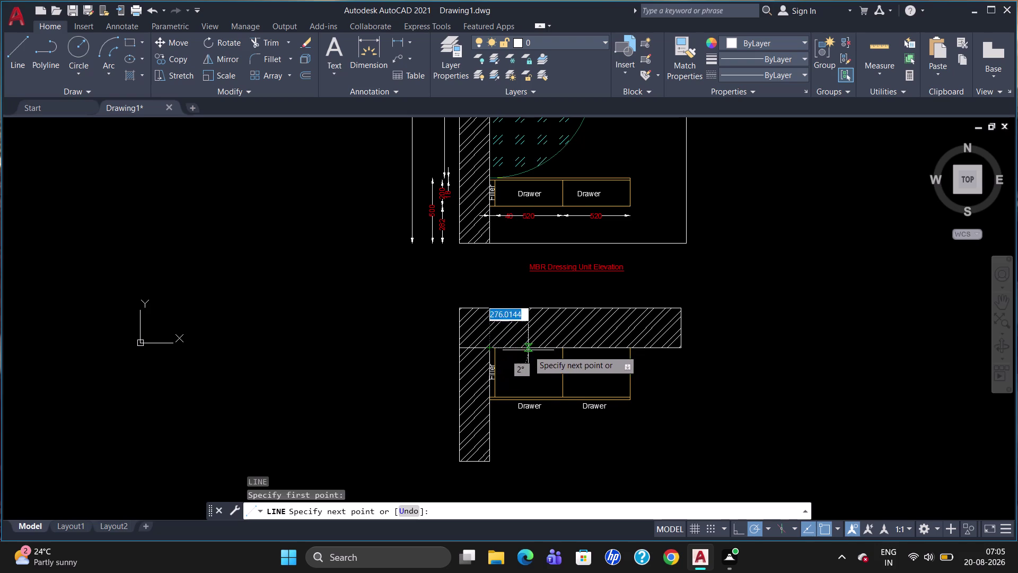
click(732, 530)
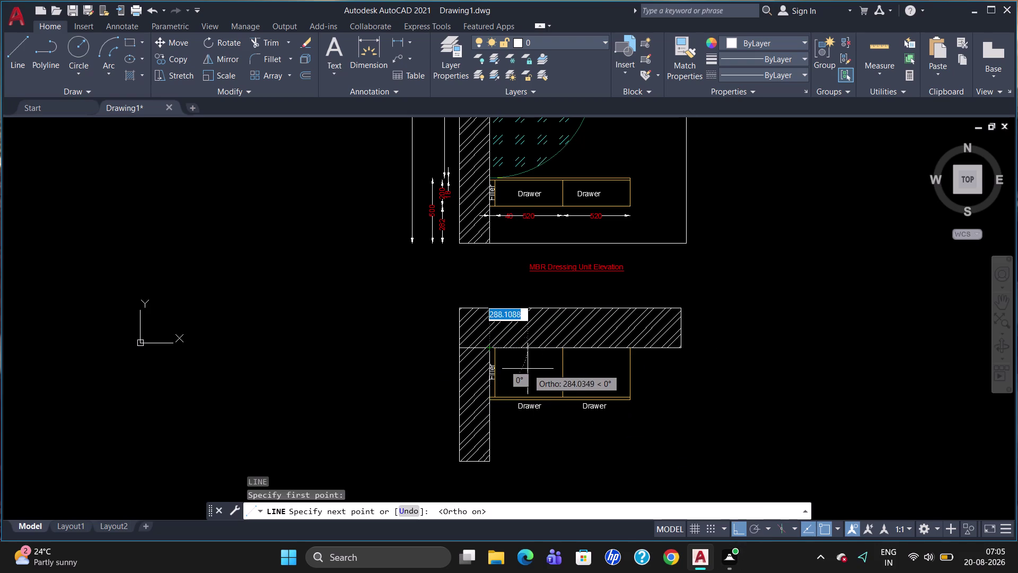
text(15)
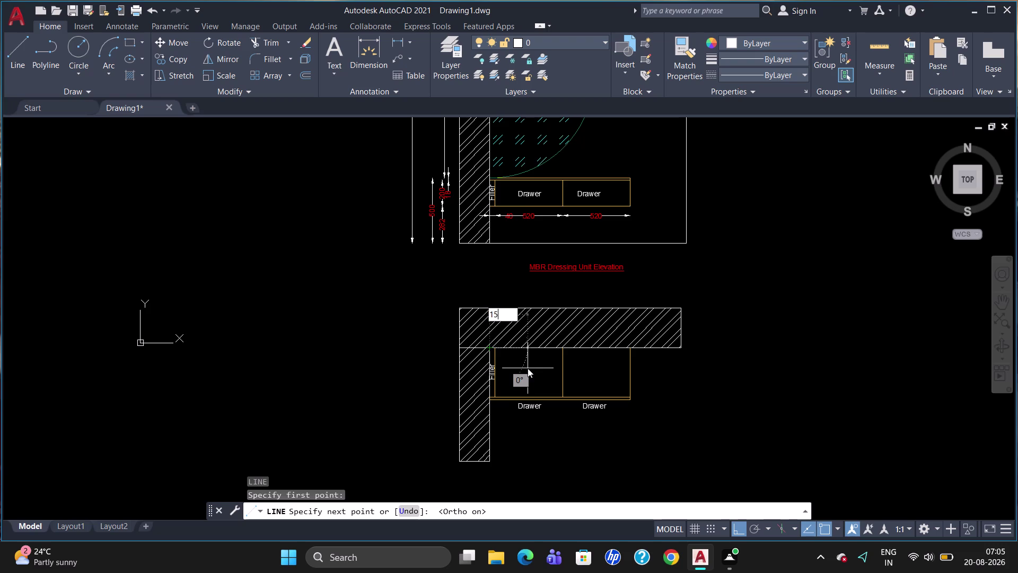
text(0)
key(Return)
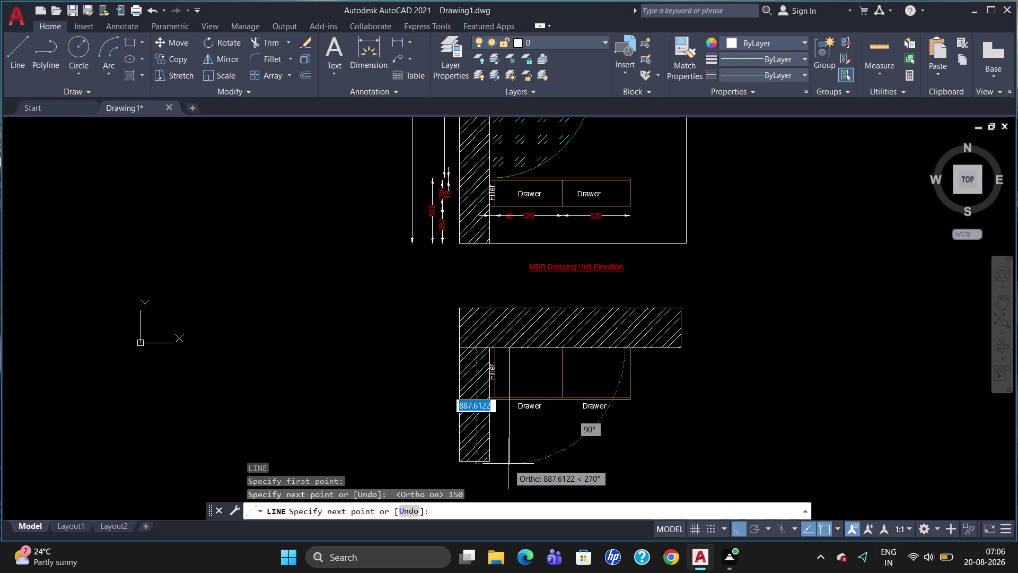
click(508, 464)
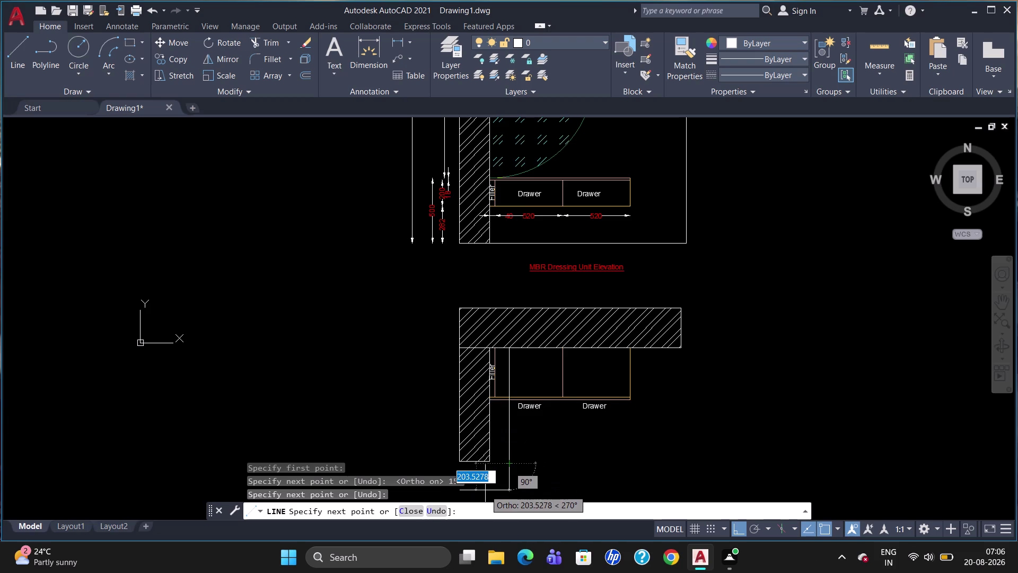
click(485, 490)
key(Escape)
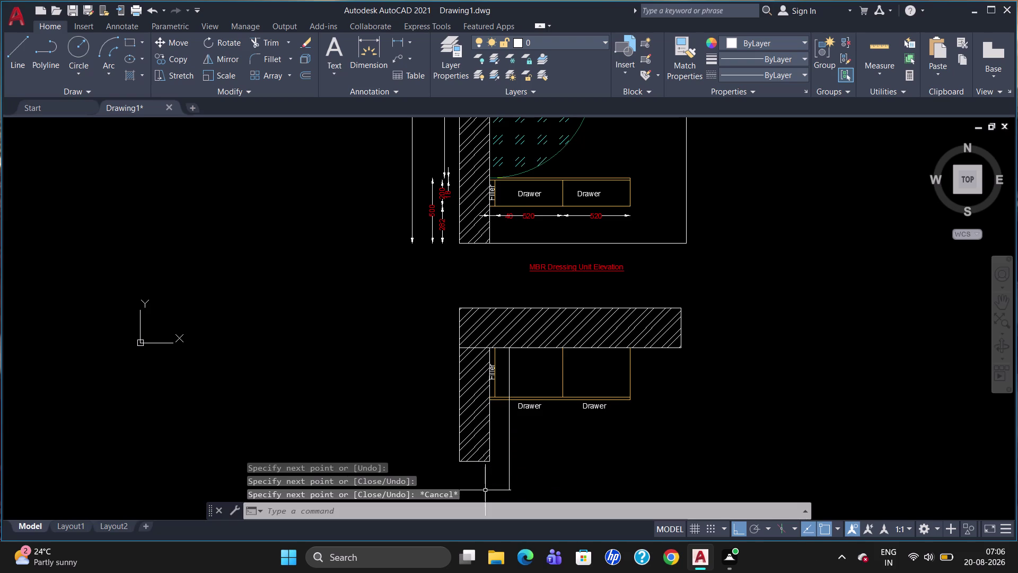
key(Escape)
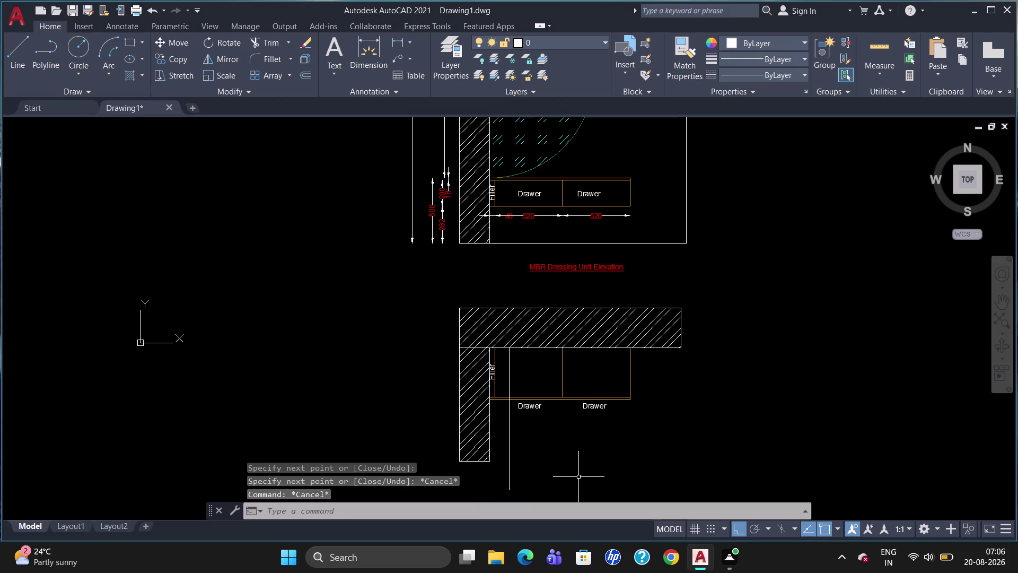
text(ex)
key(Return)
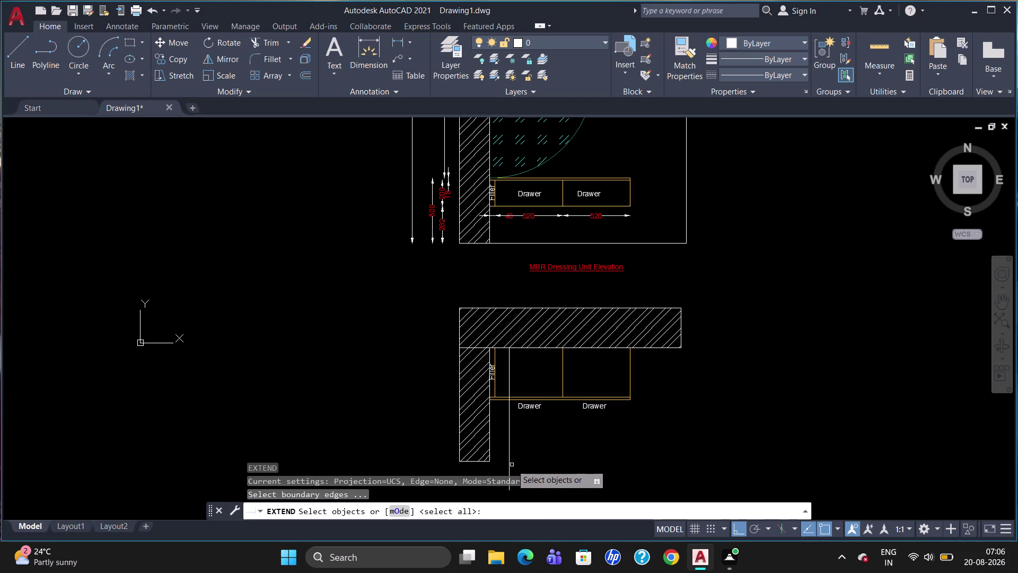
click(510, 463)
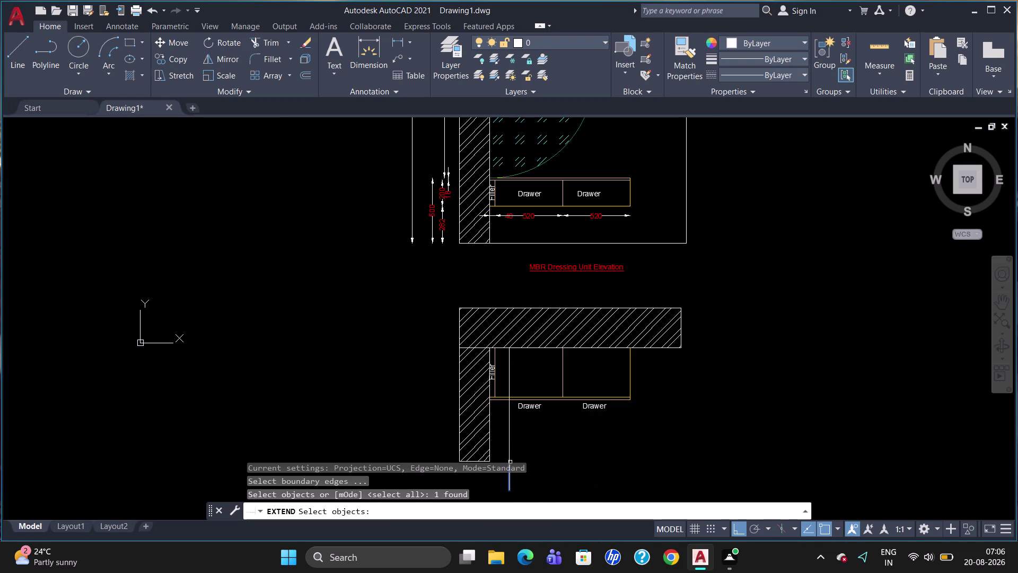
click(509, 447)
key(Return)
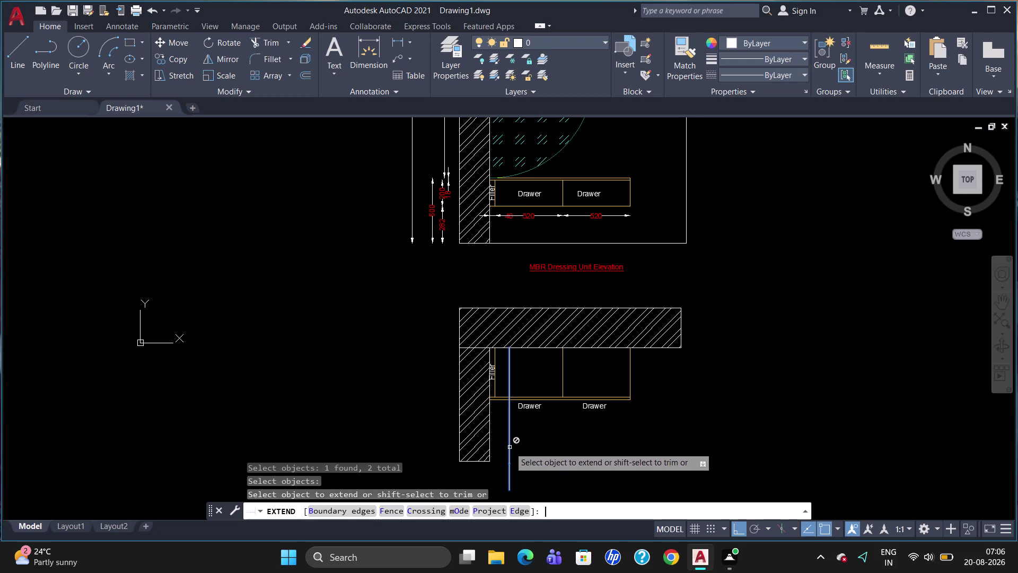
drag(482, 475, 492, 462)
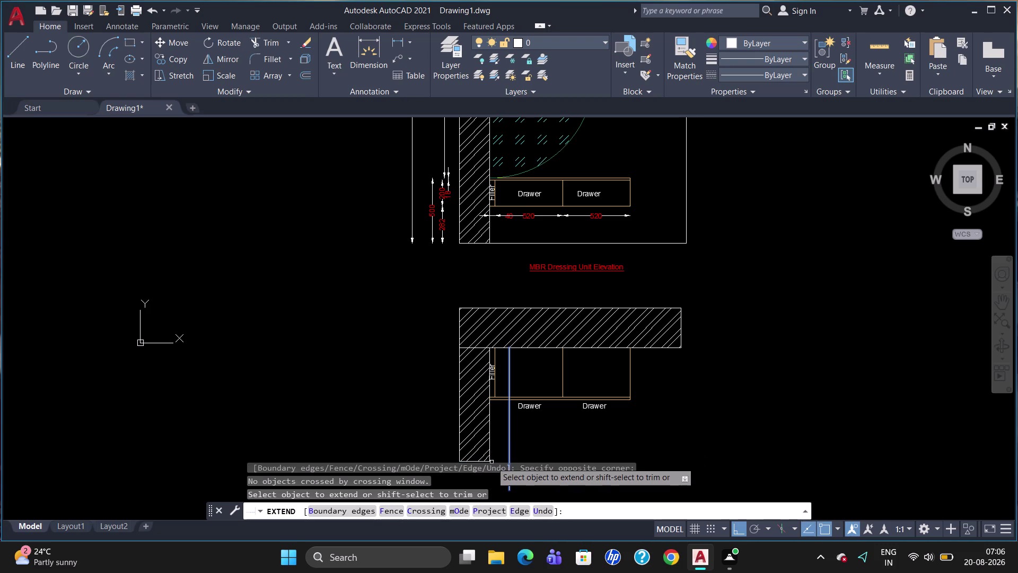
key(Escape)
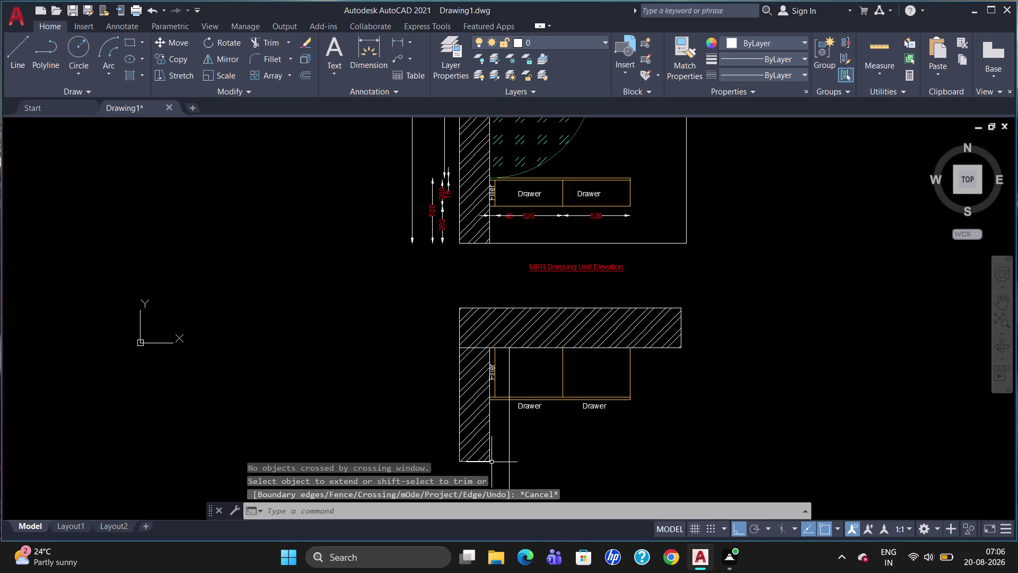
text(e)
text(x)
key(Return)
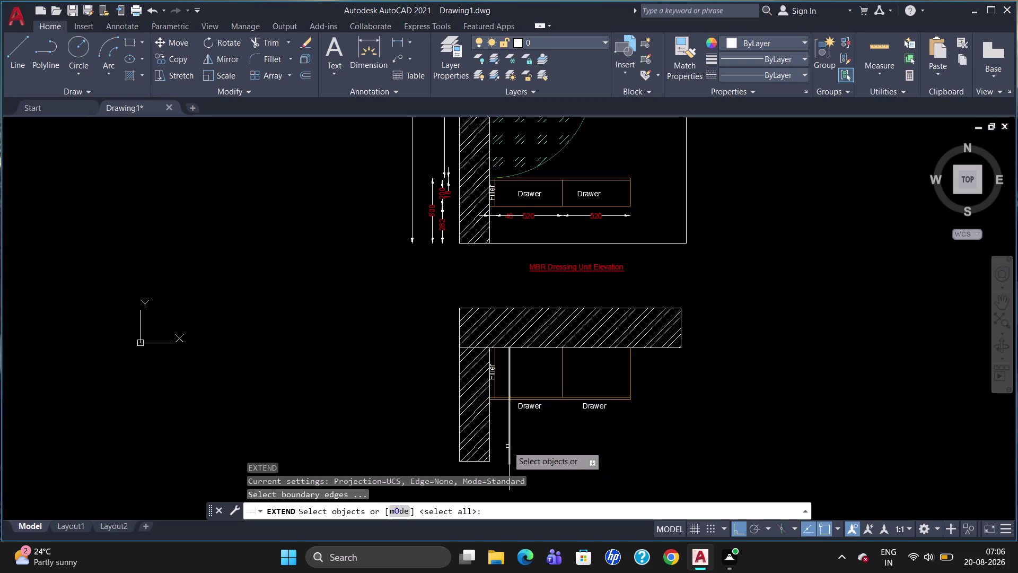
click(507, 445)
click(508, 446)
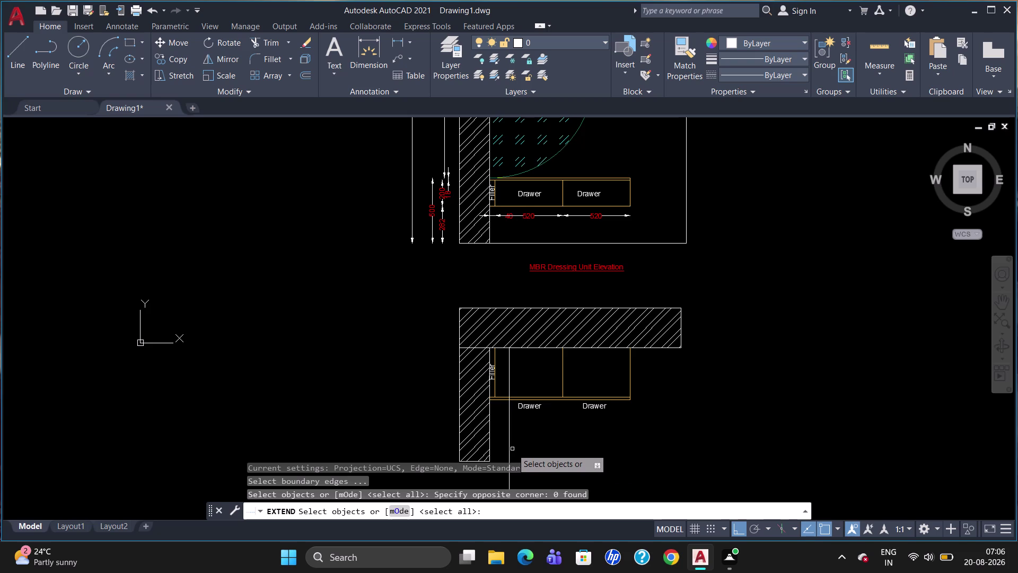
click(508, 450)
click(508, 474)
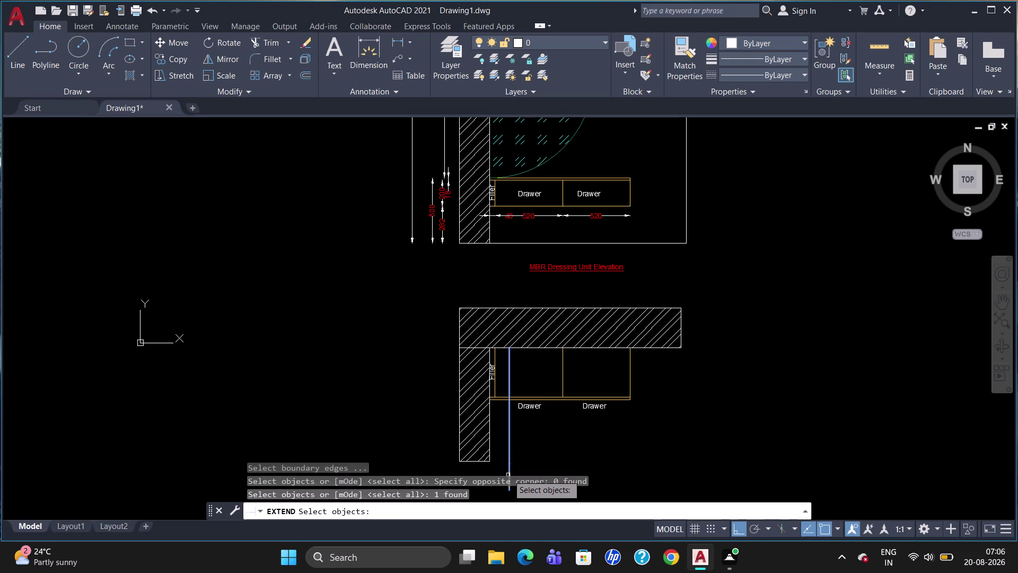
key(Return)
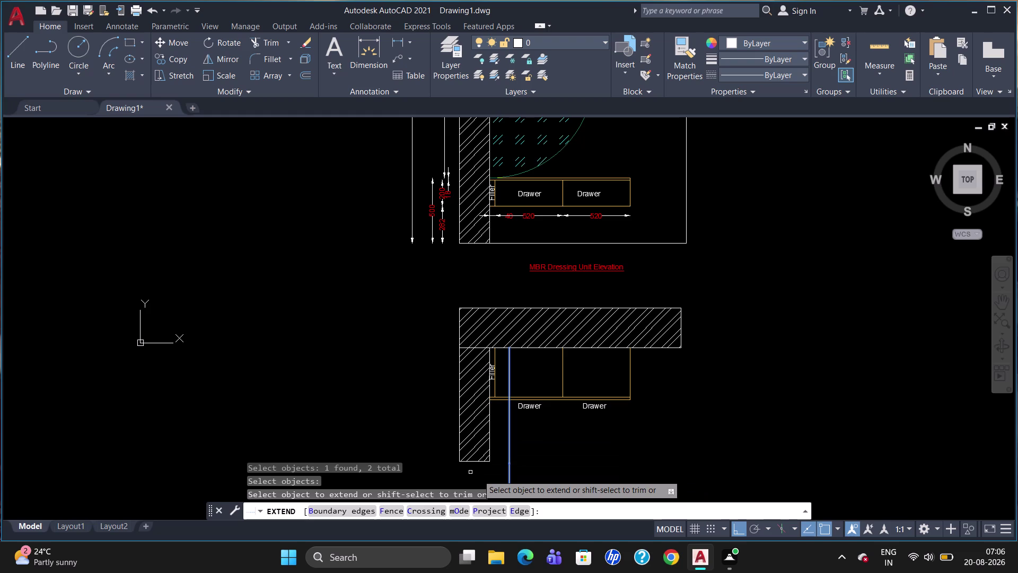
click(472, 463)
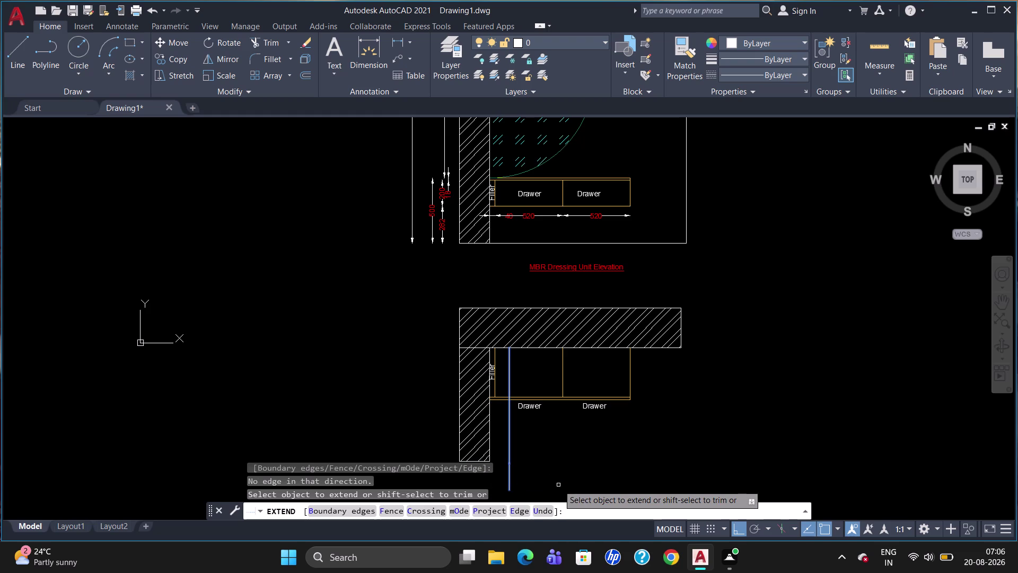
key(Escape)
key(Escape)
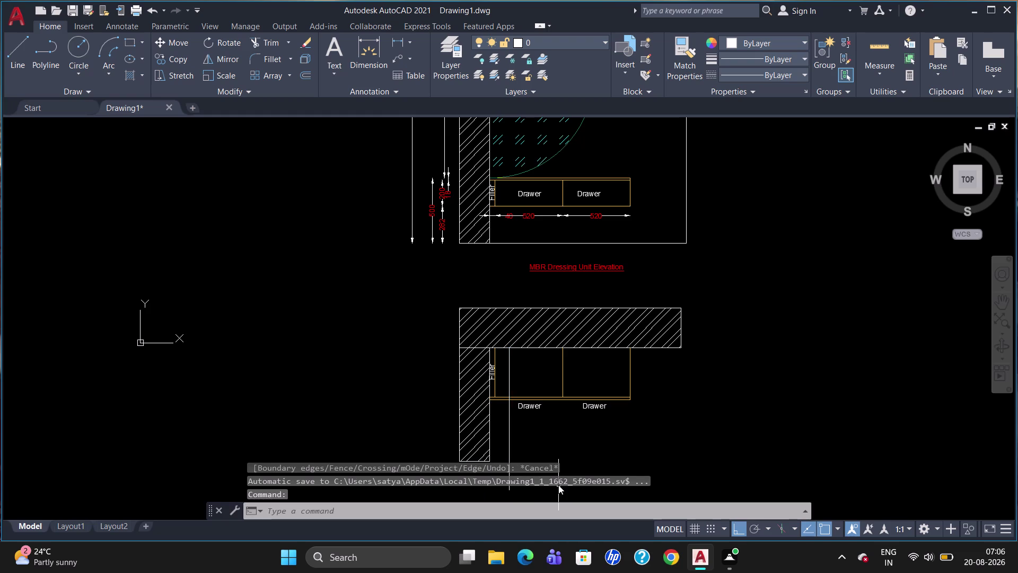
key(Escape)
text(ex)
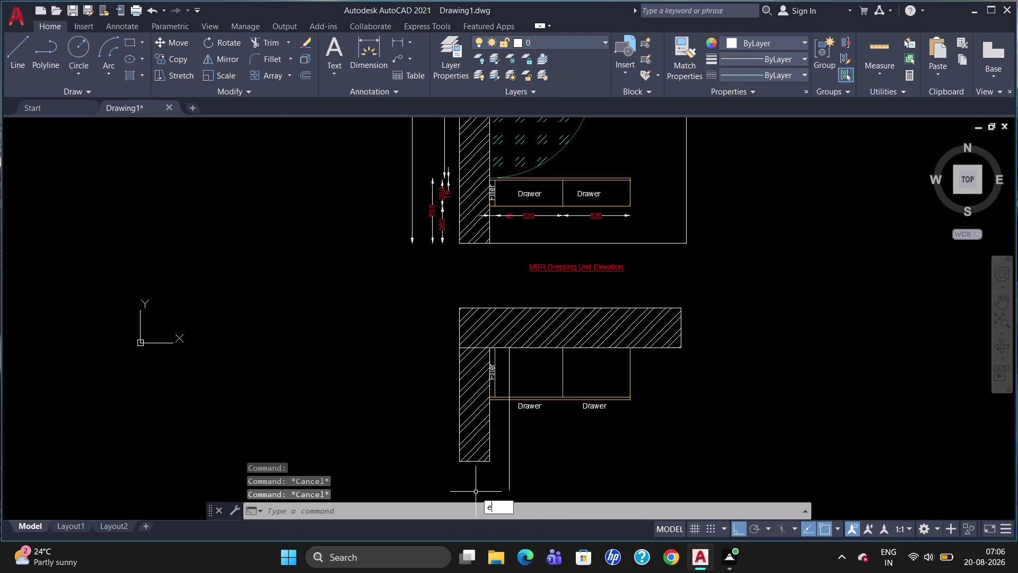
key(Return)
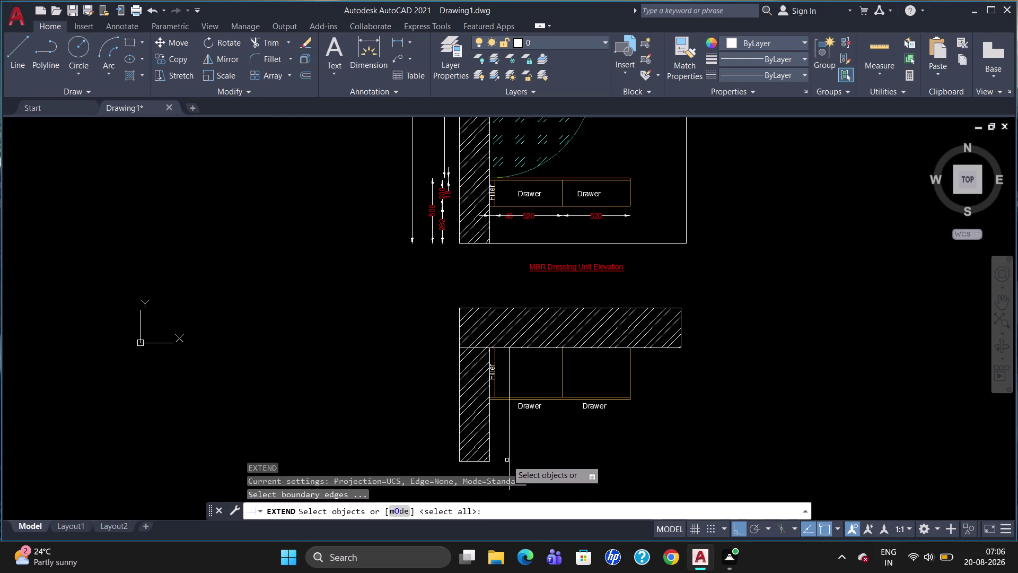
click(508, 460)
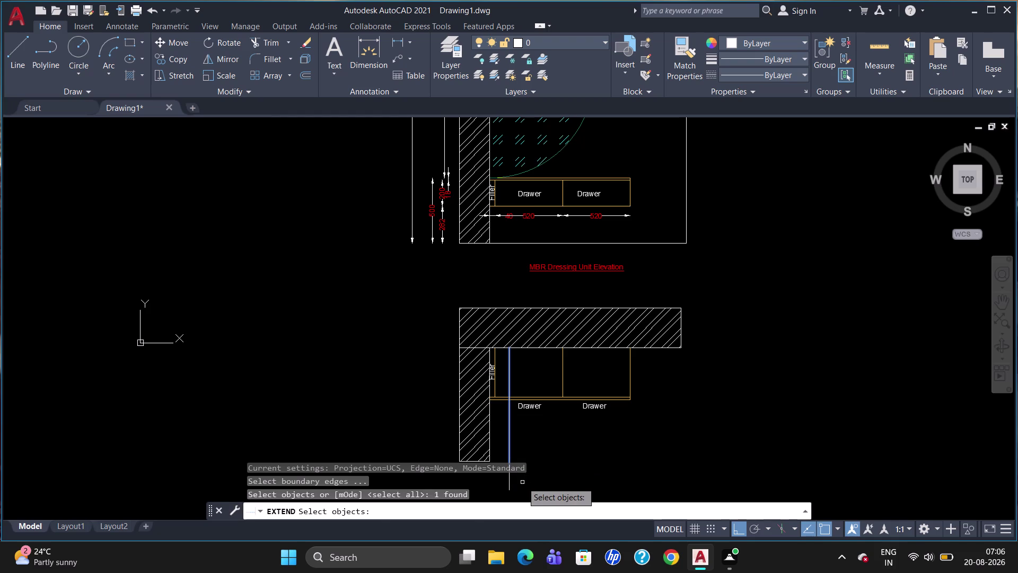
key(Return)
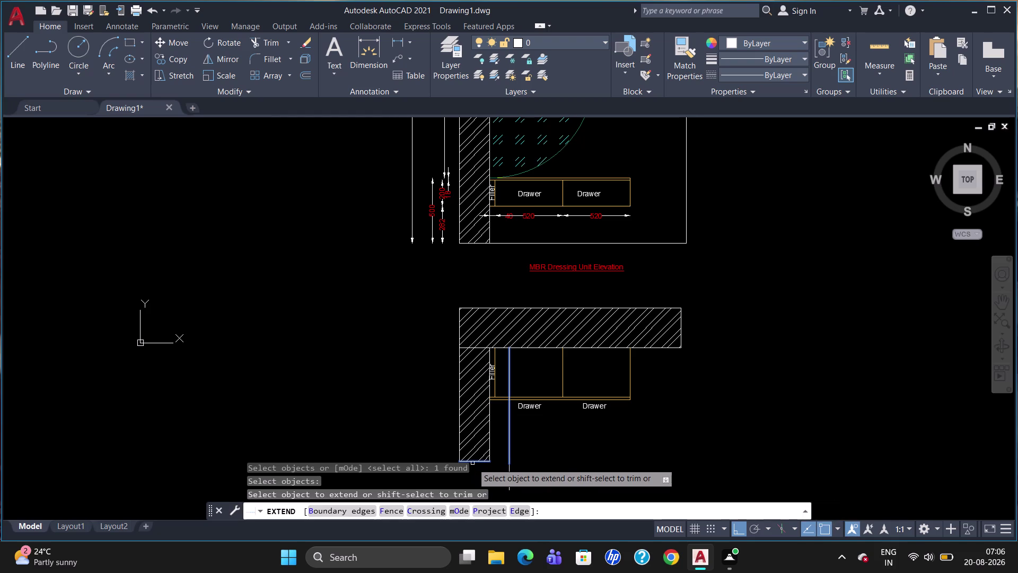
click(472, 463)
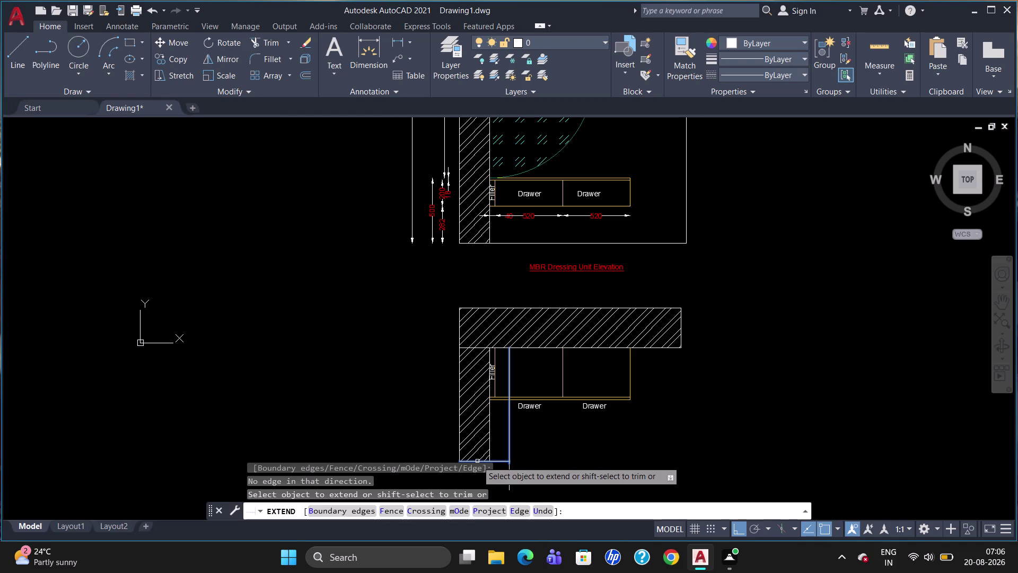
click(477, 461)
key(Escape)
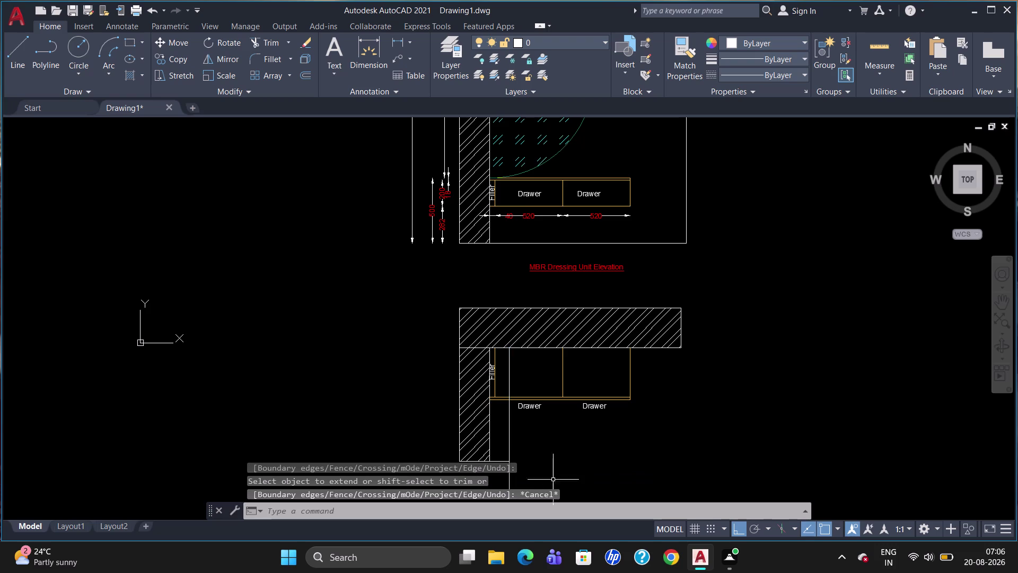
text(tr)
key(Return)
key(Return)
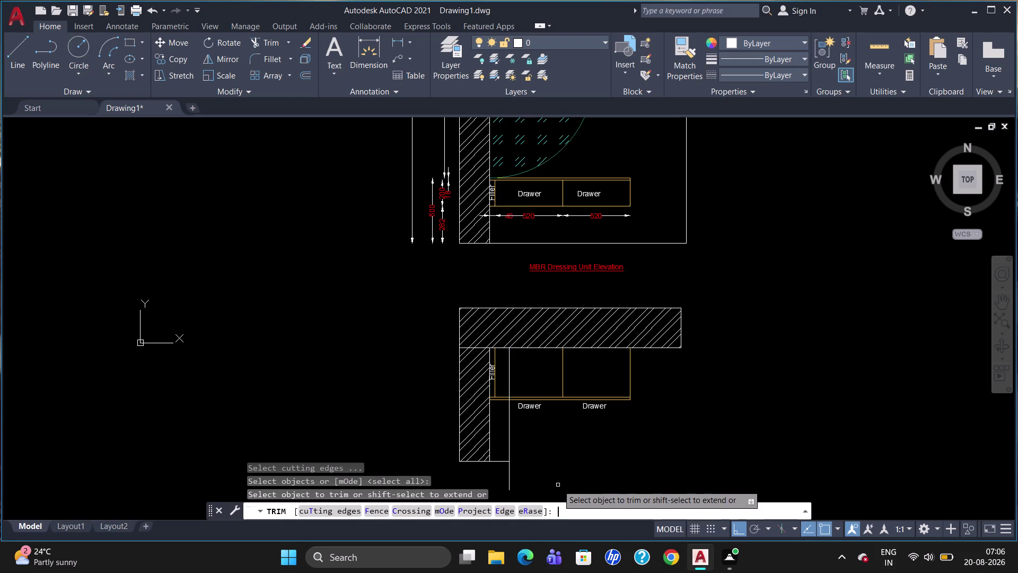
Attempt trimming the line below the wall with all cutting edges, then cancel.
click(510, 476)
key(Return)
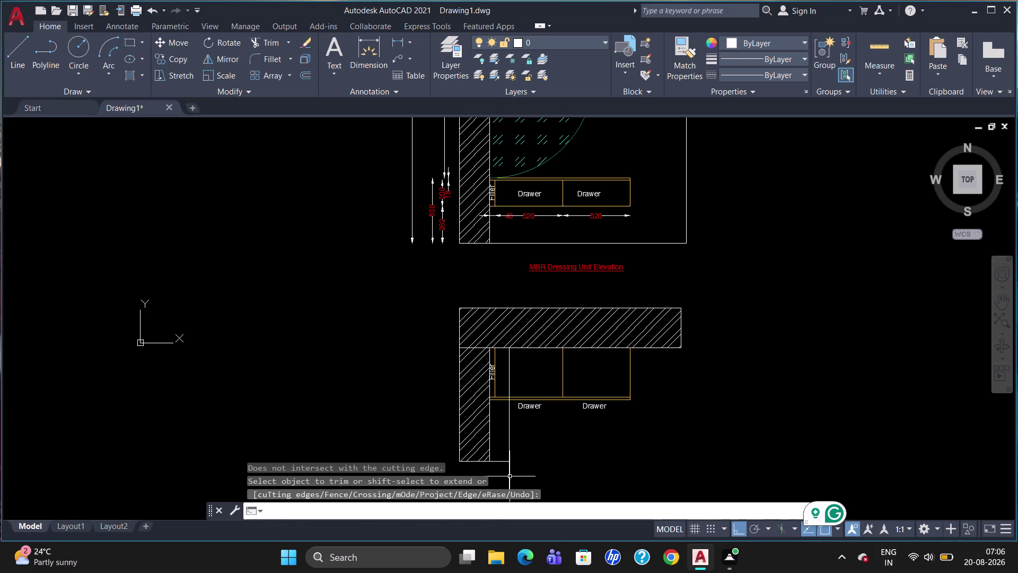
text(t)
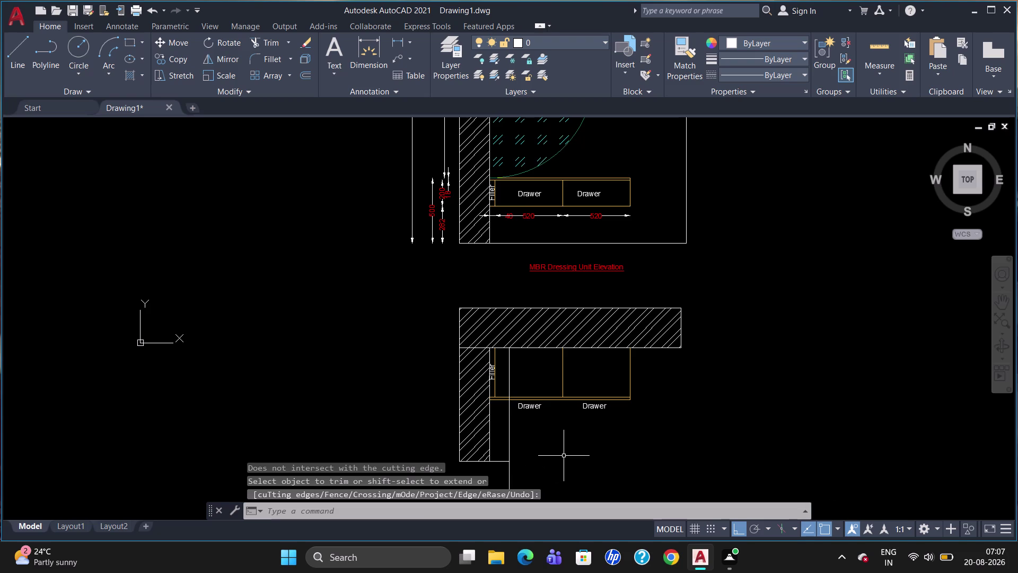
text(r)
key(Return)
key(Return)
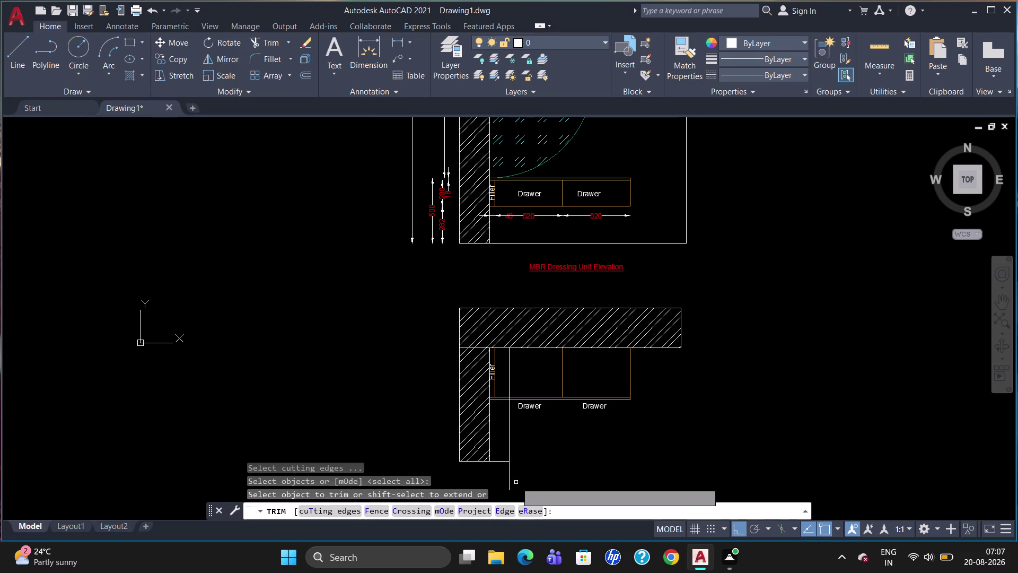
triple_click(509, 482)
key(Escape)
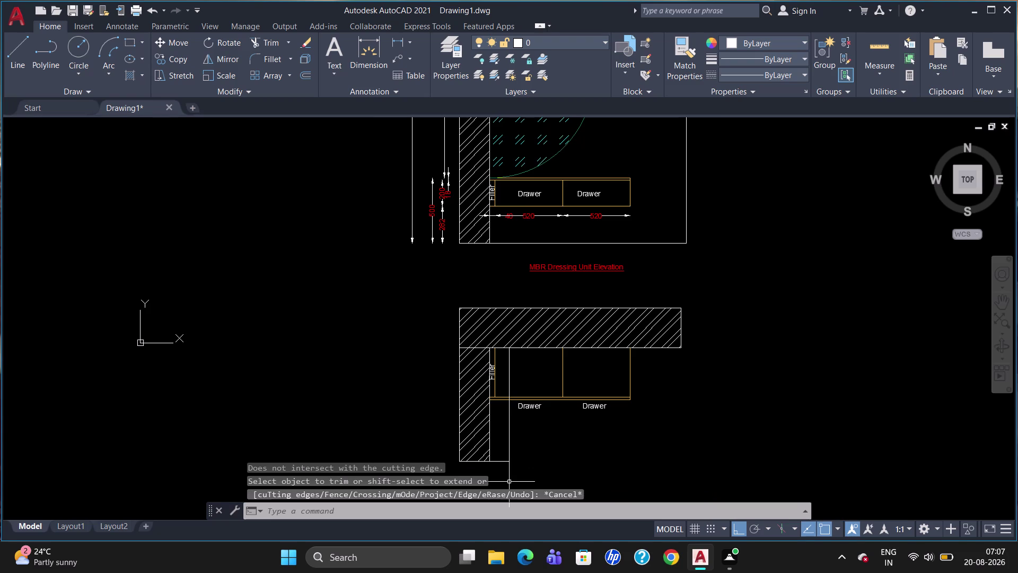
key(Escape)
key(Escape)
key(Escape)
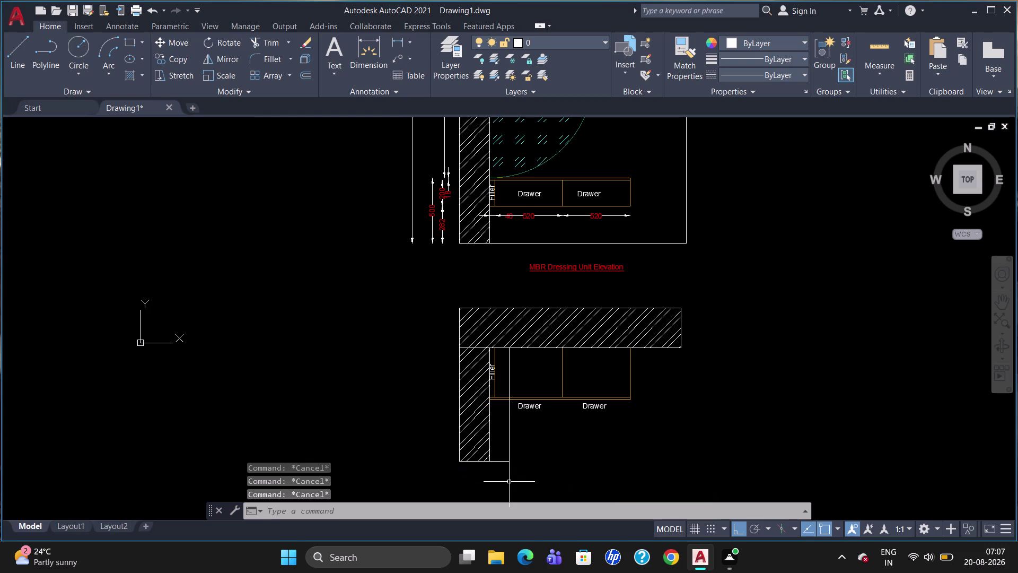
Erase the stray vertical segment below the hatched wall.
text(tr)
key(Return)
key(Return)
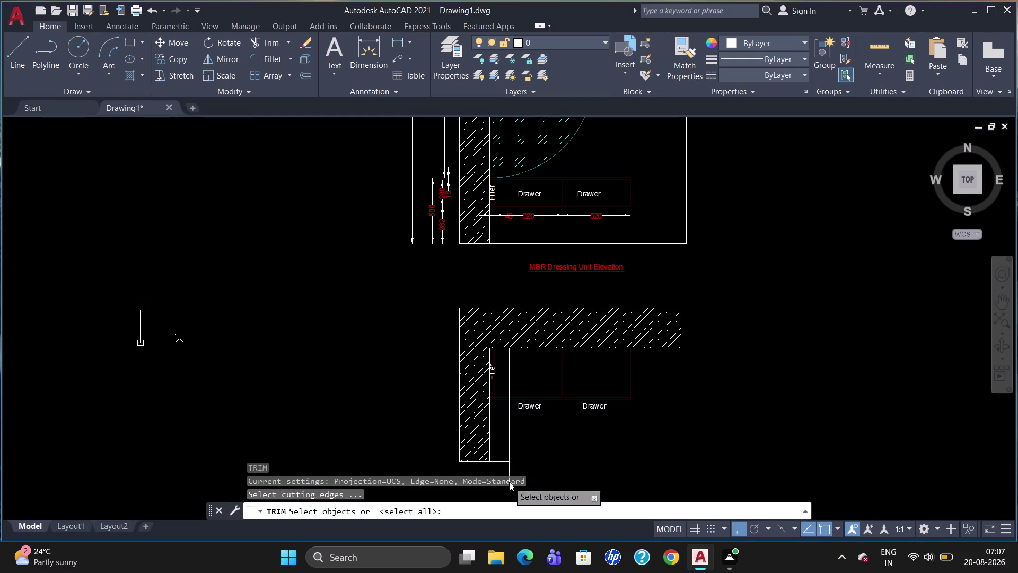
click(509, 477)
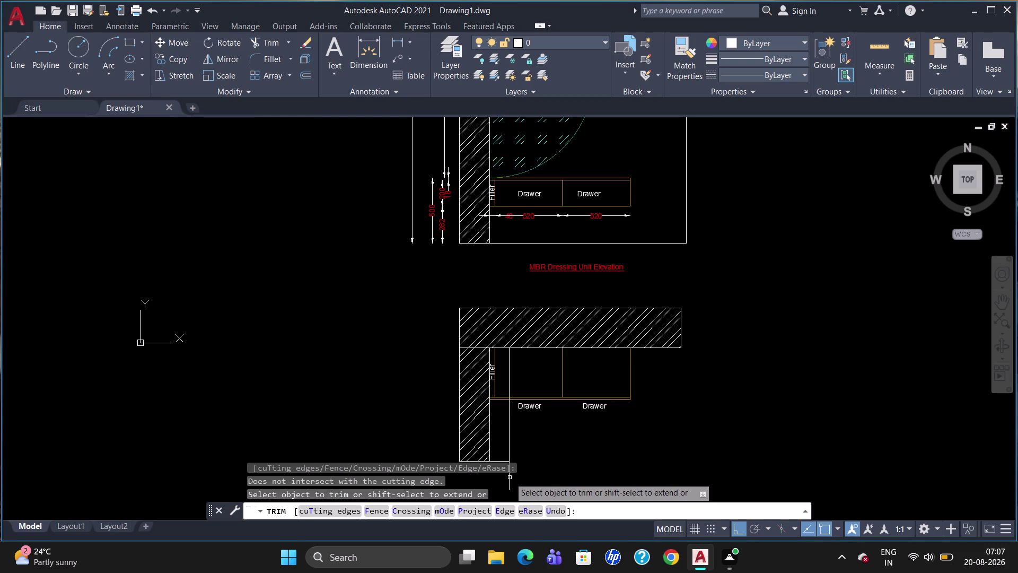
key(Escape)
click(510, 477)
key(Delete)
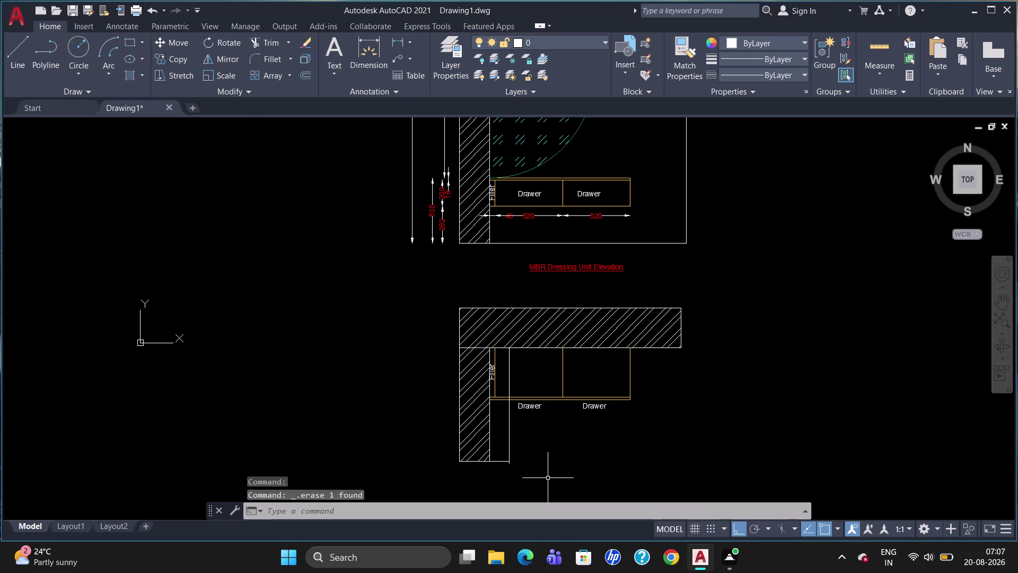
Trim the vertical line's end overhanging the wall, using all objects as cutting edges.
text(tr)
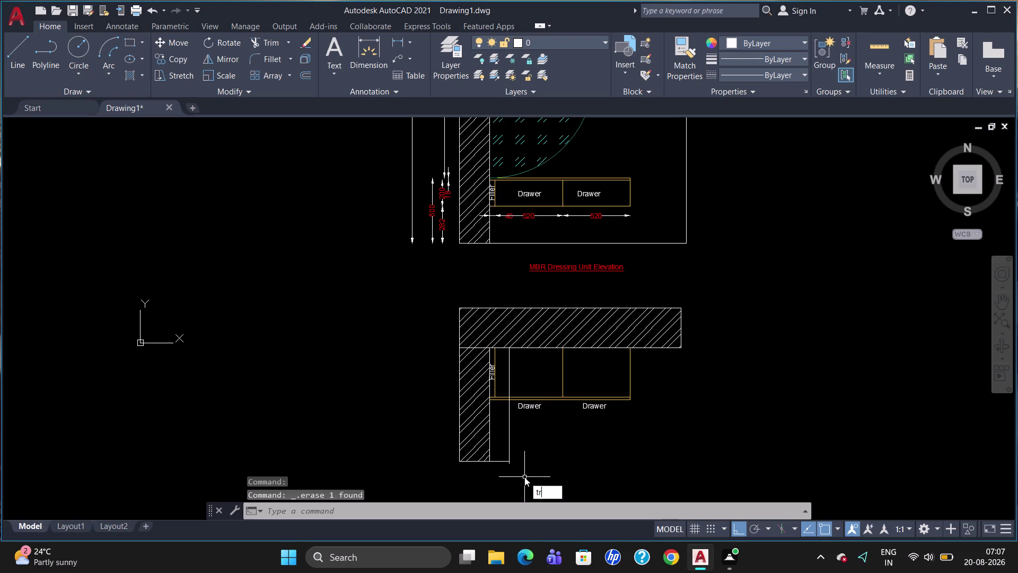
key(Return)
key(Return)
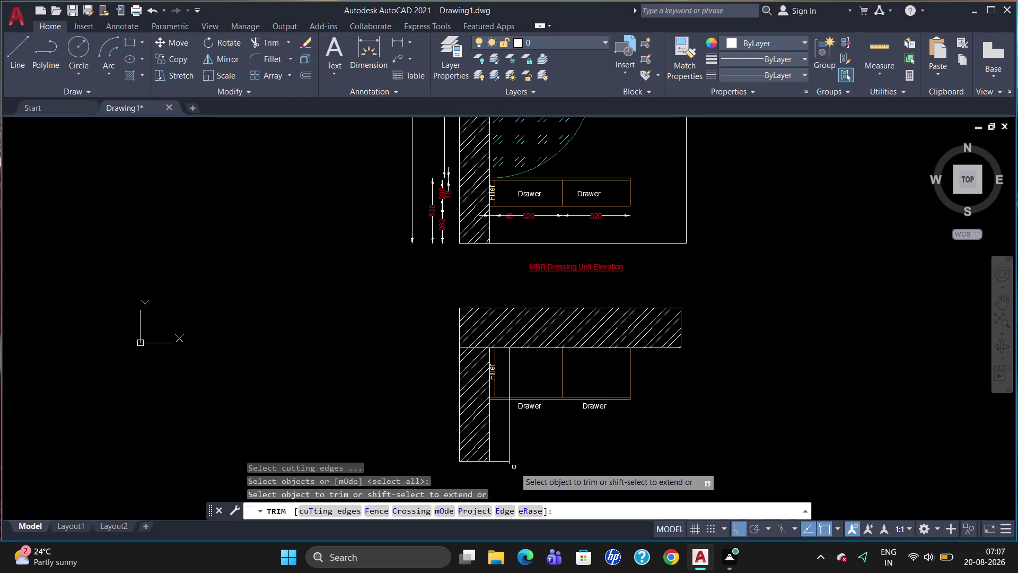
click(509, 464)
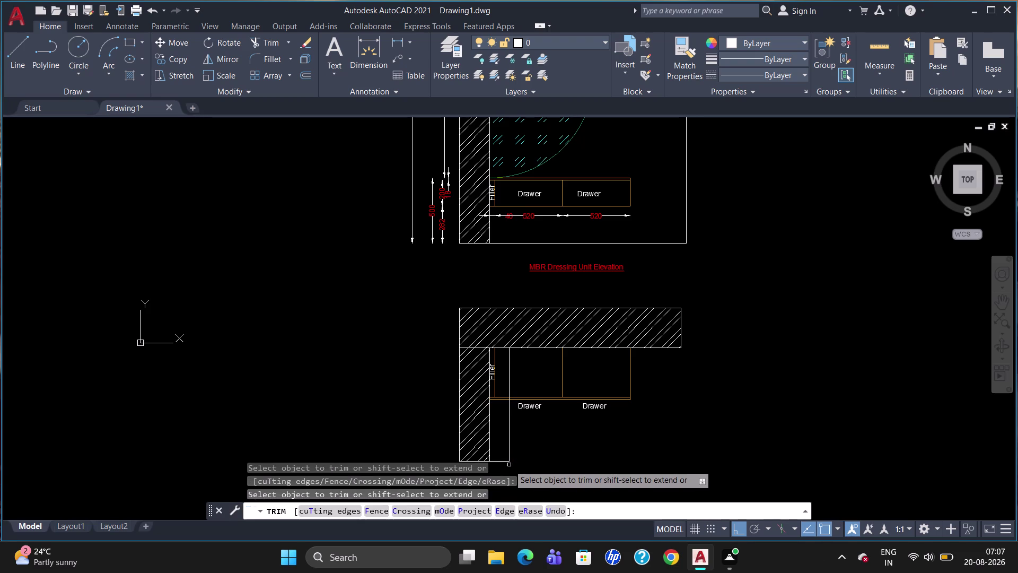
key(Escape)
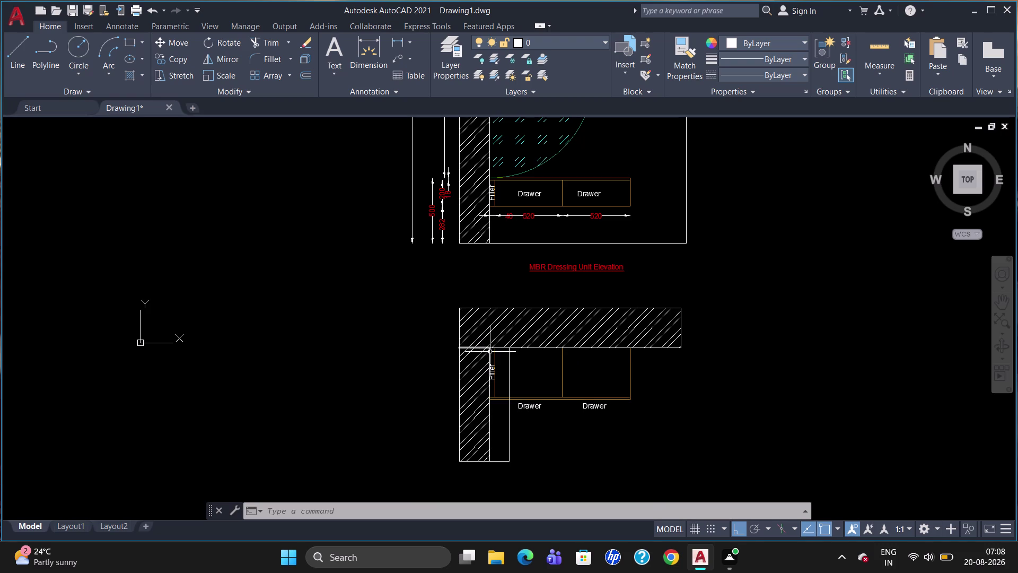
text(b)
text(r)
click(556, 484)
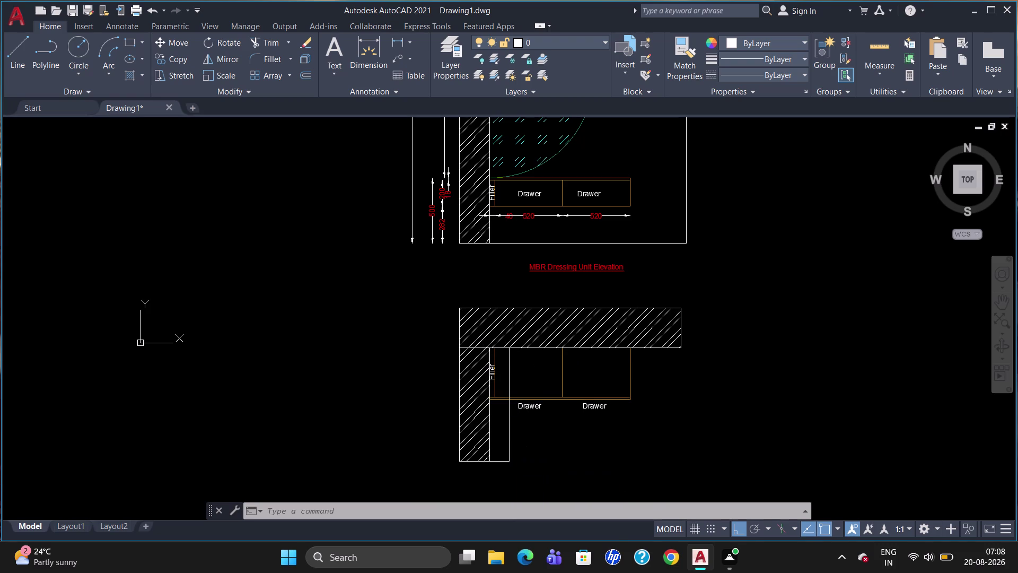
click(460, 419)
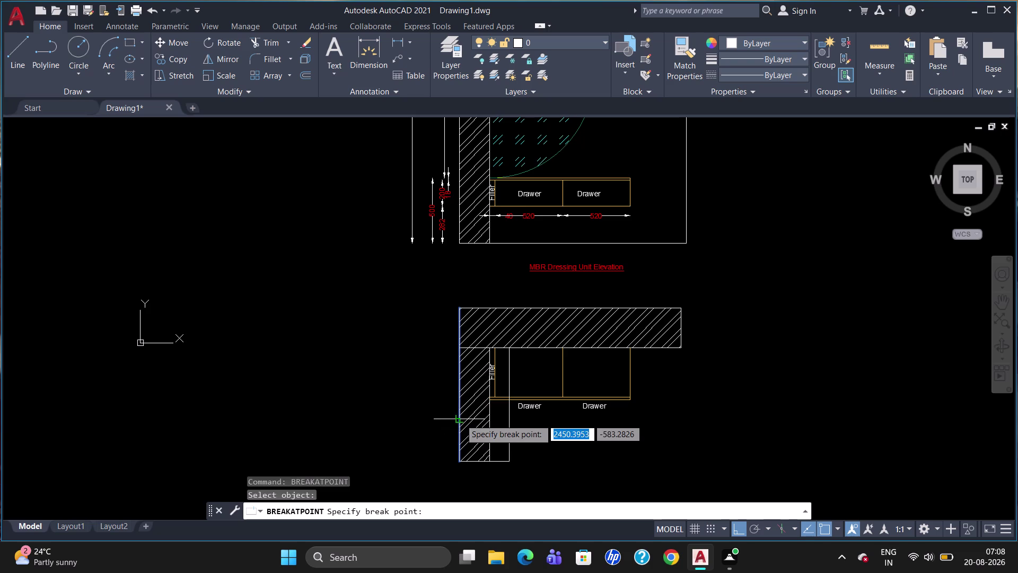
click(457, 351)
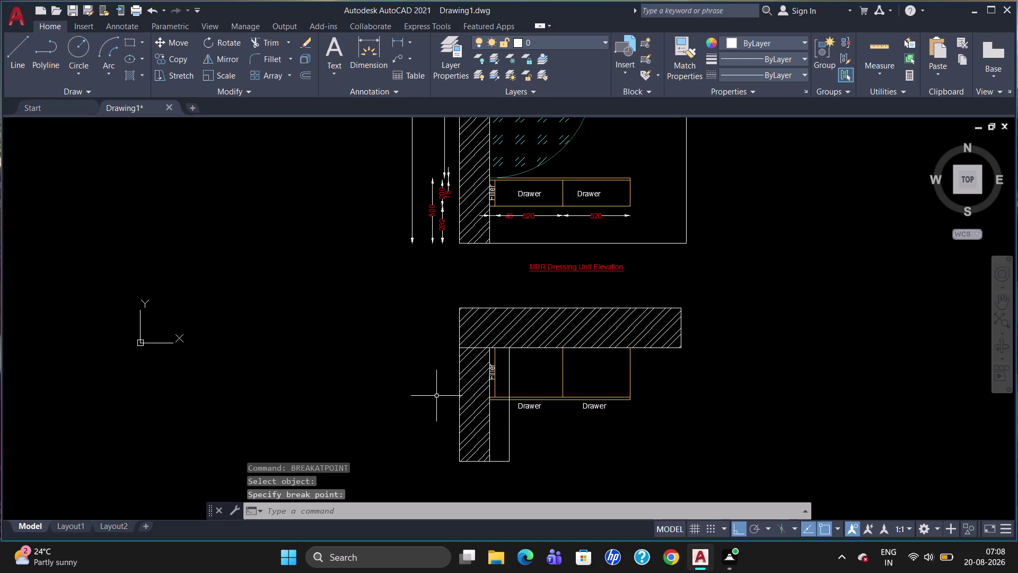
text(br)
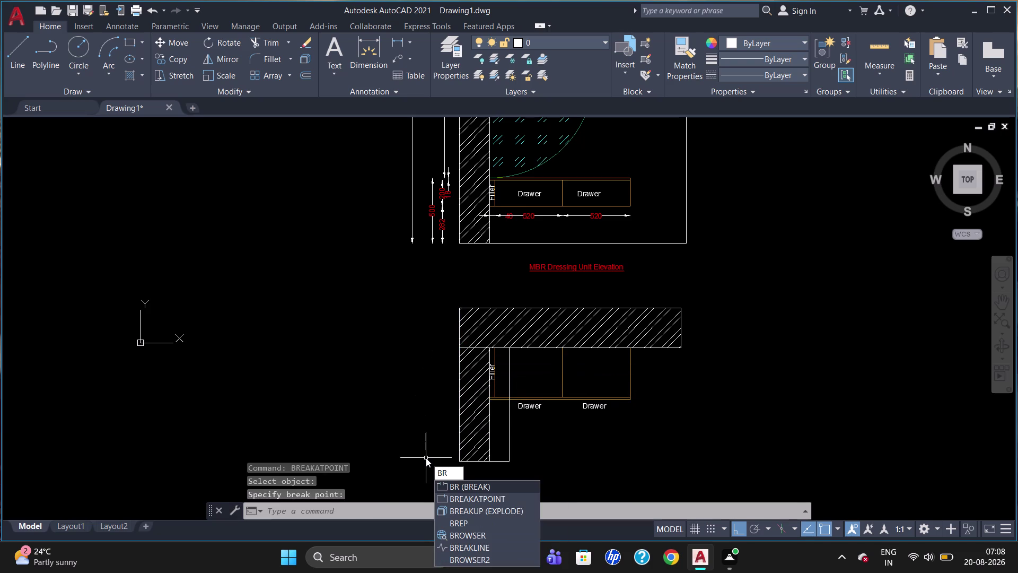
click(476, 501)
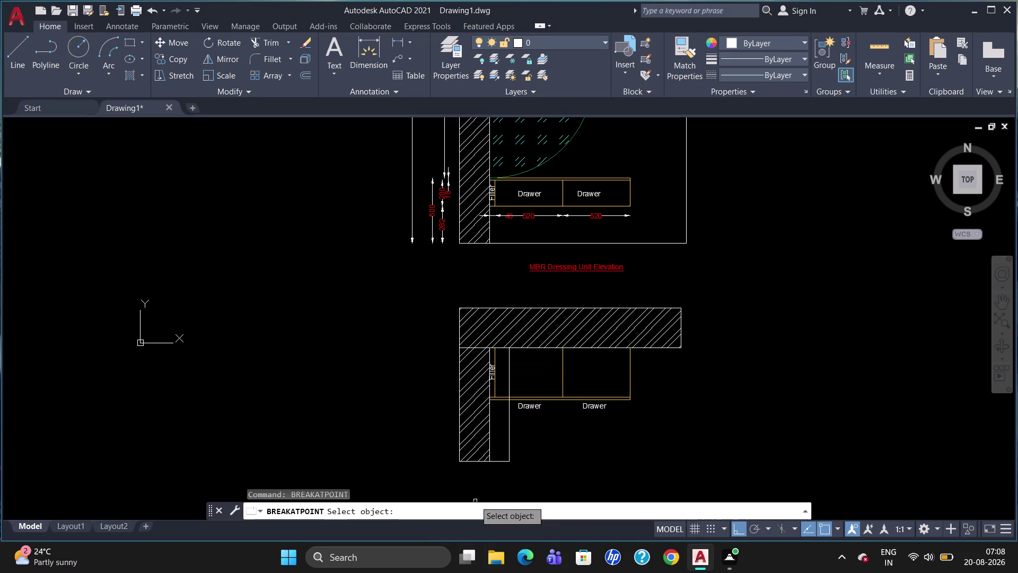
click(499, 346)
key(Escape)
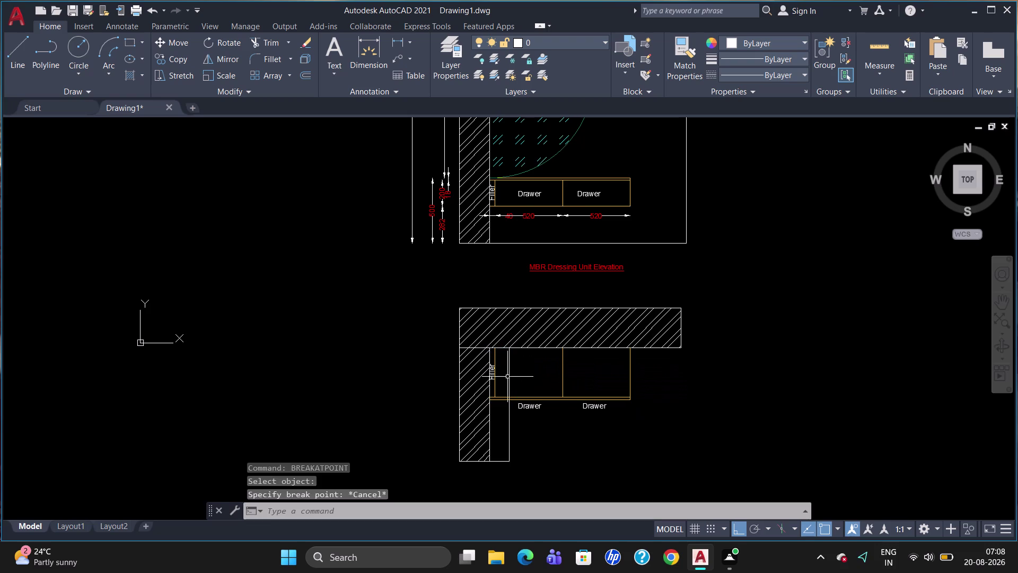
drag(500, 463, 514, 437)
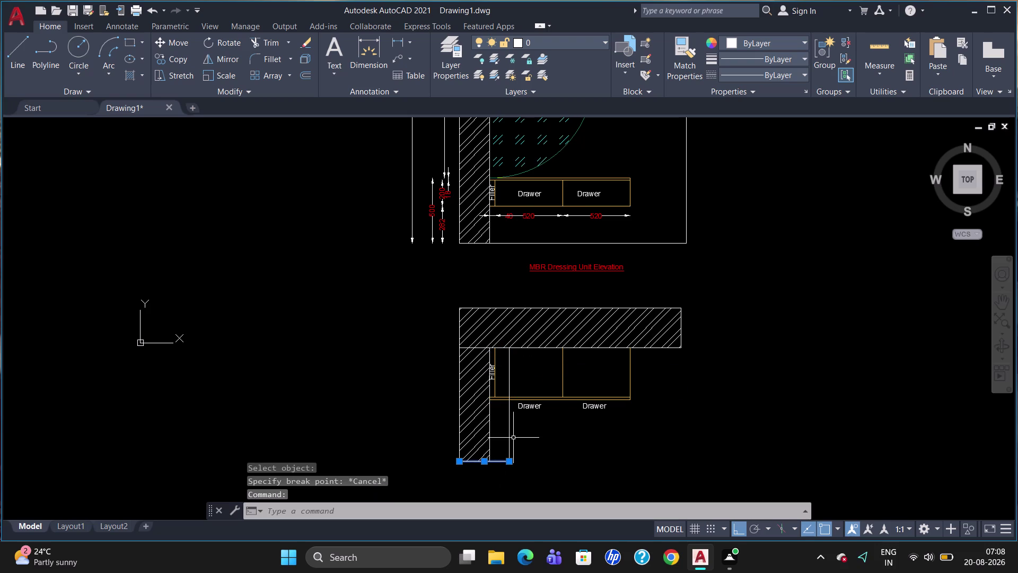
Select the filler strip's five outline lines in the lower elevation.
drag(514, 437, 510, 437)
click(510, 437)
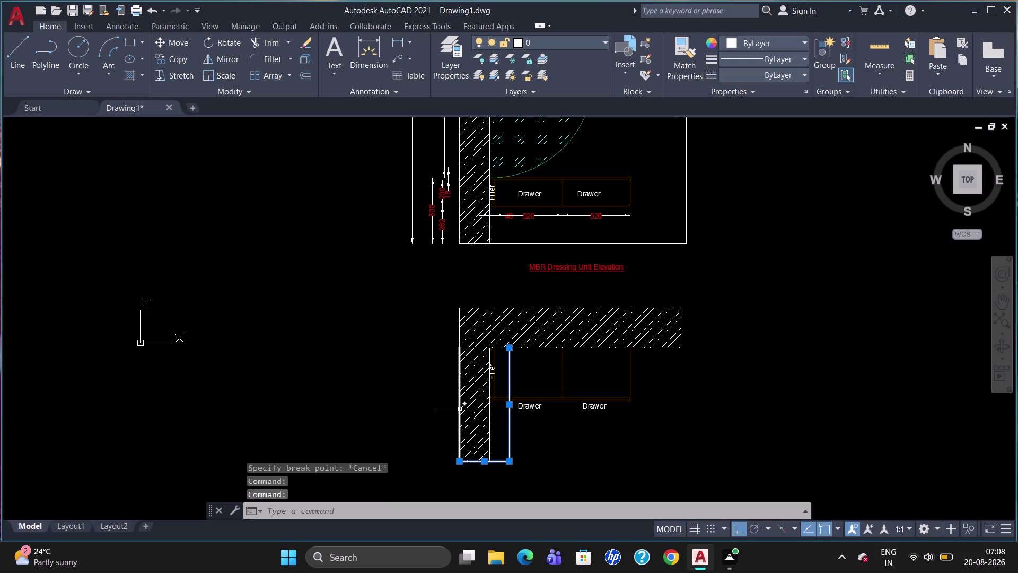
click(460, 409)
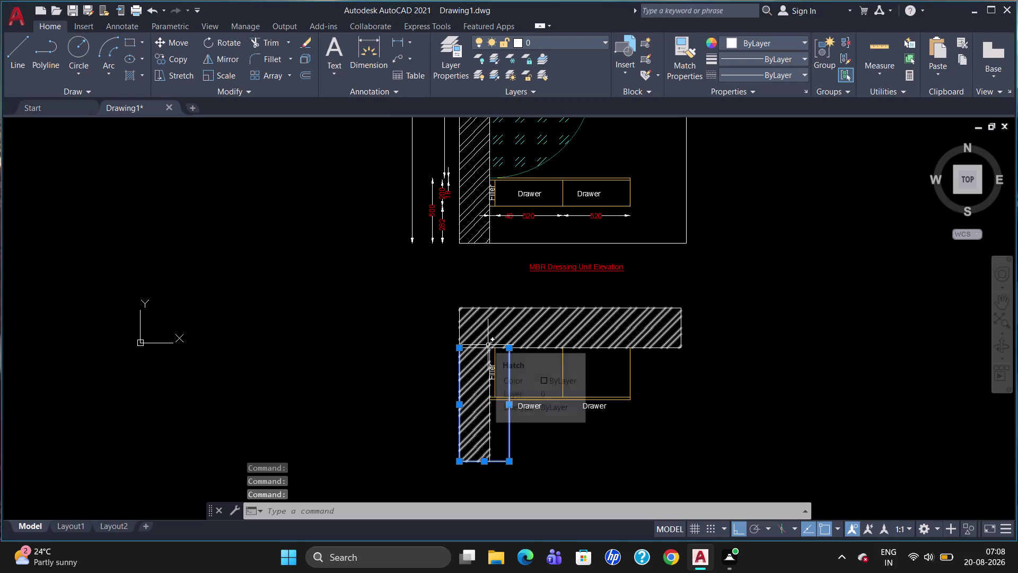
click(481, 349)
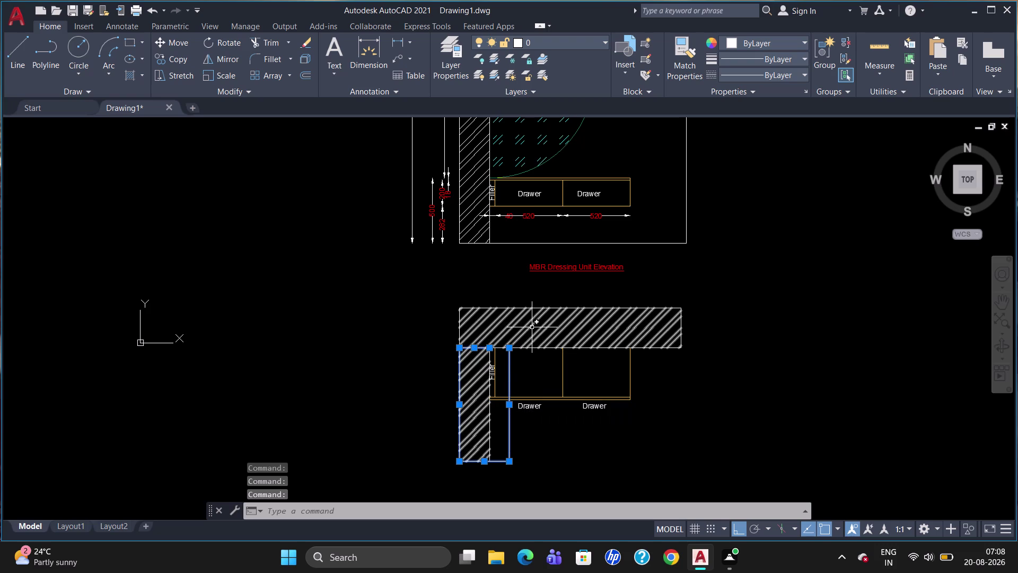
click(500, 349)
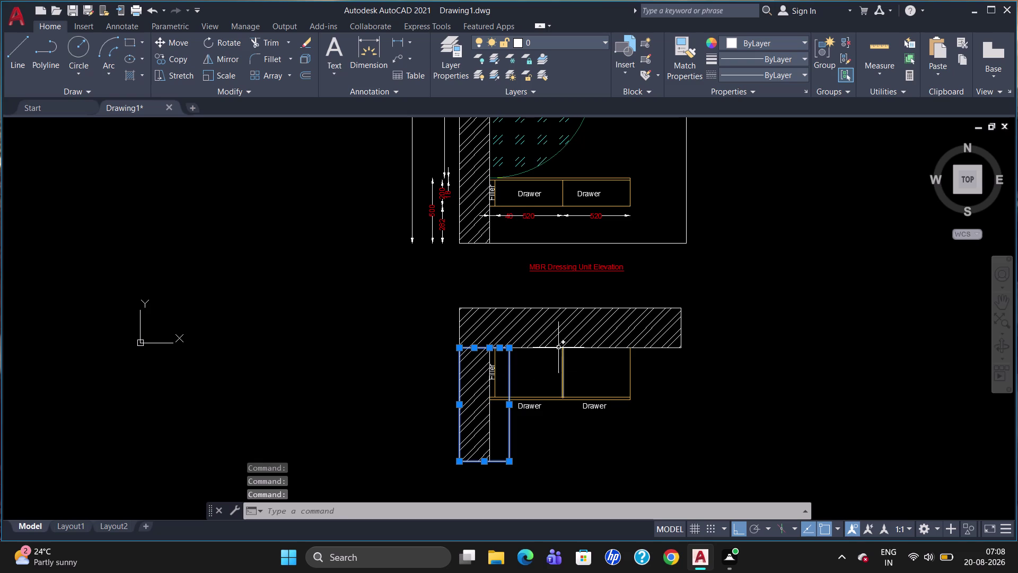
In Properties, set the selected lines' color to Red and linetype scale to 2.
key(ctrl+1)
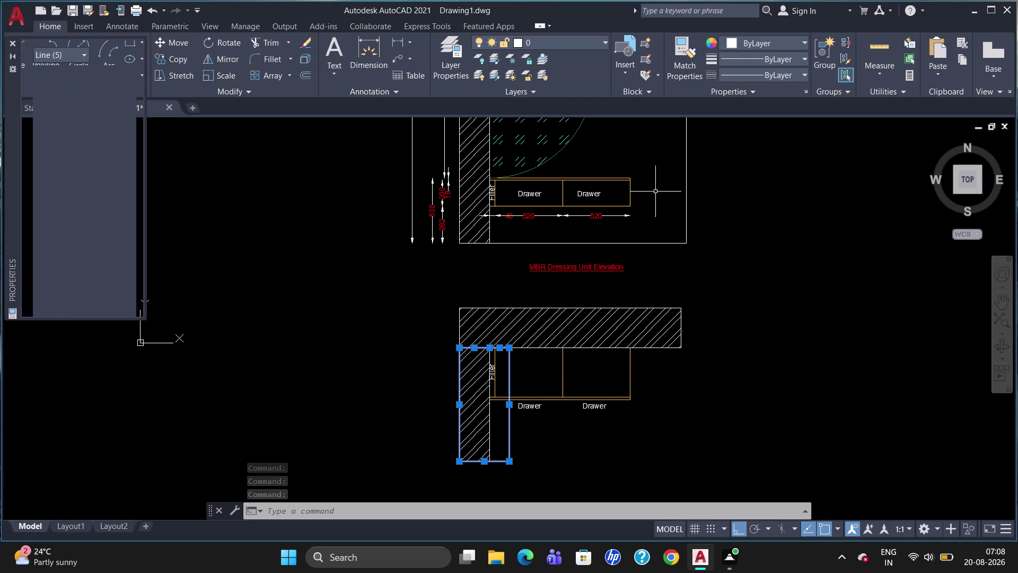
click(93, 89)
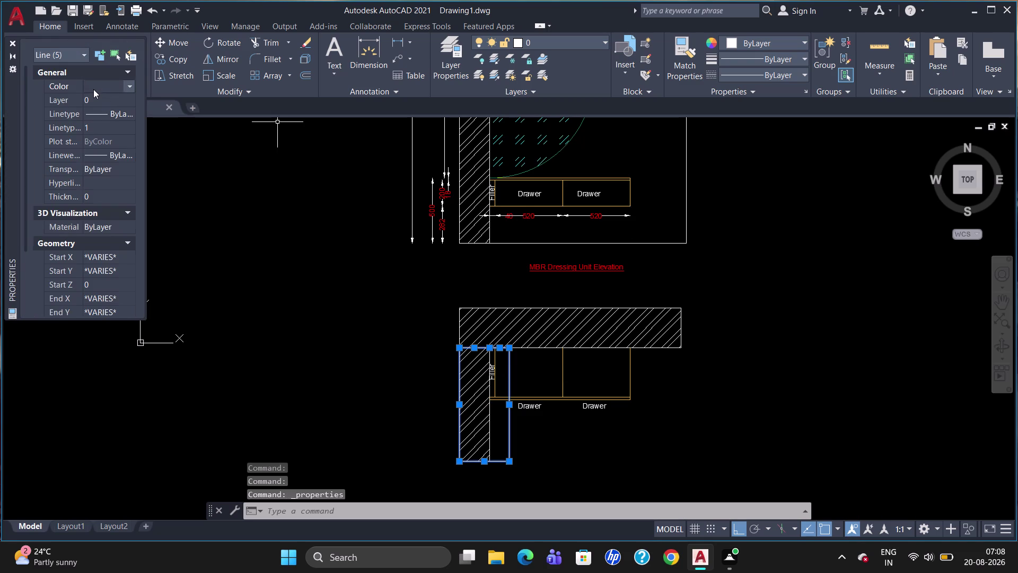
click(89, 83)
click(92, 119)
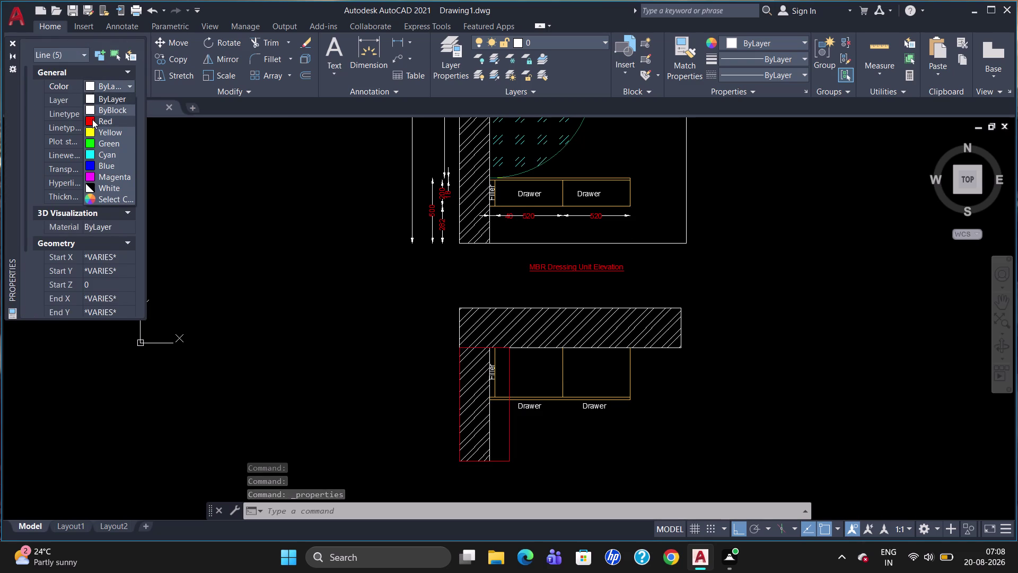
click(109, 97)
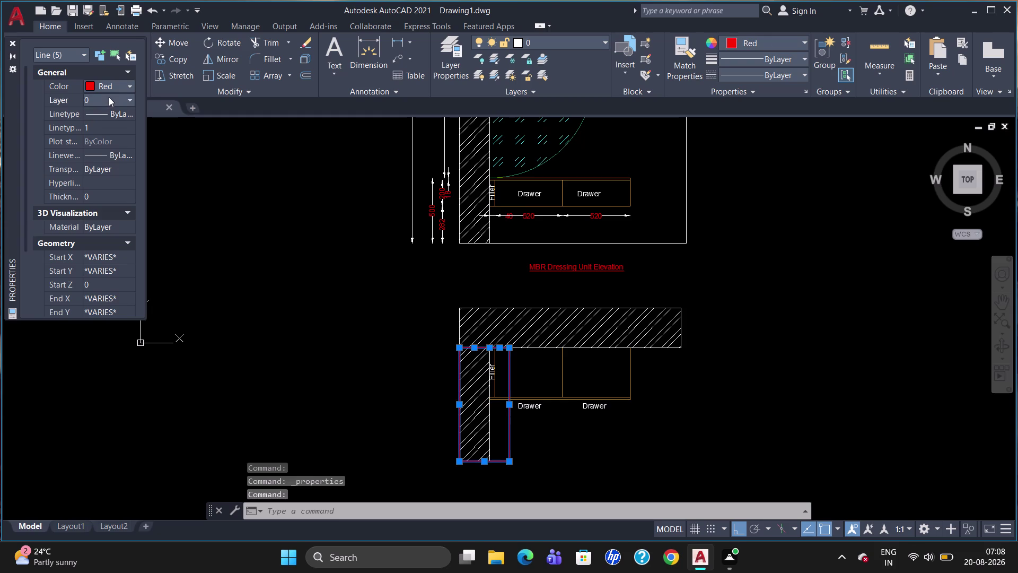
click(116, 128)
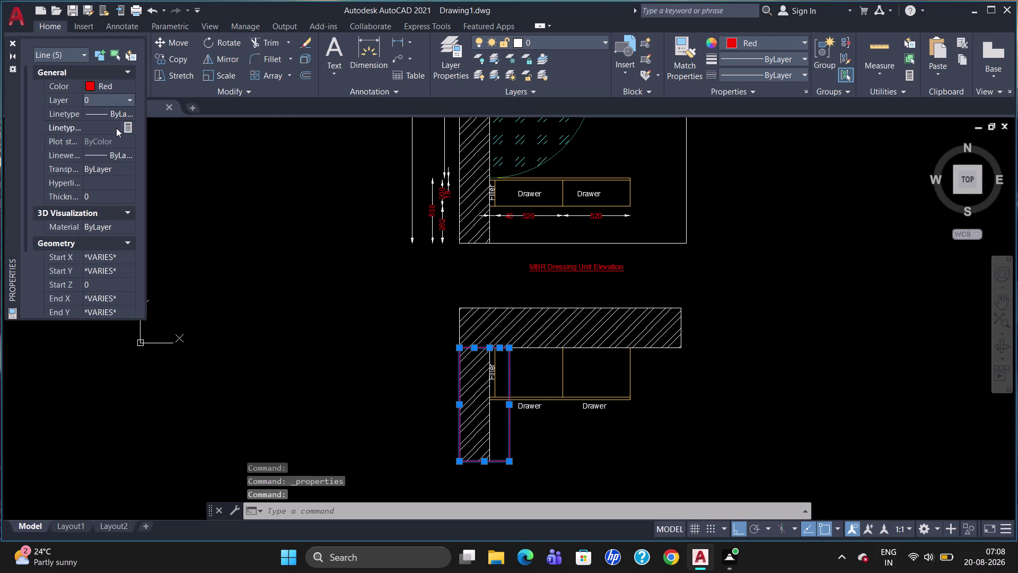
key(BackSpace)
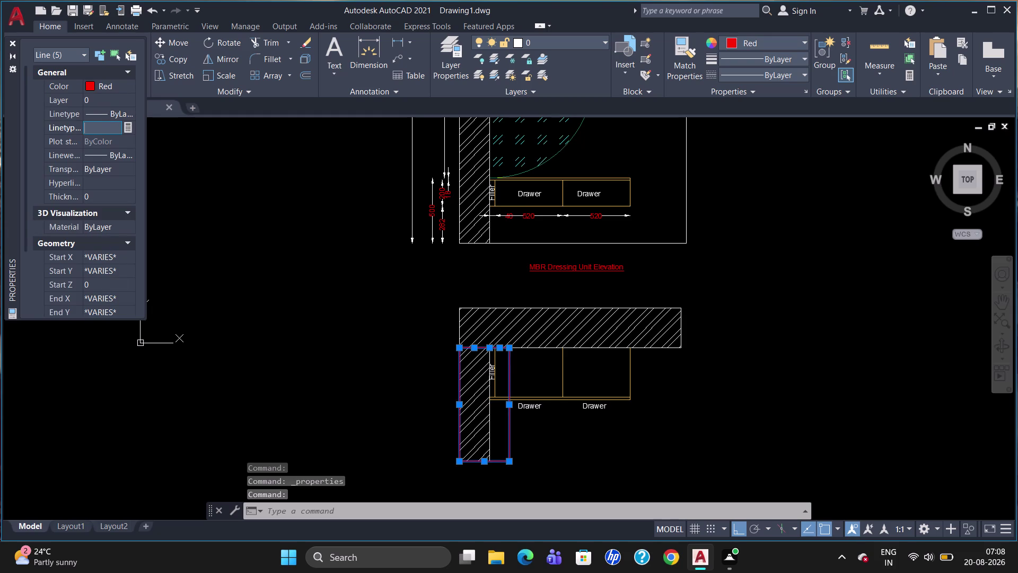
key(2)
key(Return)
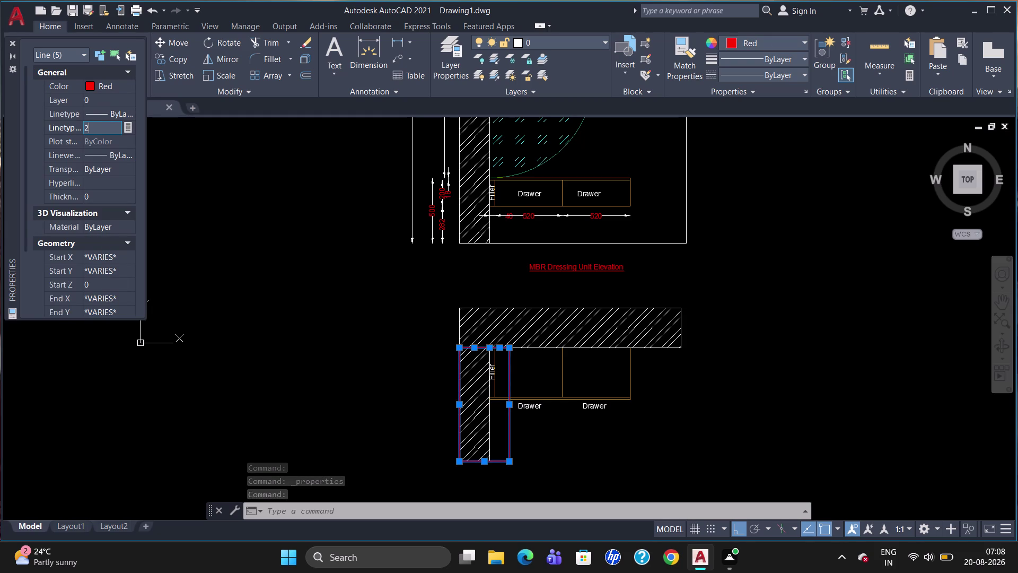
click(14, 46)
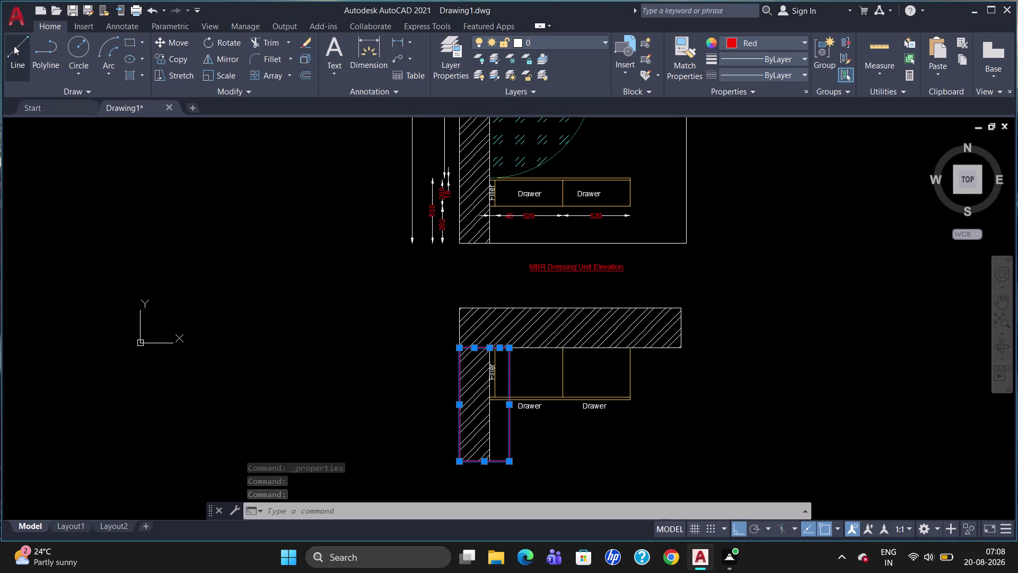
key(Escape)
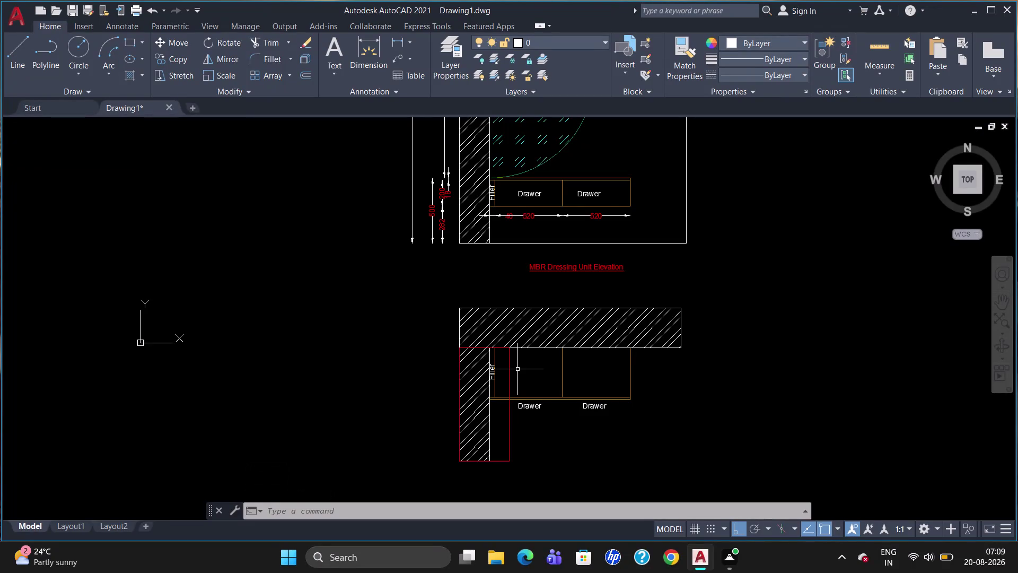
Add linear dimensions: the filler's 400 height by the wall and the 40 above the slab.
text(dli)
key(Return)
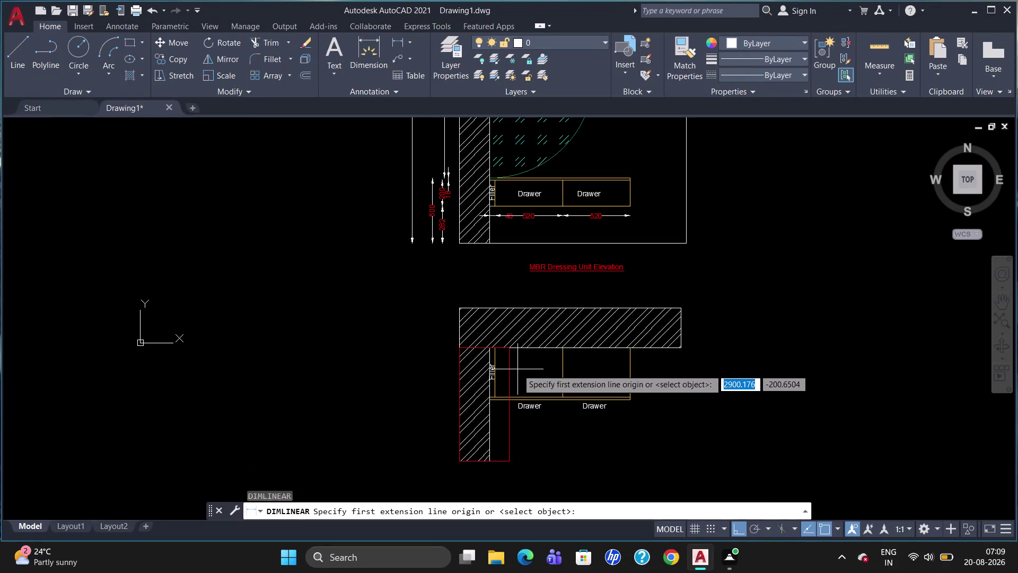
drag(491, 352, 491, 403)
drag(490, 402, 432, 402)
click(432, 402)
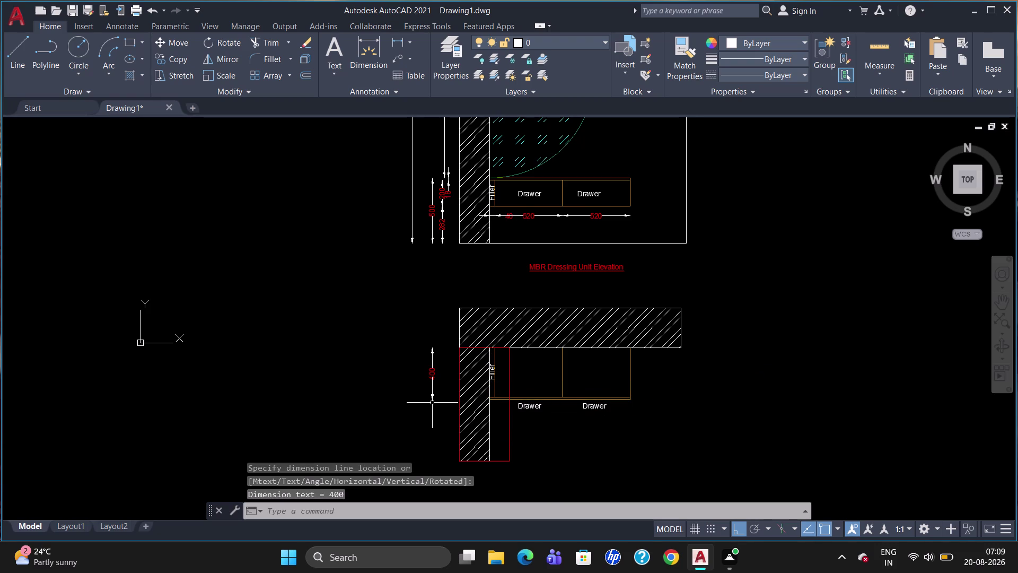
text(dl)
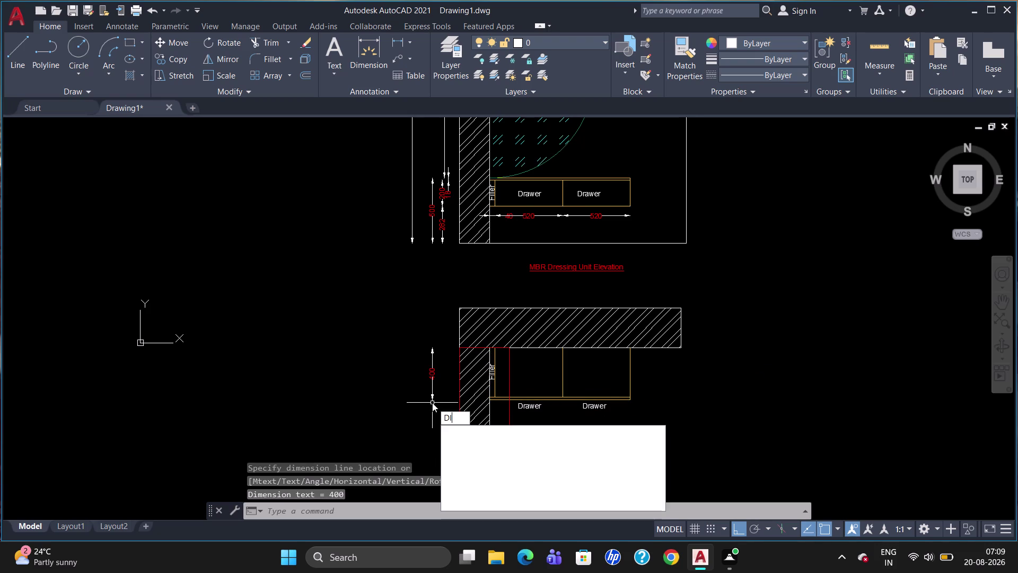
text(i)
key(Return)
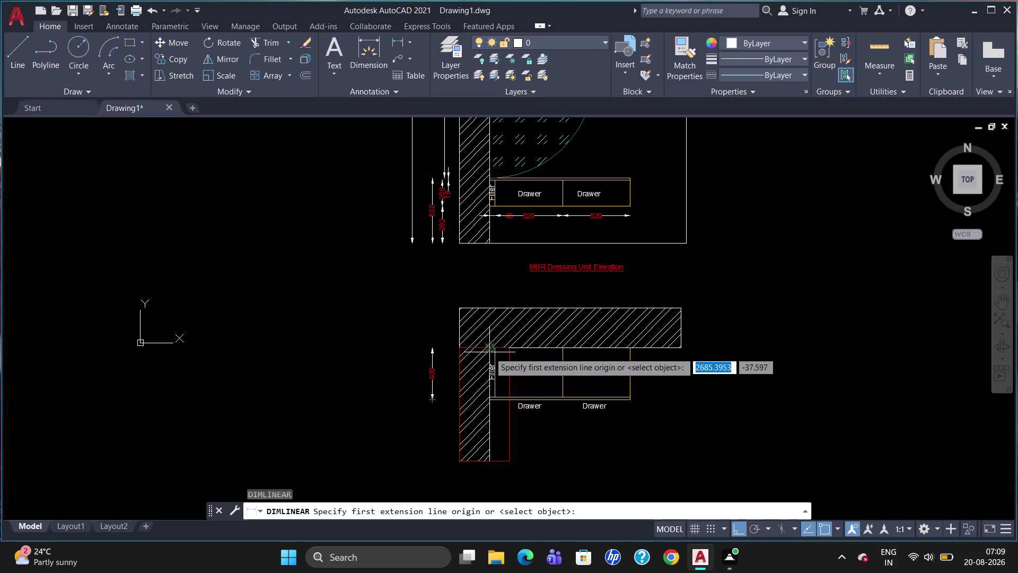
click(489, 351)
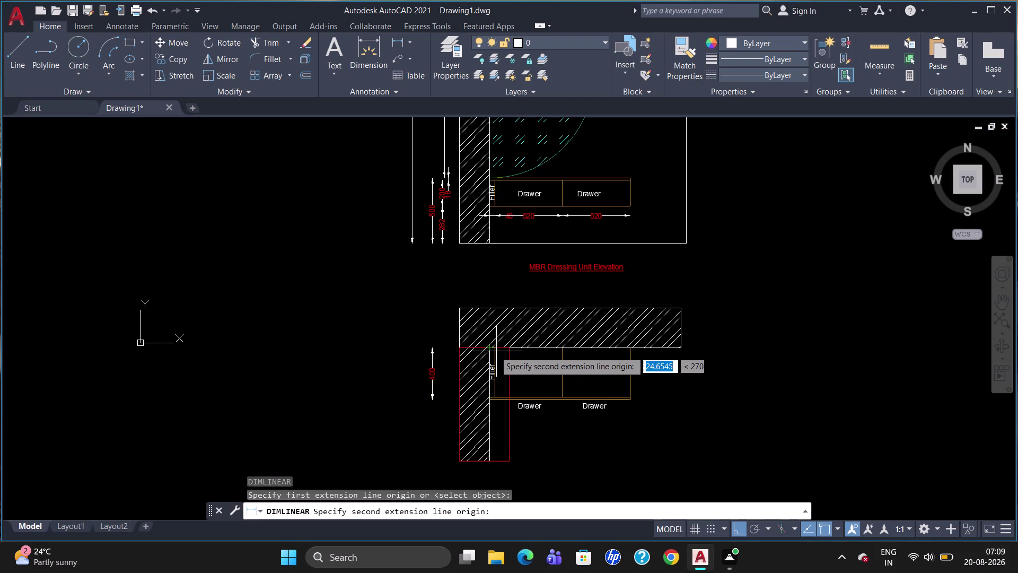
click(492, 352)
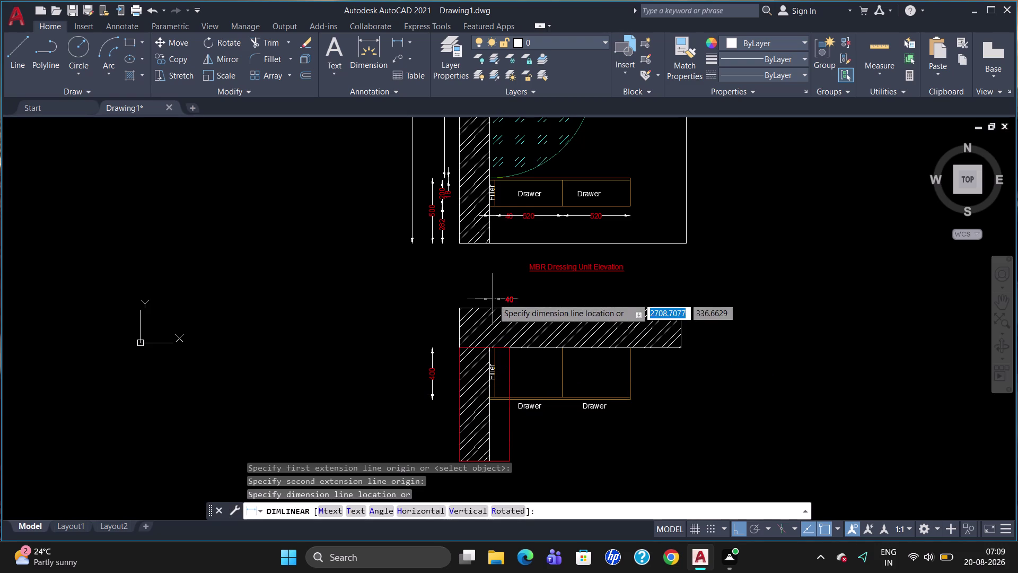
click(489, 291)
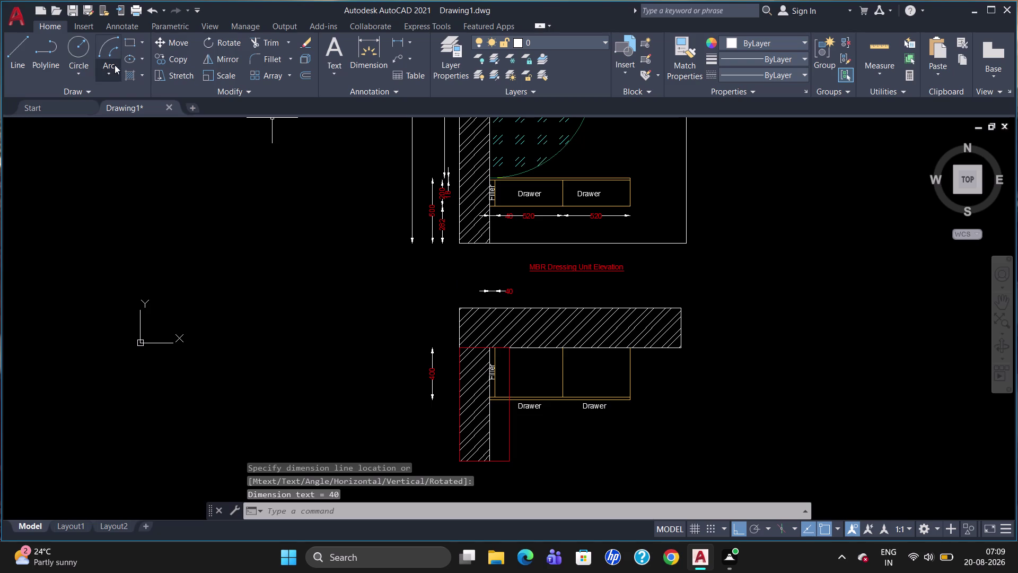
Continue the 40 dimension along the lower elevation's top slab with 520 segments.
click(119, 30)
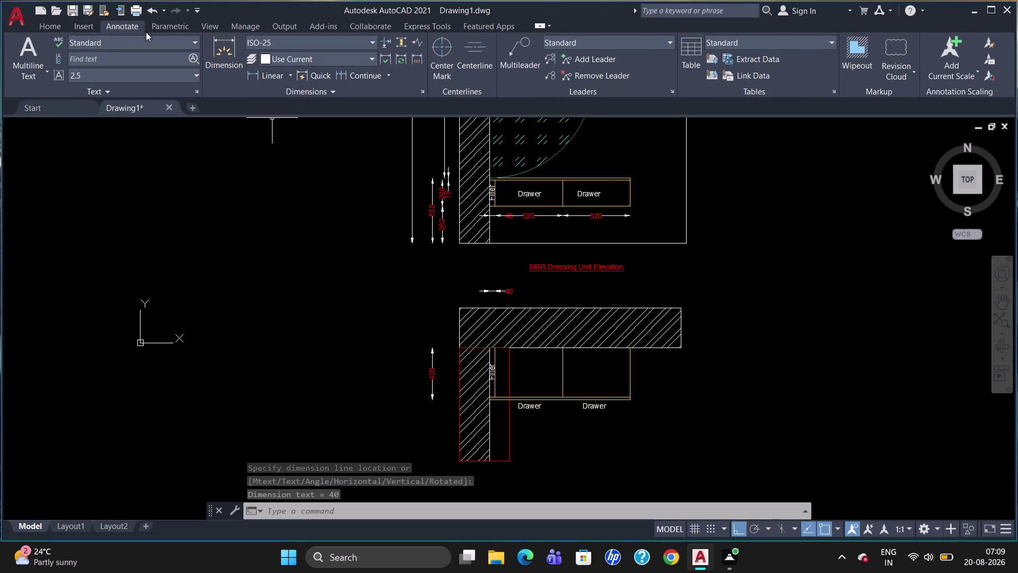
click(358, 77)
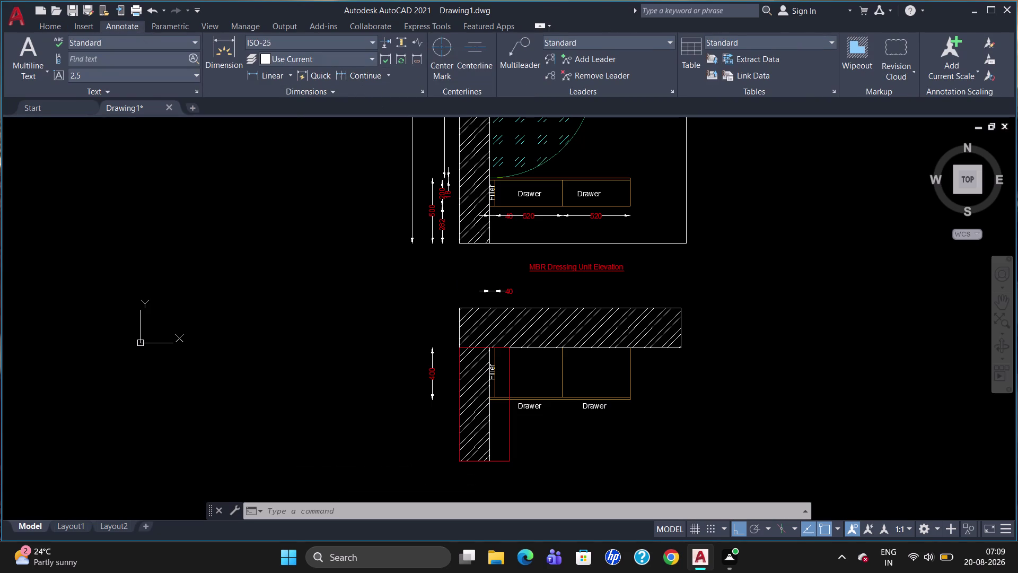
click(564, 351)
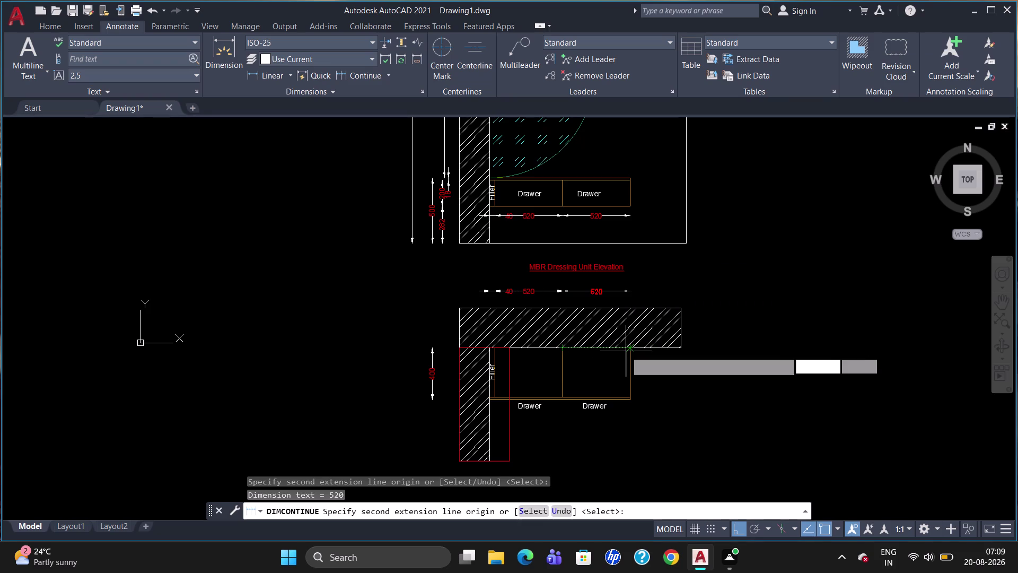
key(Escape)
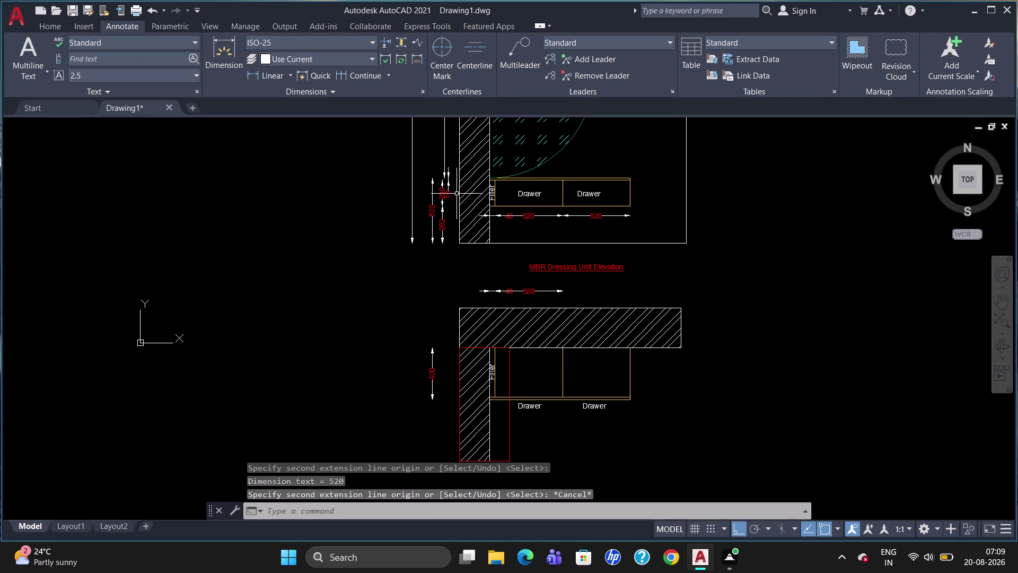
click(344, 72)
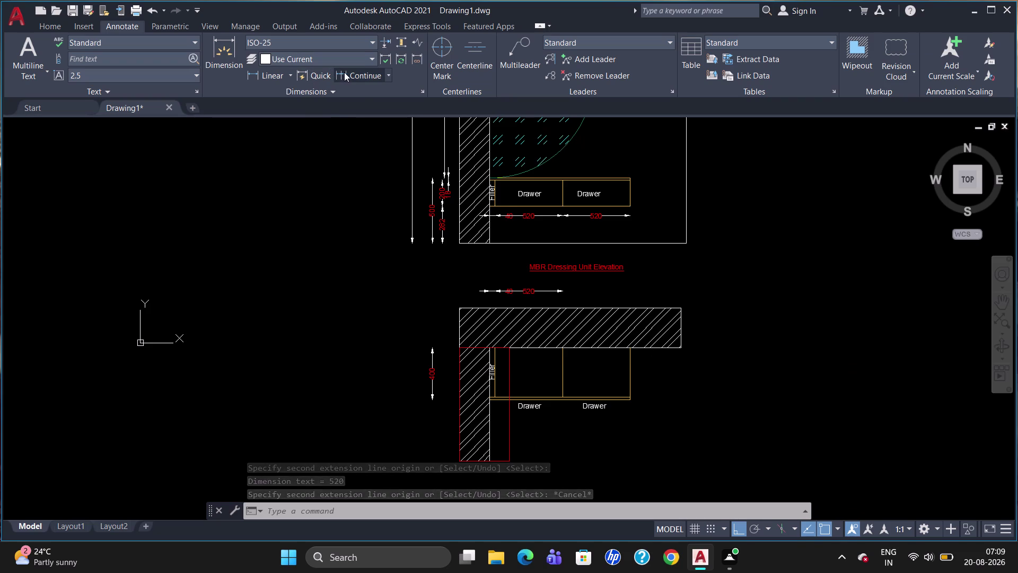
click(629, 347)
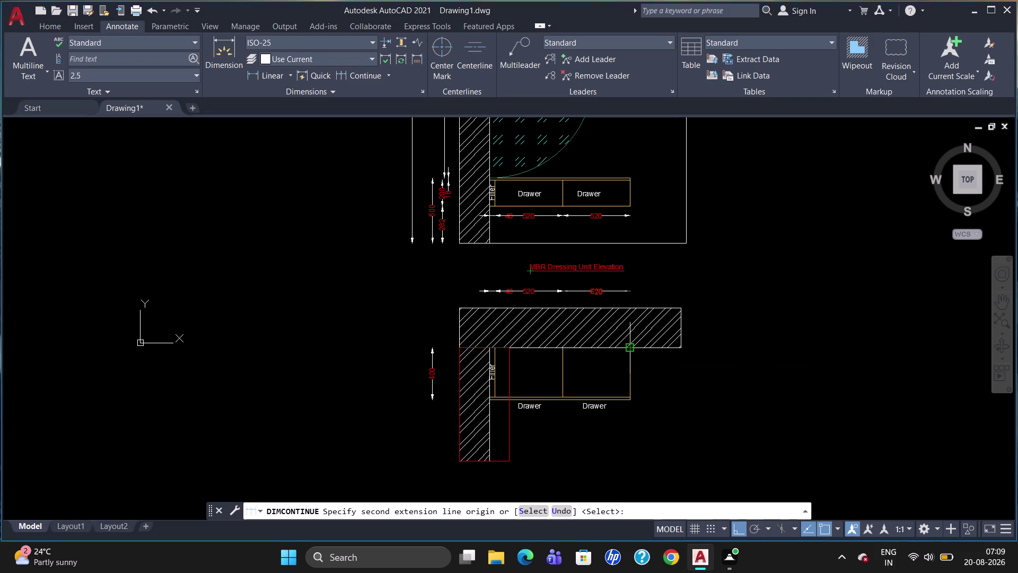
key(Escape)
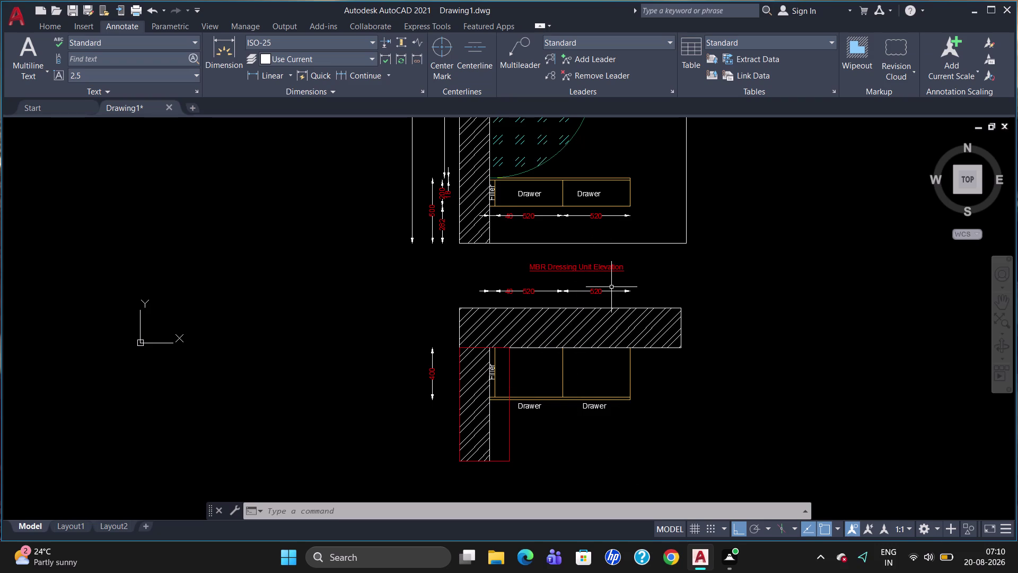
Copy the red Elevation title to a spot below the lower drawing.
text(co)
key(Return)
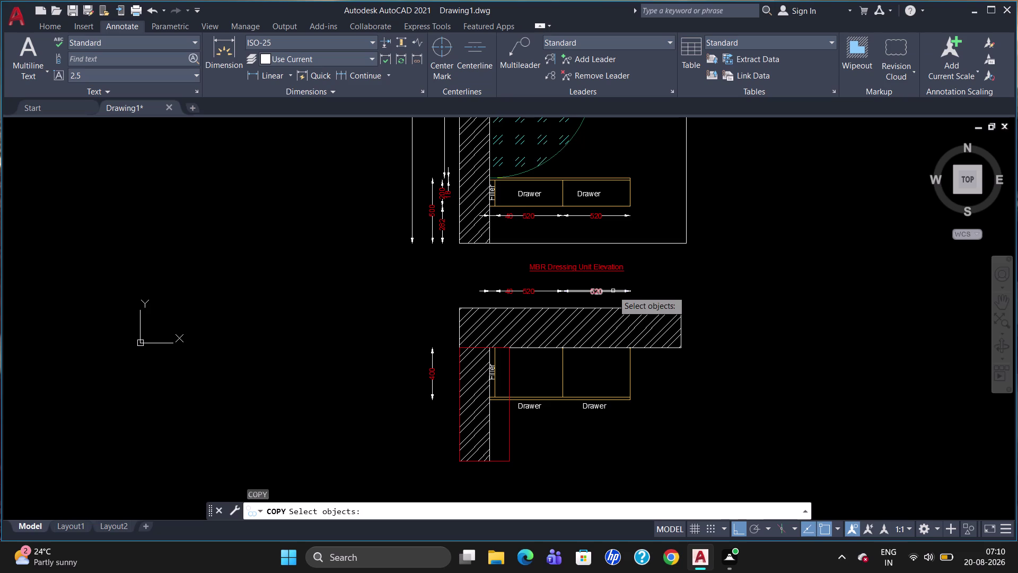
click(579, 269)
key(Return)
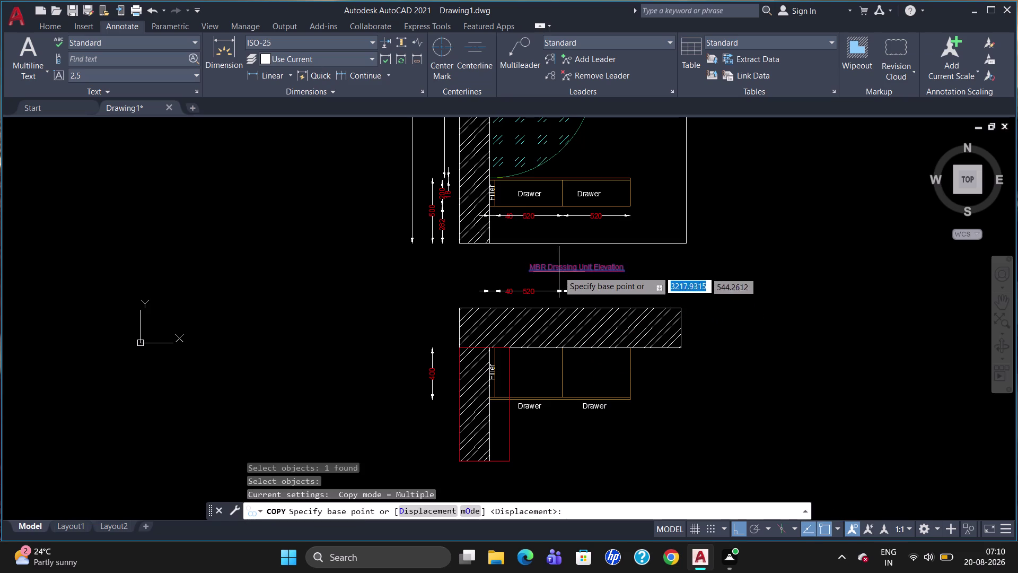
click(557, 271)
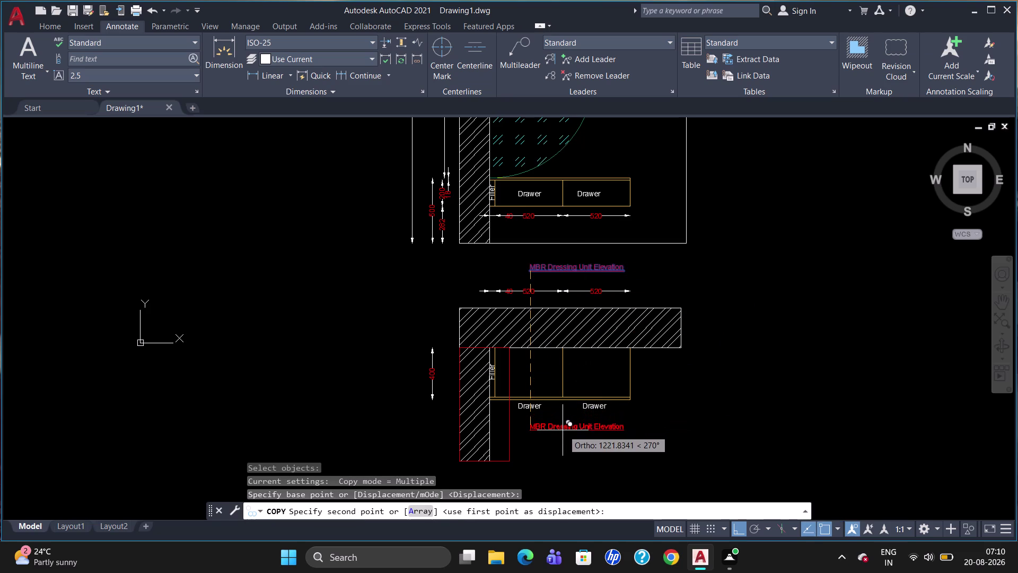
click(562, 430)
key(Escape)
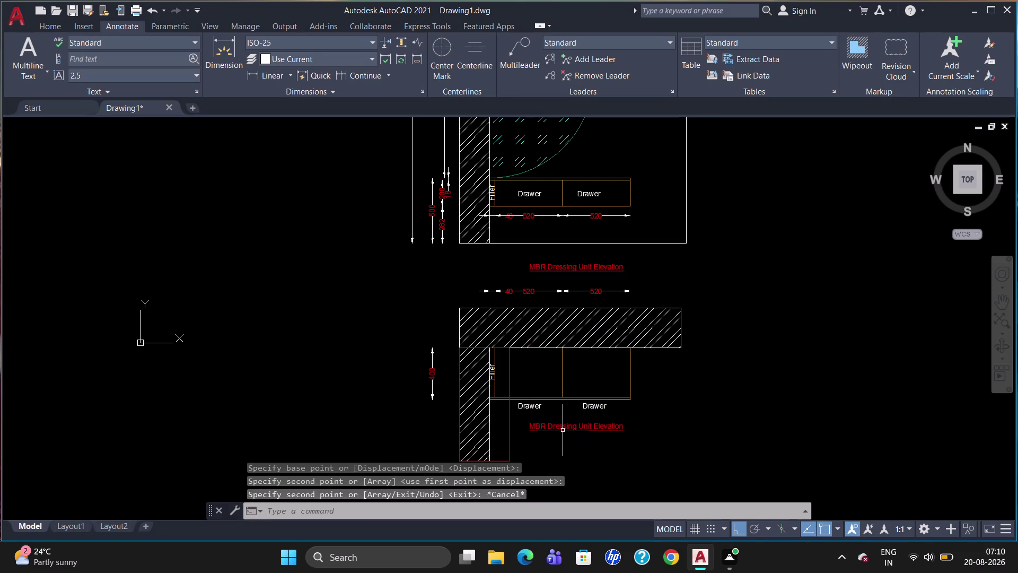
Change the copied title's word 'Elevation' to 'Top Plan'.
double_click(572, 430)
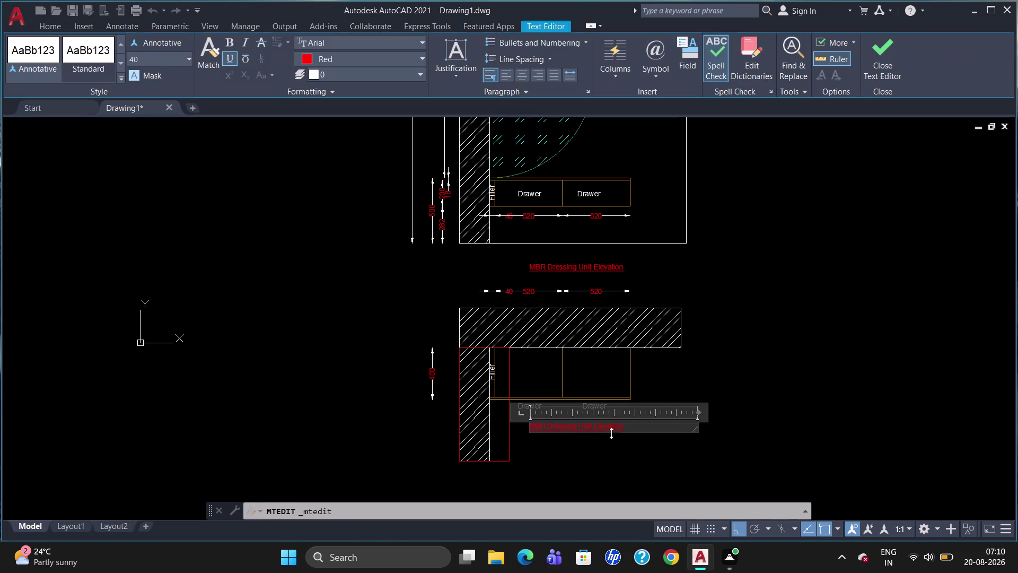
click(634, 424)
key(Return)
key(Return)
key(Return)
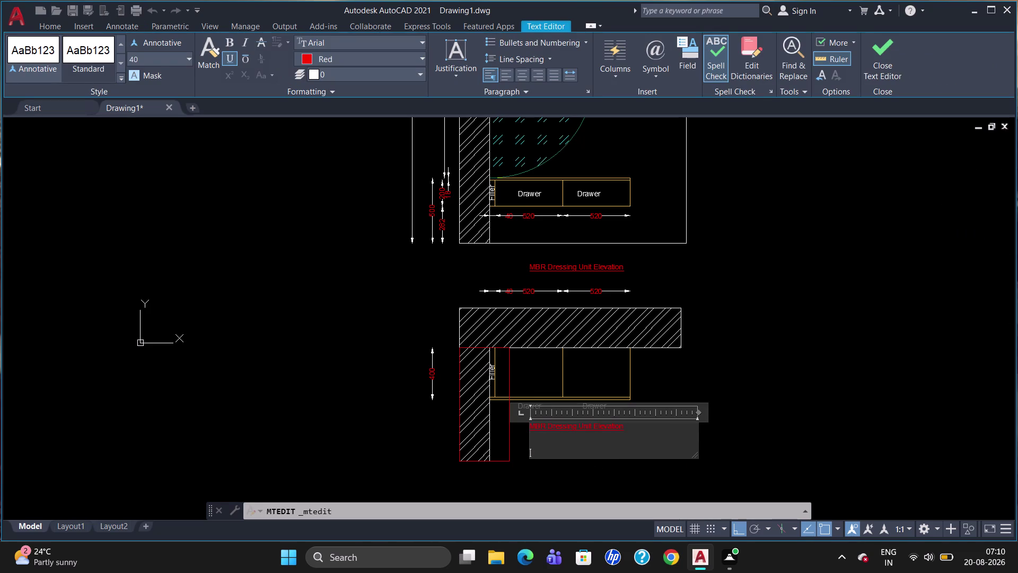
key(BackSpace)
key(BackSpace)
key(BackSpace)
key(BackSpace)
key(BackSpace)
key(BackSpace)
key(BackSpace)
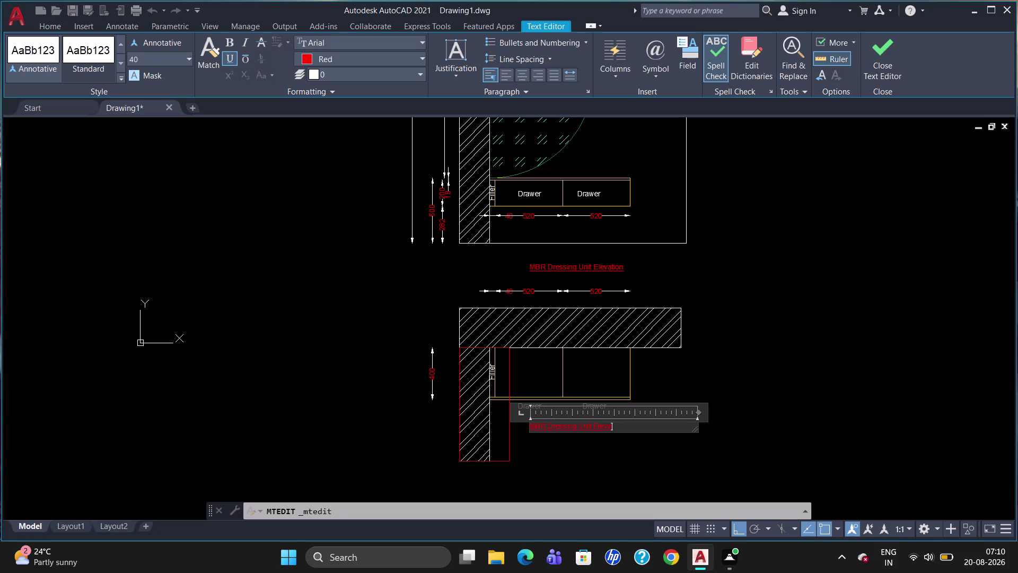
key(BackSpace)
key(BackSpace)
key(BackSpace)
key(BackSpace)
key(BackSpace)
key(t)
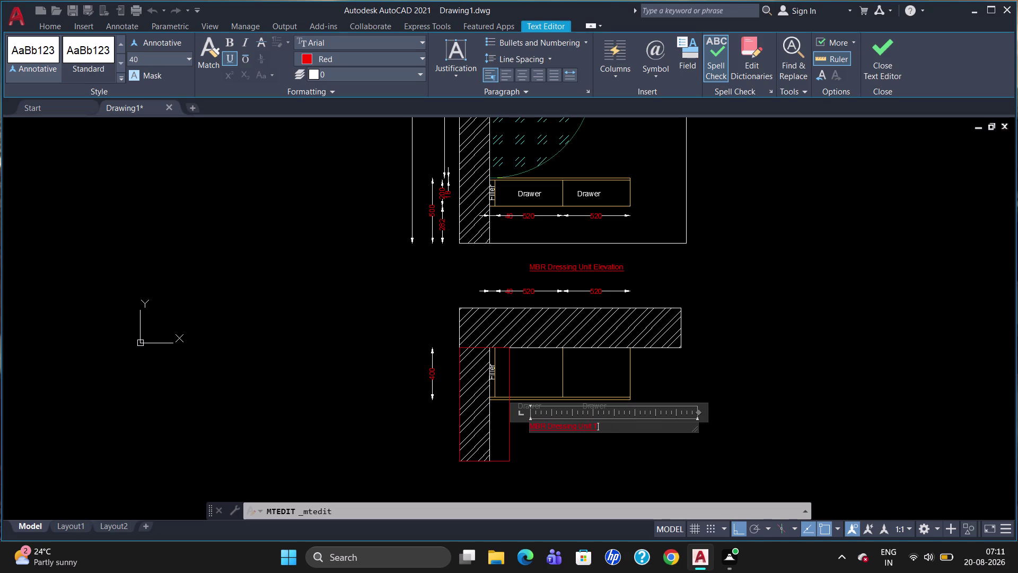
text(op)
key(space)
key(p)
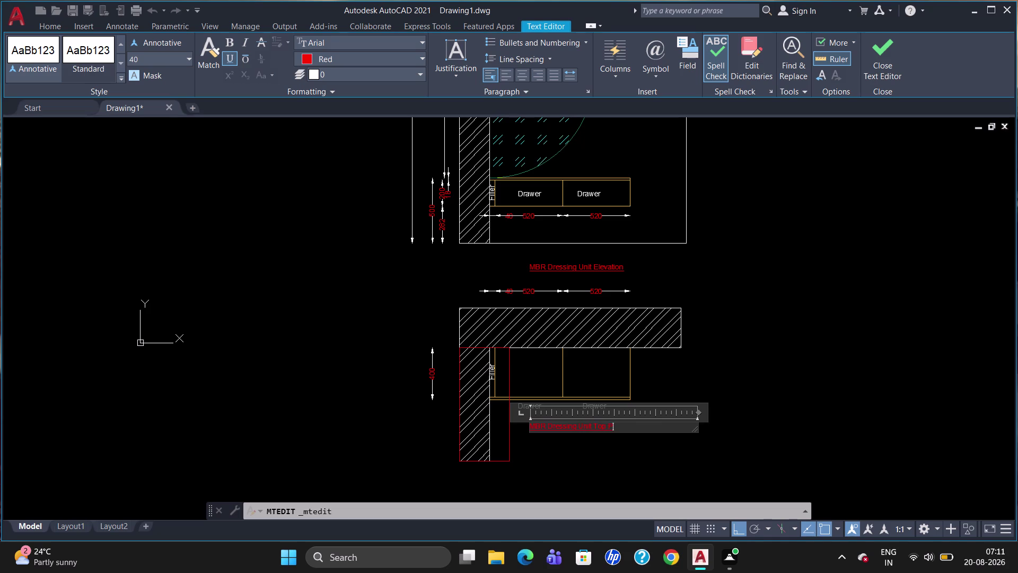
text(lan)
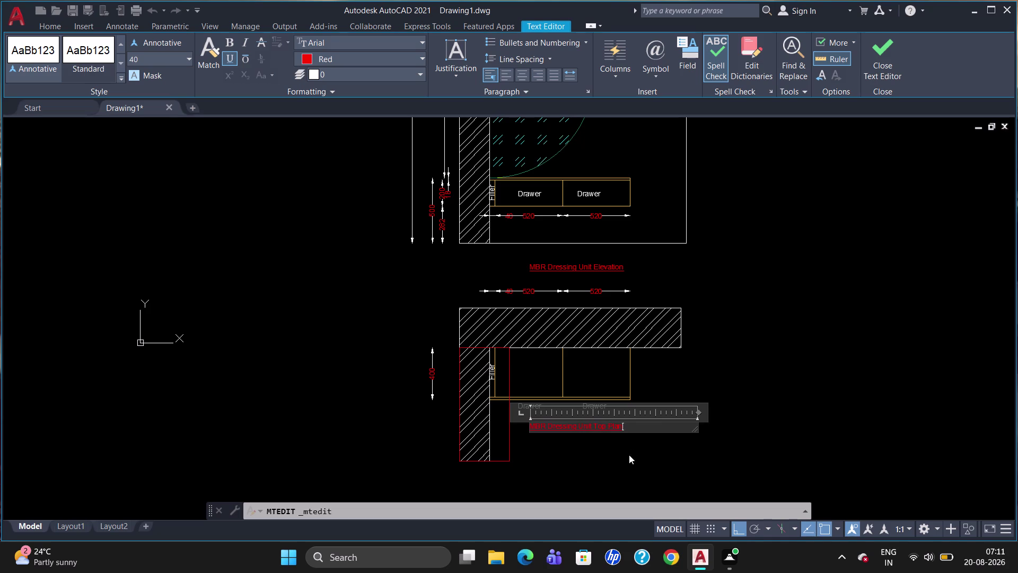
click(629, 463)
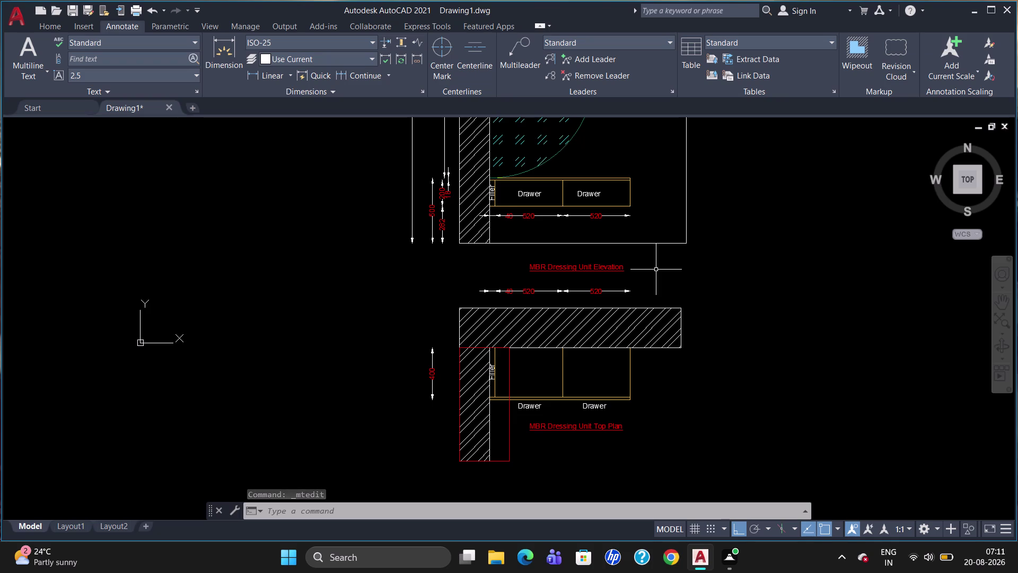
Draw a PLINE triangle with 60-unit sides, using polar tracking for the sloped side.
text(p)
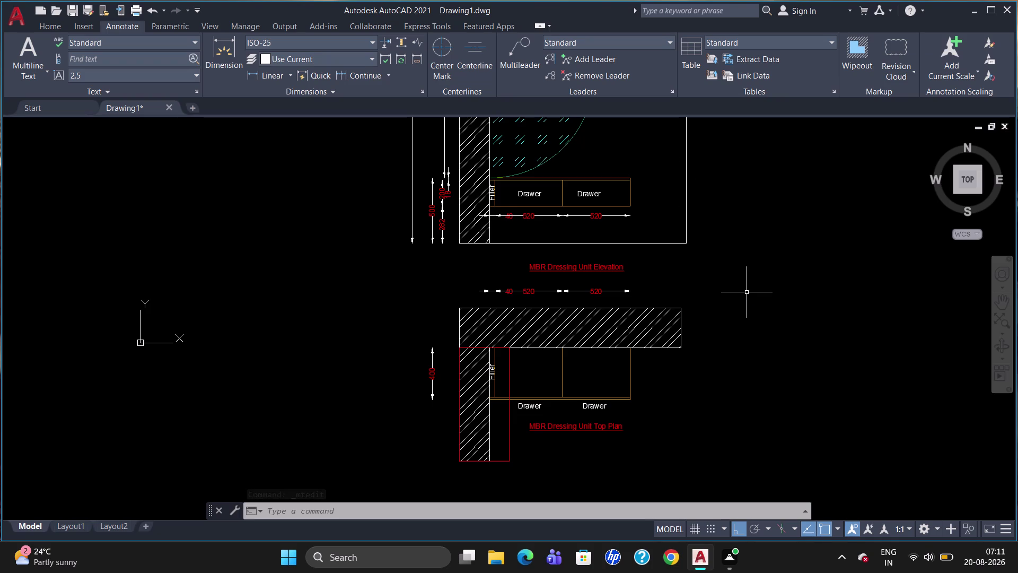
text(l)
key(Return)
drag(747, 292, 781, 293)
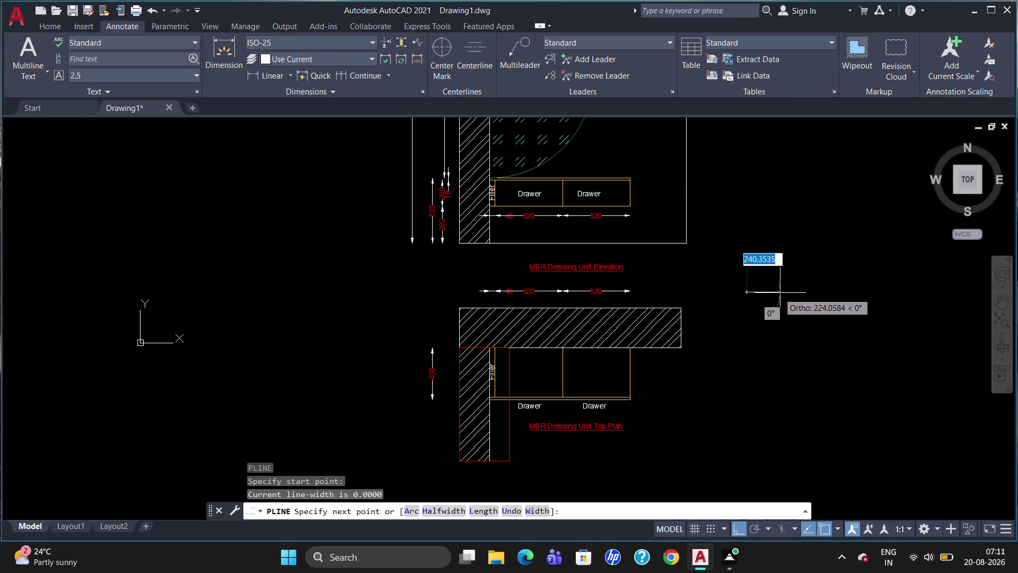
drag(782, 293, 790, 292)
text(60)
key(Return)
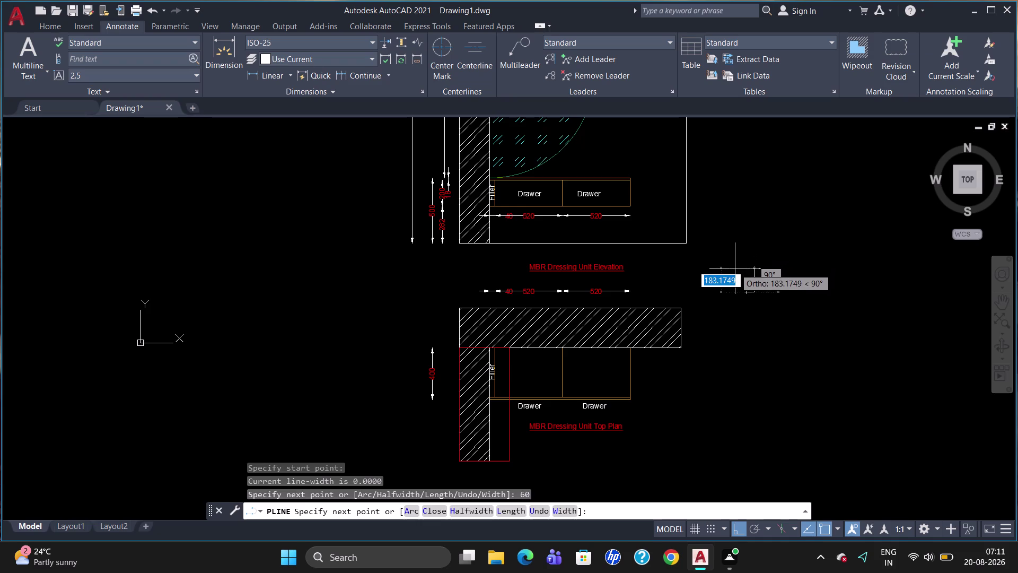
click(749, 529)
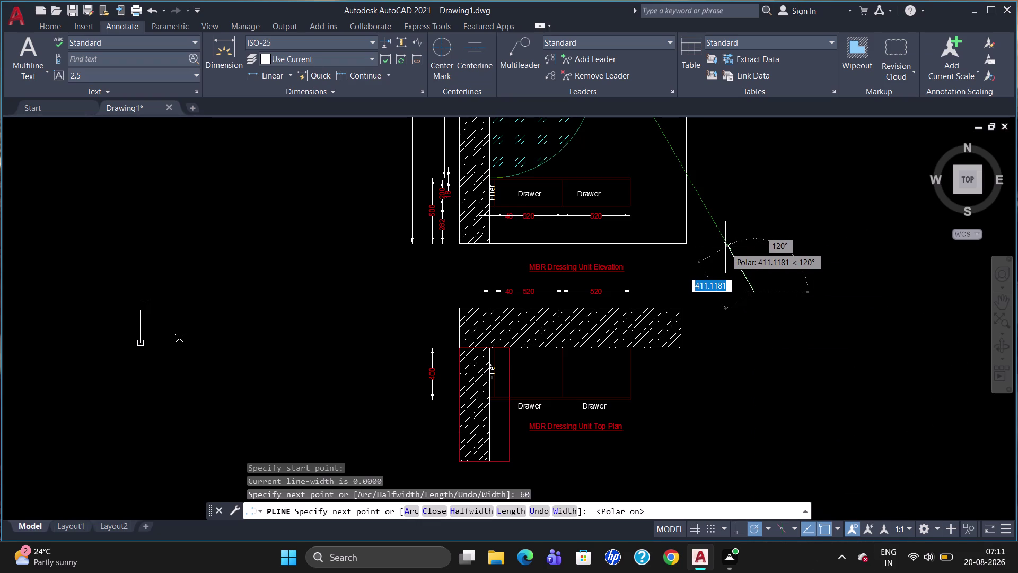
text(60)
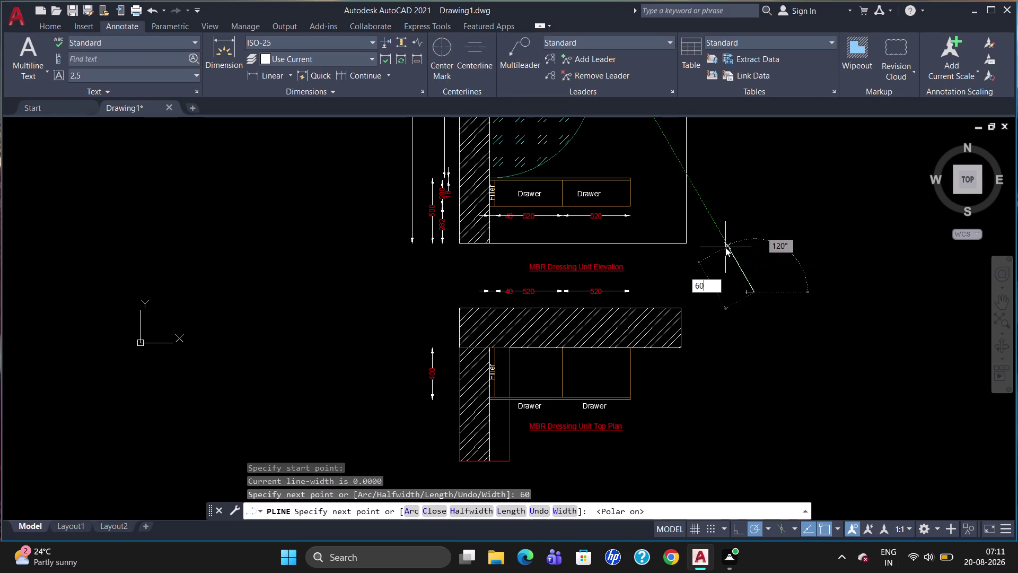
key(Return)
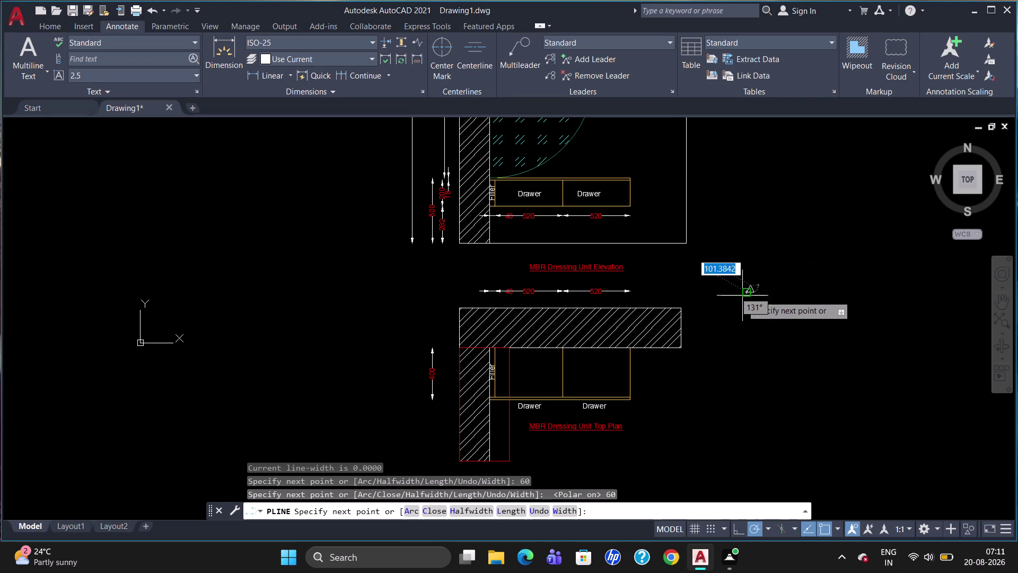
click(744, 296)
key(Escape)
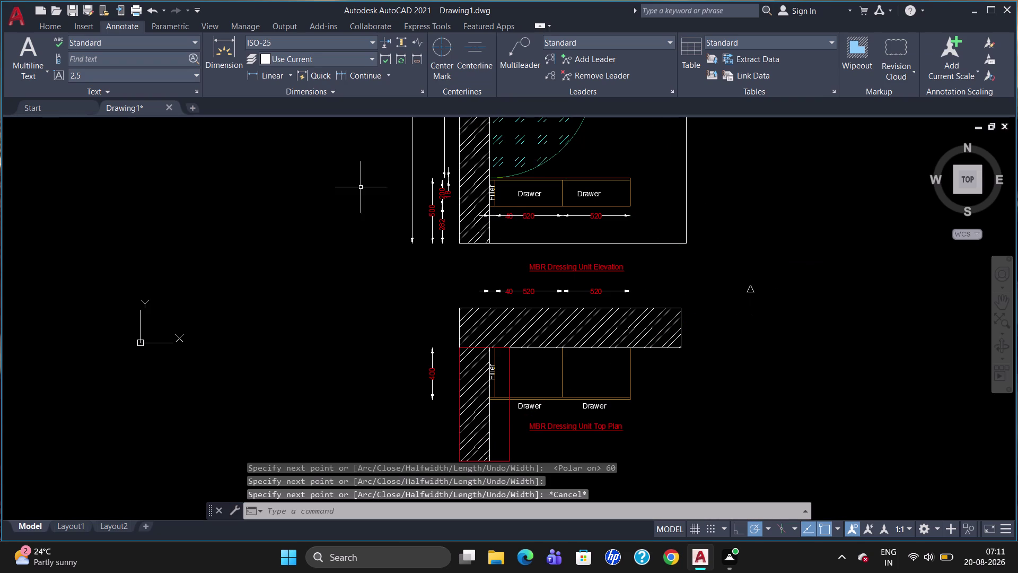
click(57, 28)
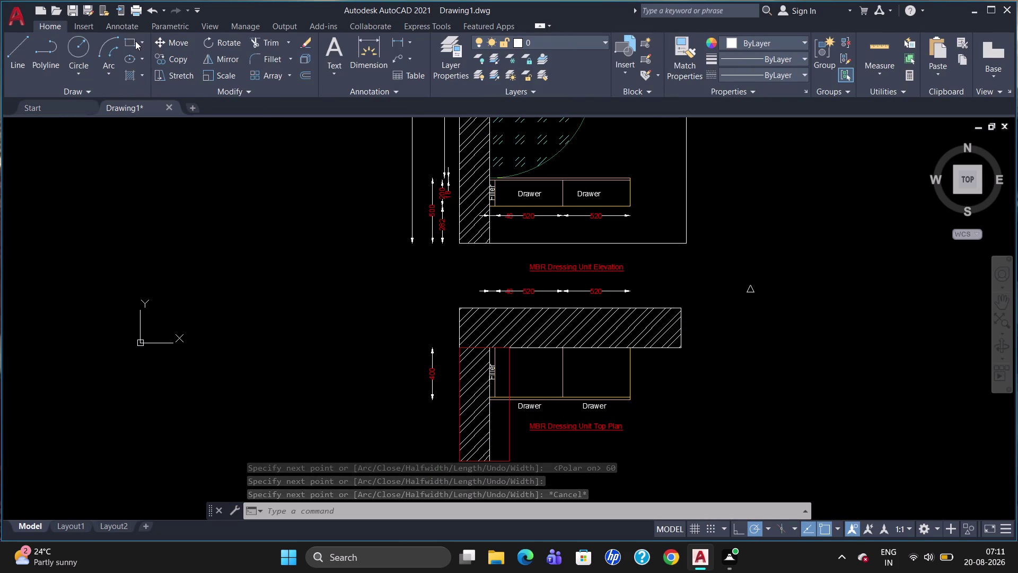
Set up a hatch with Solid pattern and Red colour.
click(138, 73)
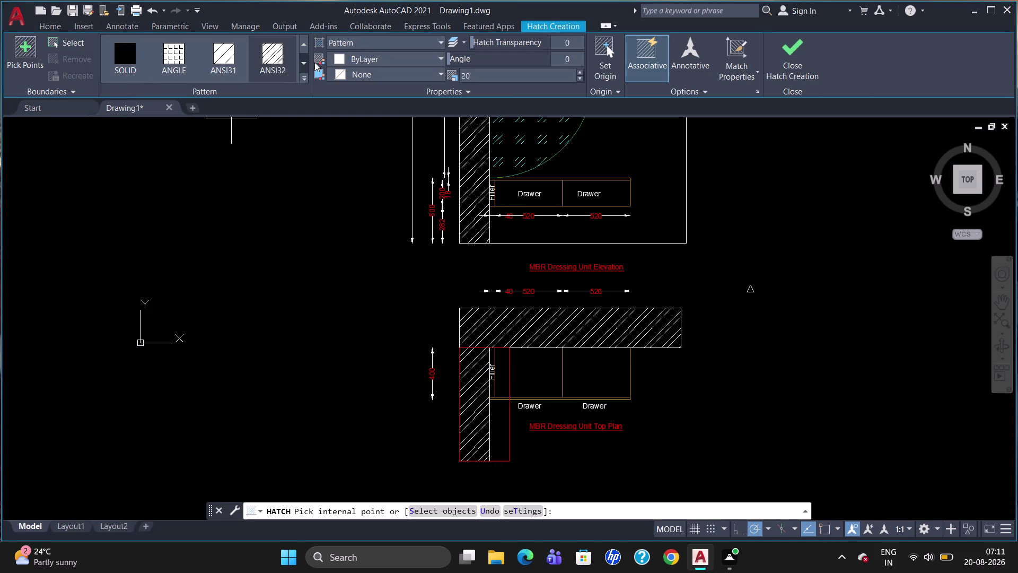
click(351, 41)
click(349, 60)
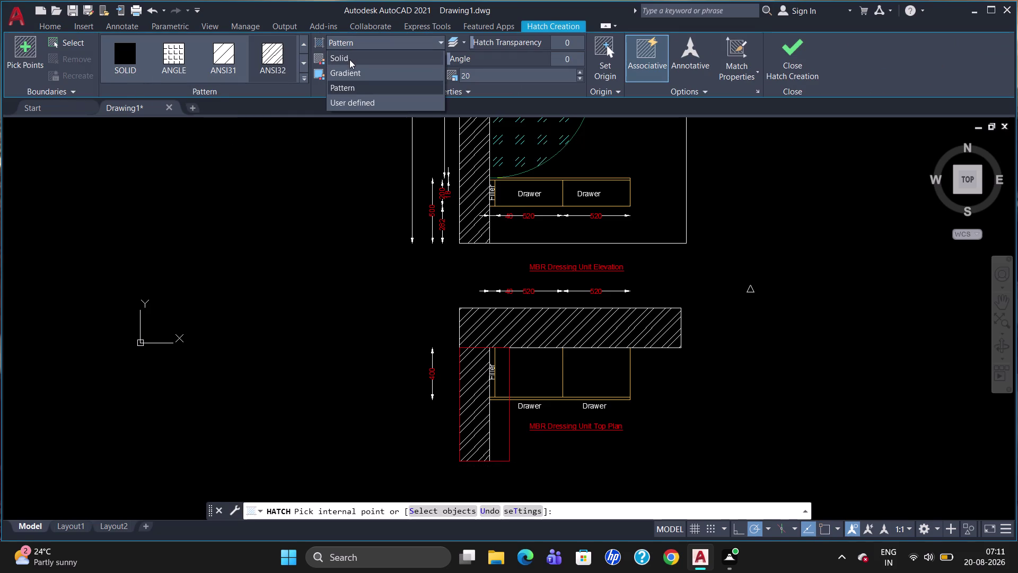
click(350, 60)
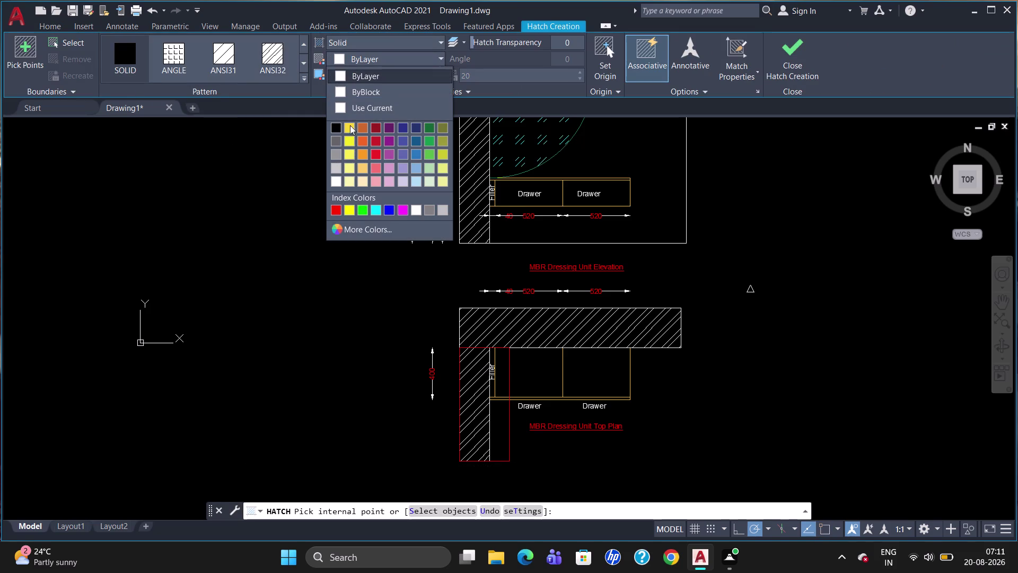
click(338, 209)
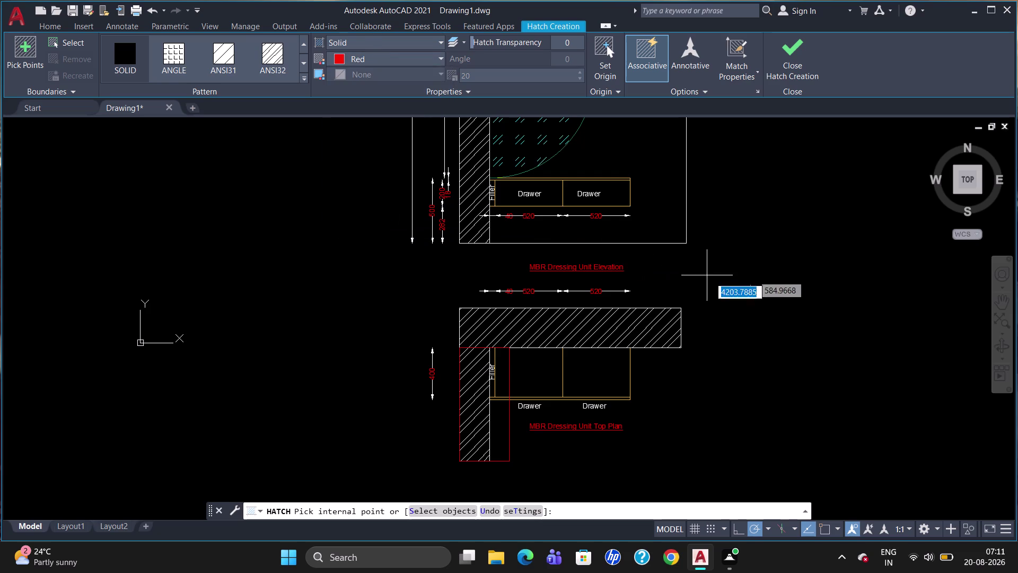
Fill the triangle's interior with the red solid hatch after dismissing a boundary error.
click(756, 295)
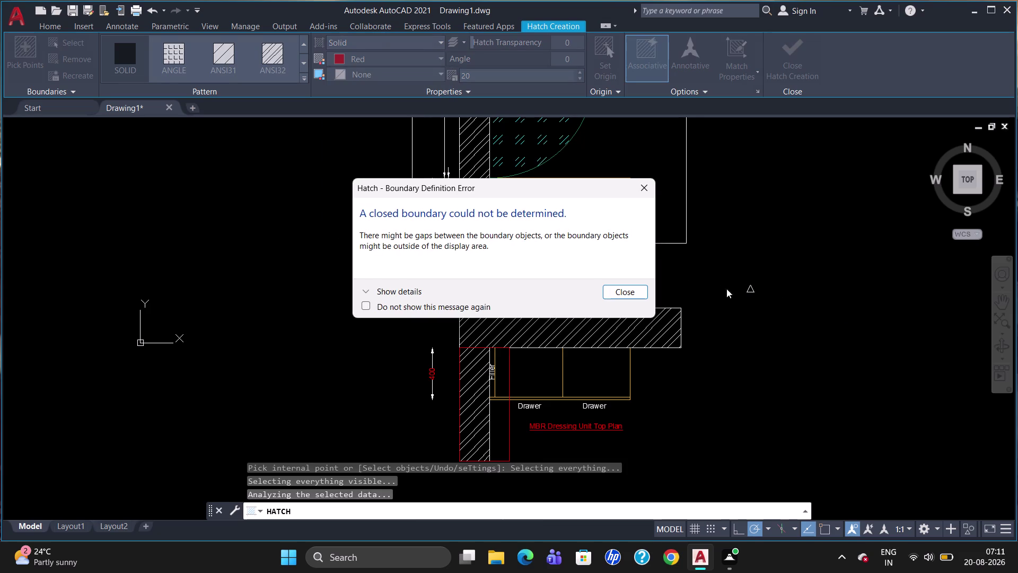
click(640, 294)
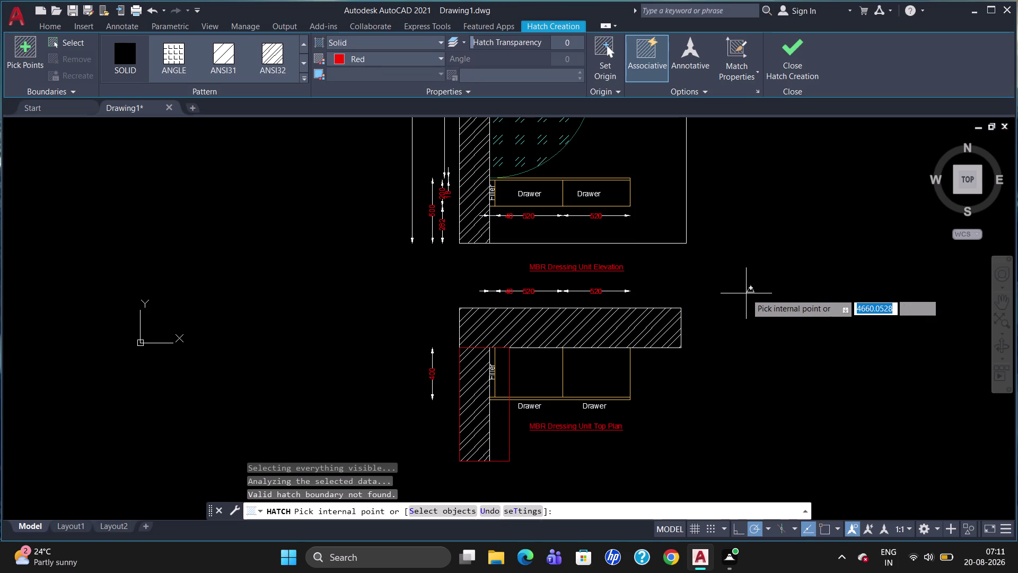
click(749, 291)
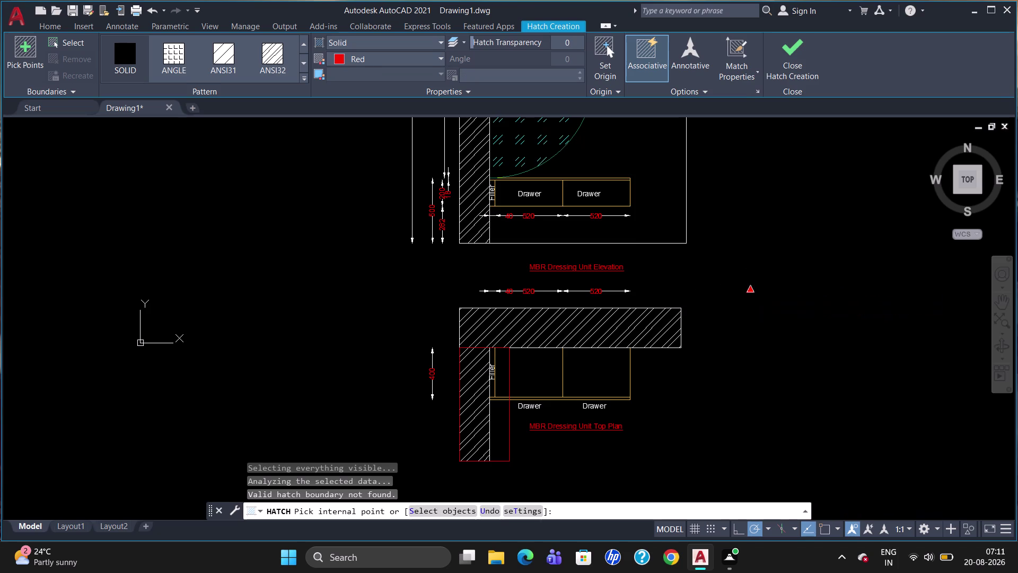
key(Escape)
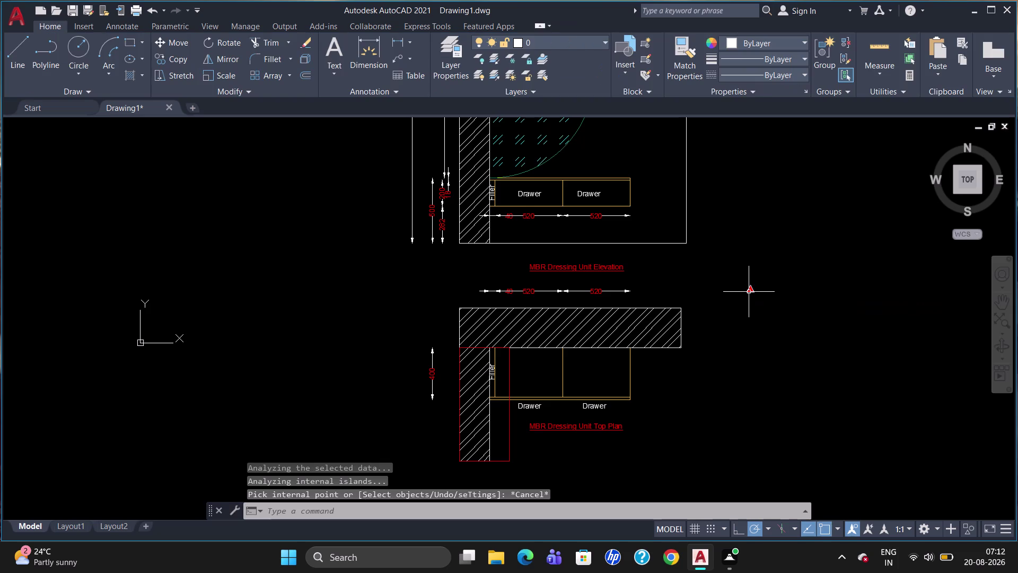
Group the red-filled triangle with its fill as one unnamed group.
drag(768, 302, 724, 292)
scroll(down, 3)
scroll(up, 3)
scroll(down, 3)
scroll(left, 3)
scroll(down, 3)
scroll(left, 3)
scroll(down, 3)
scroll(left, 3)
scroll(down, 3)
scroll(left, 3)
scroll(down, 3)
scroll(left, 3)
scroll(down, 3)
scroll(left, 3)
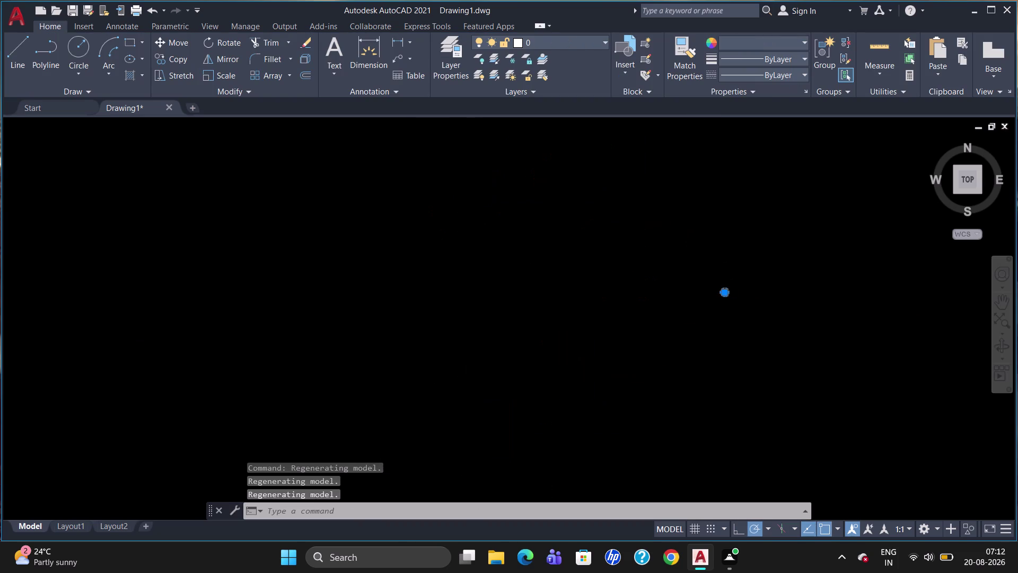
click(825, 55)
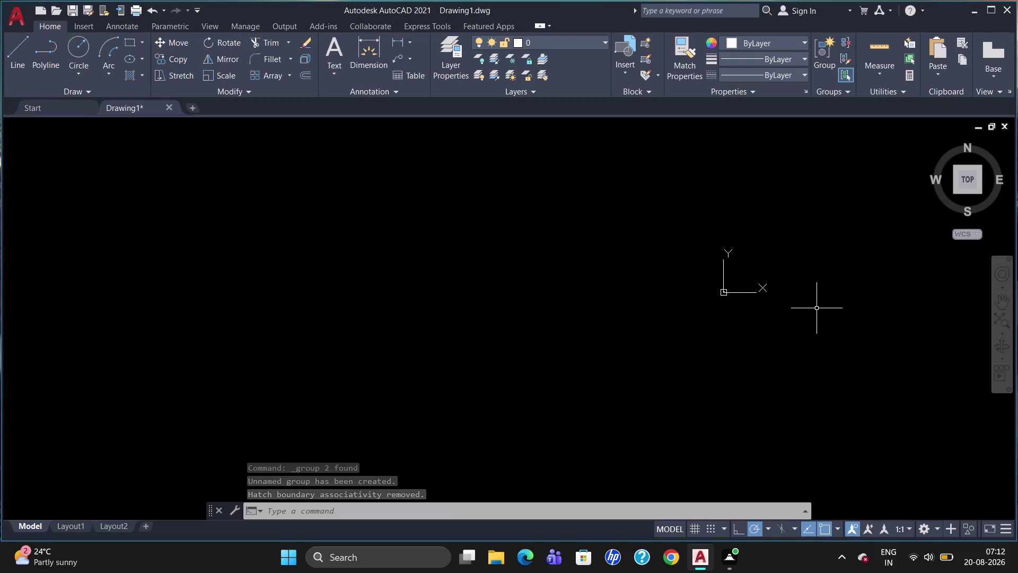
Undo the last four edits with U, reversing the marker's grouping.
scroll(down, 3)
scroll(up, 3)
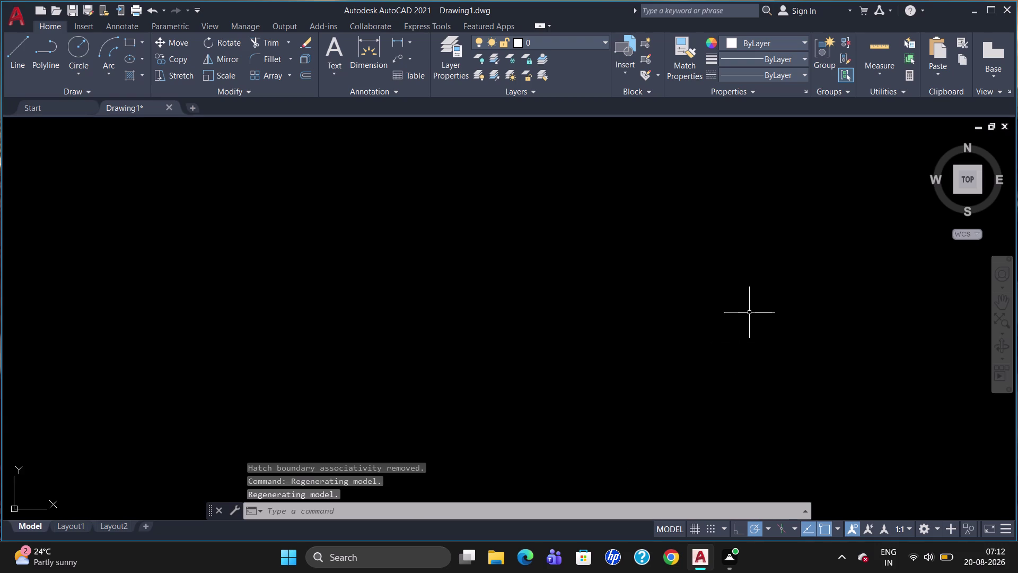
scroll(down, 3)
scroll(up, 3)
scroll(down, 3)
scroll(down, 3)
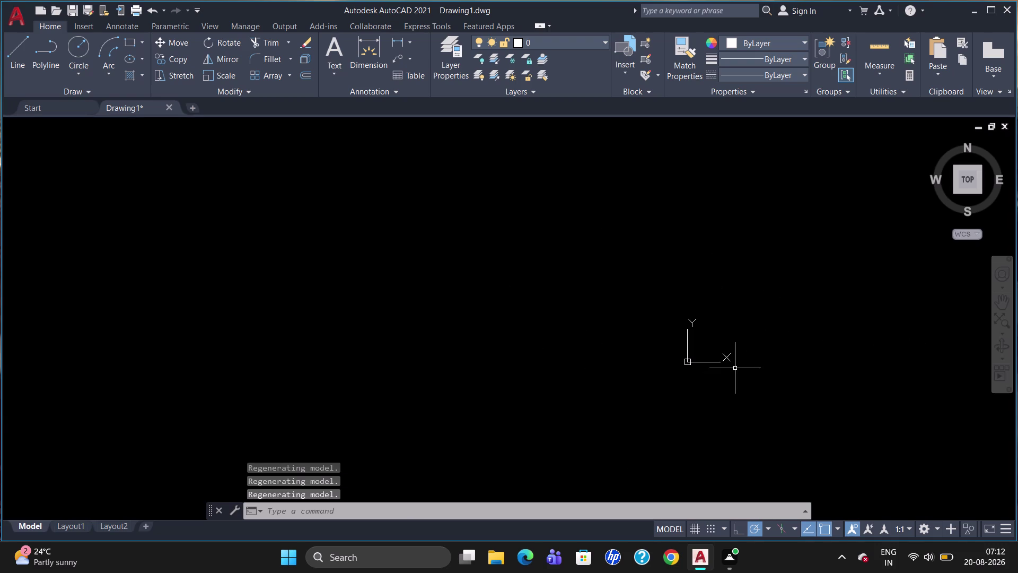
key(u)
key(Return)
key(u)
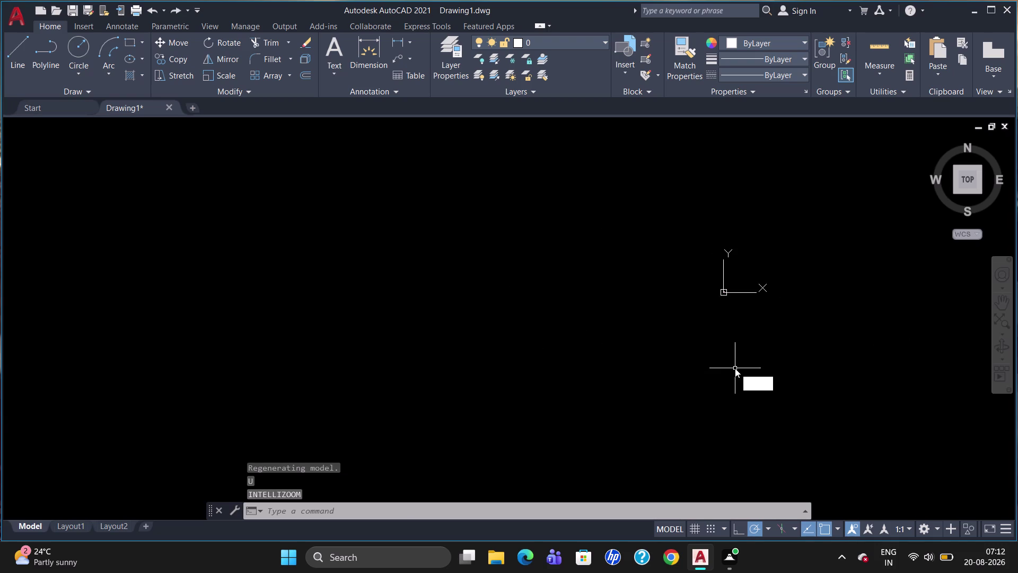
key(Return)
key(u)
key(Return)
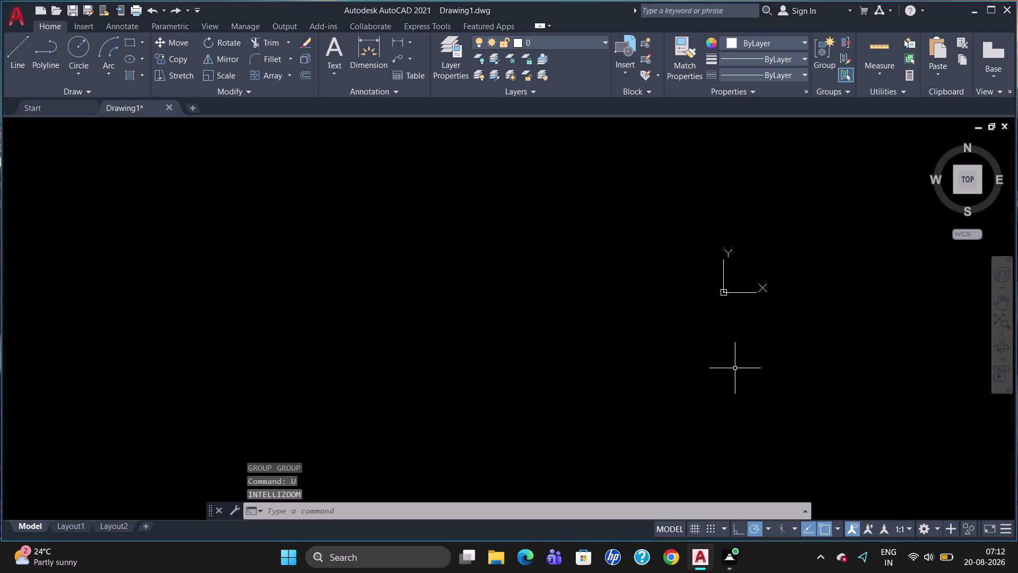
key(u)
key(Return)
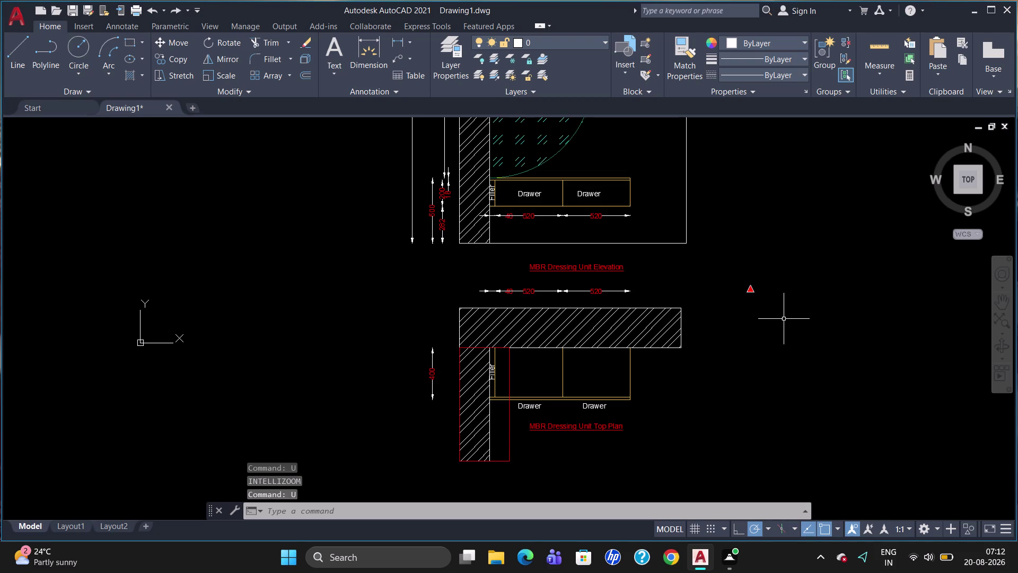
drag(784, 318, 688, 284)
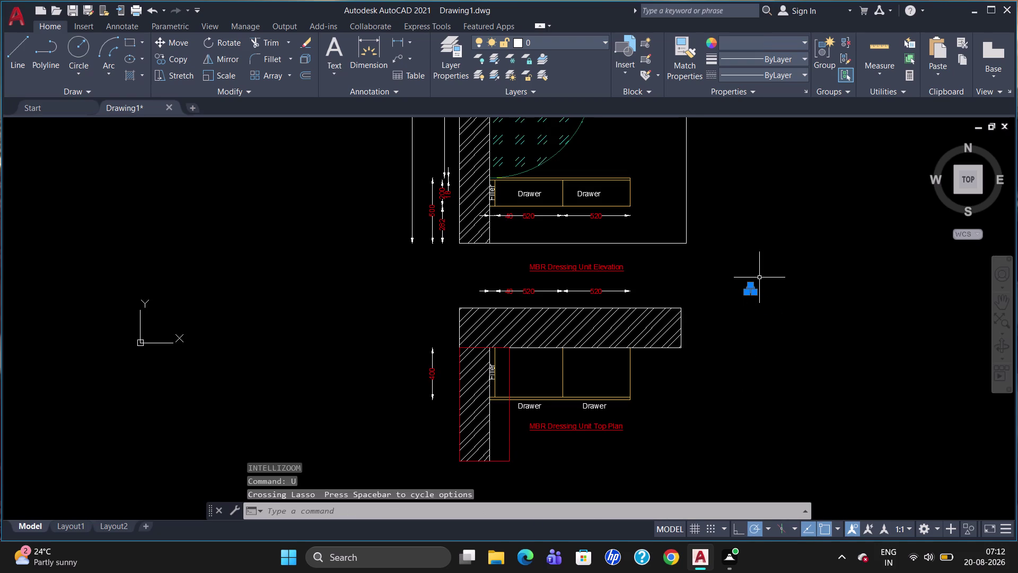
Rotate the red marker 90° about a point on the triangle, cancelling an accidental stretch.
text(ro)
key(Return)
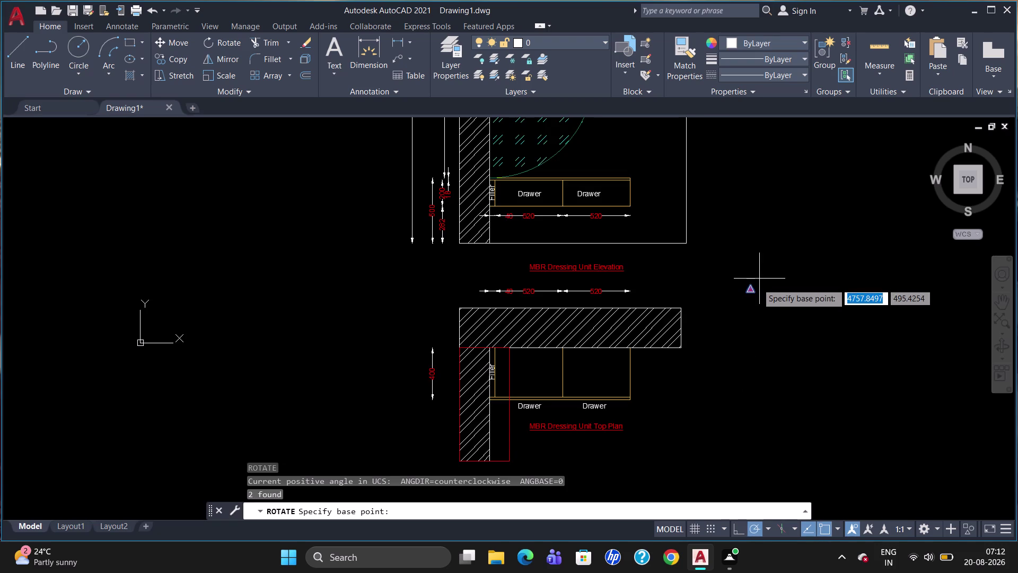
click(751, 290)
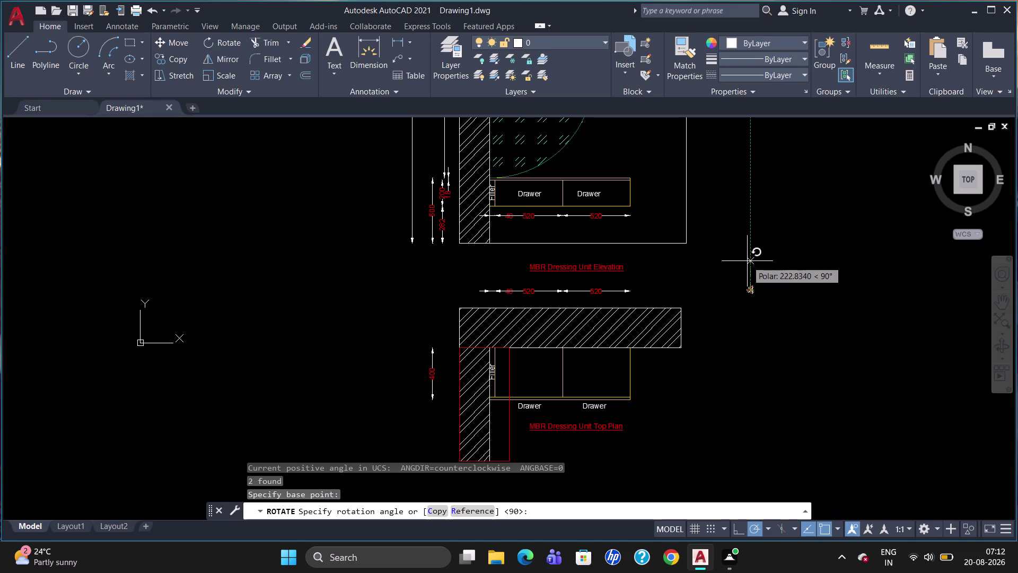
click(747, 261)
click(754, 289)
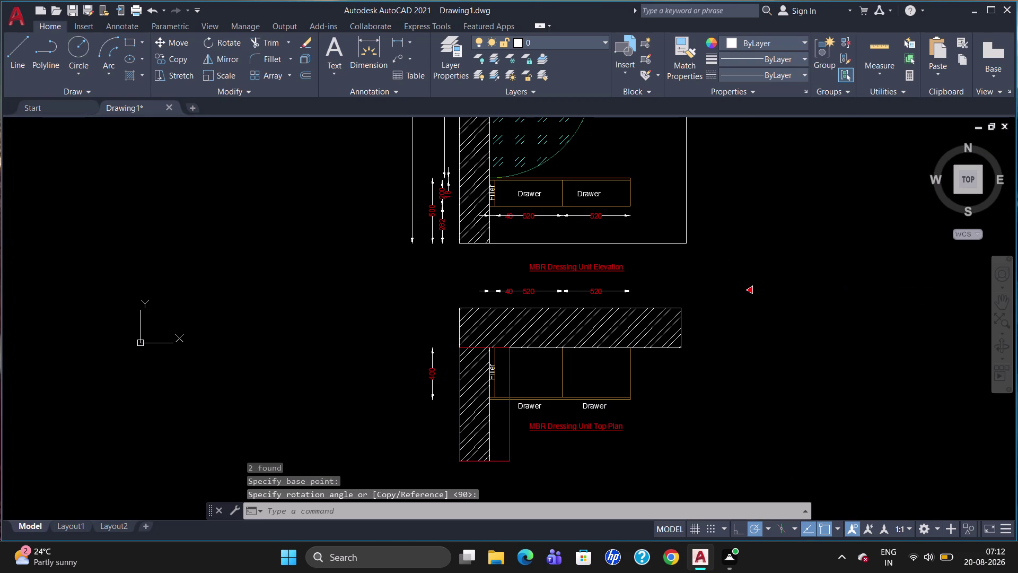
key(m)
key(Return)
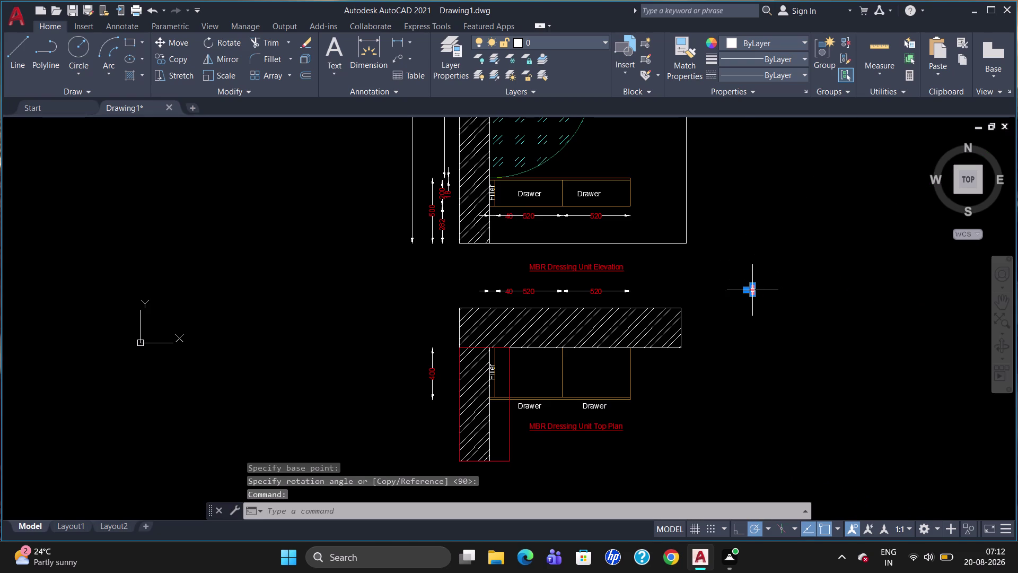
click(747, 292)
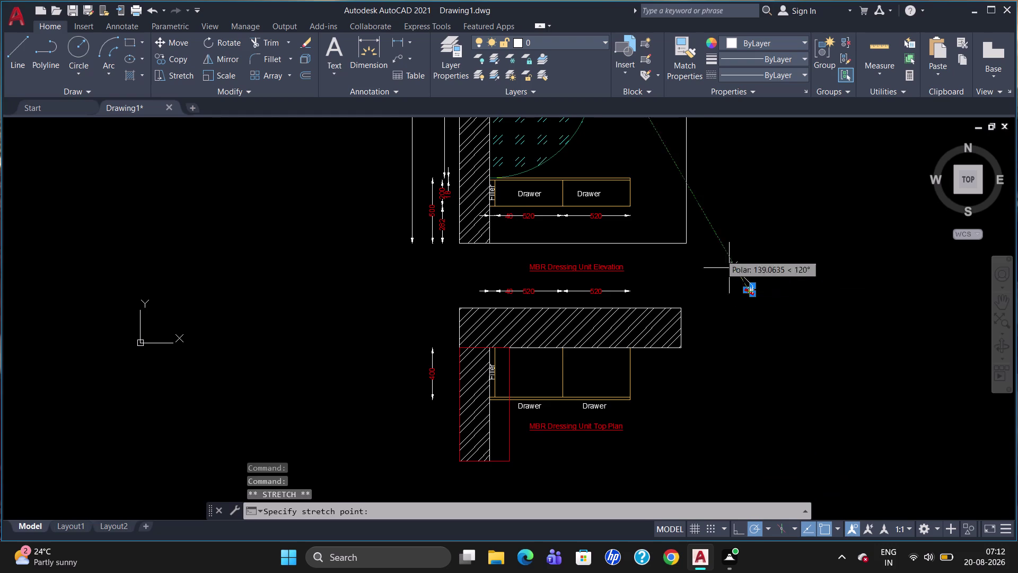
key(Escape)
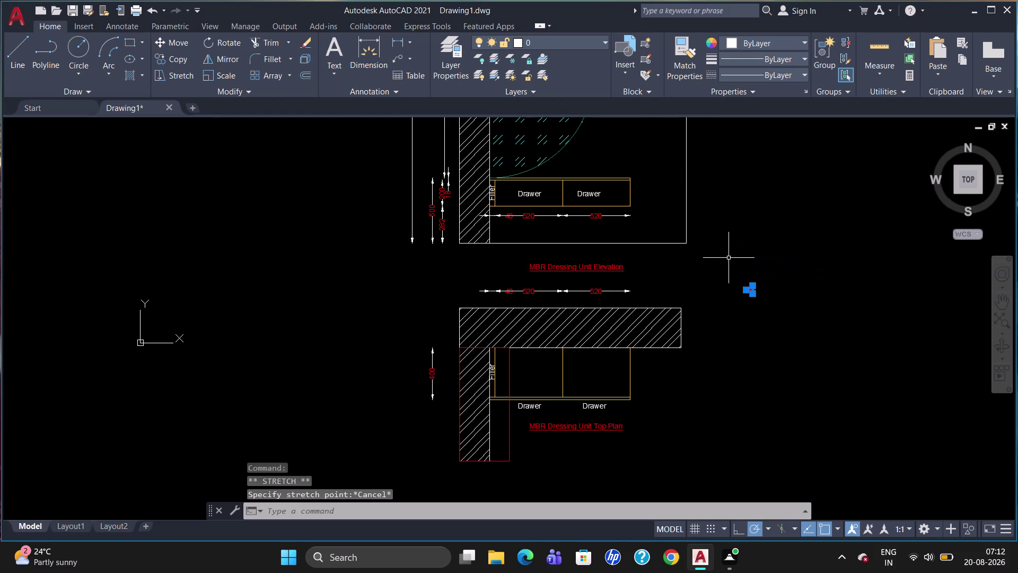
Retry rotating the red triangle marker, this time toward a 60° angle.
key(Return)
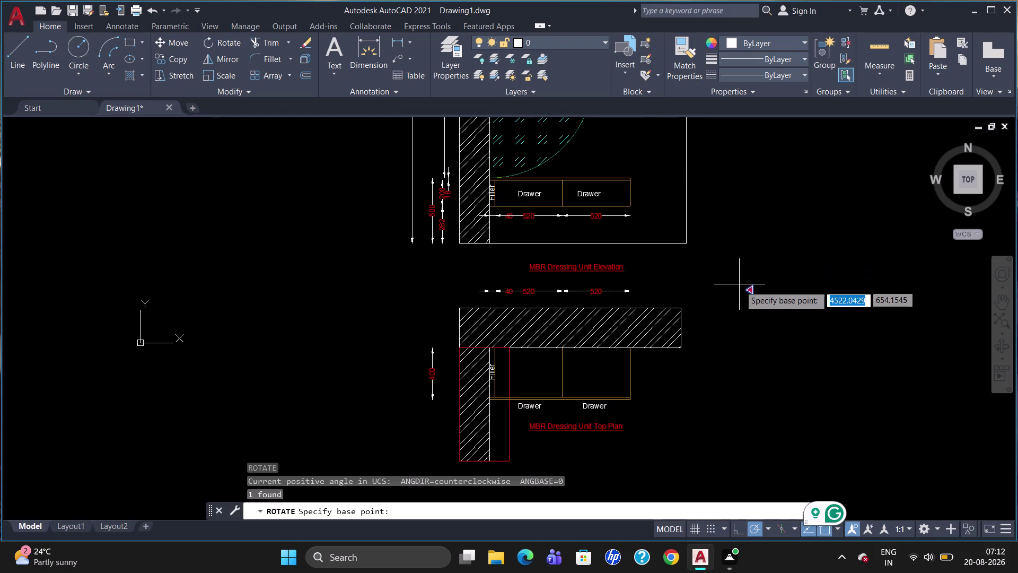
drag(747, 291, 649, 155)
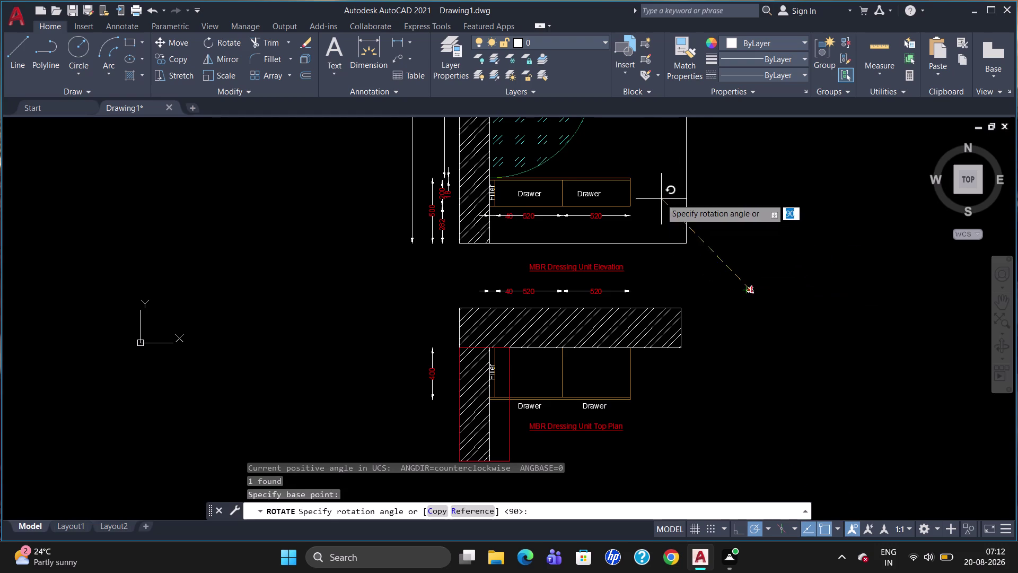
drag(649, 156, 699, 147)
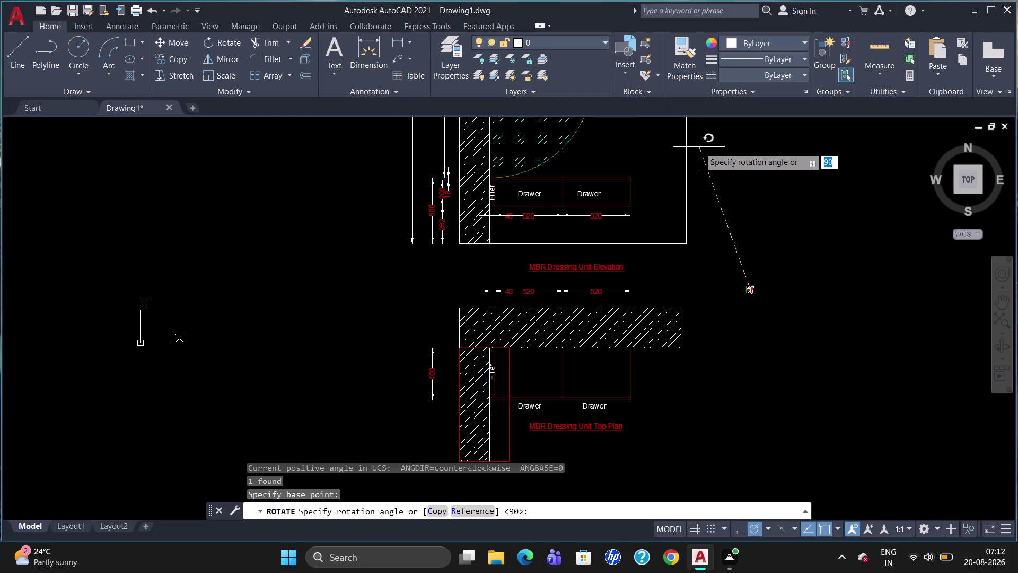
key(Escape)
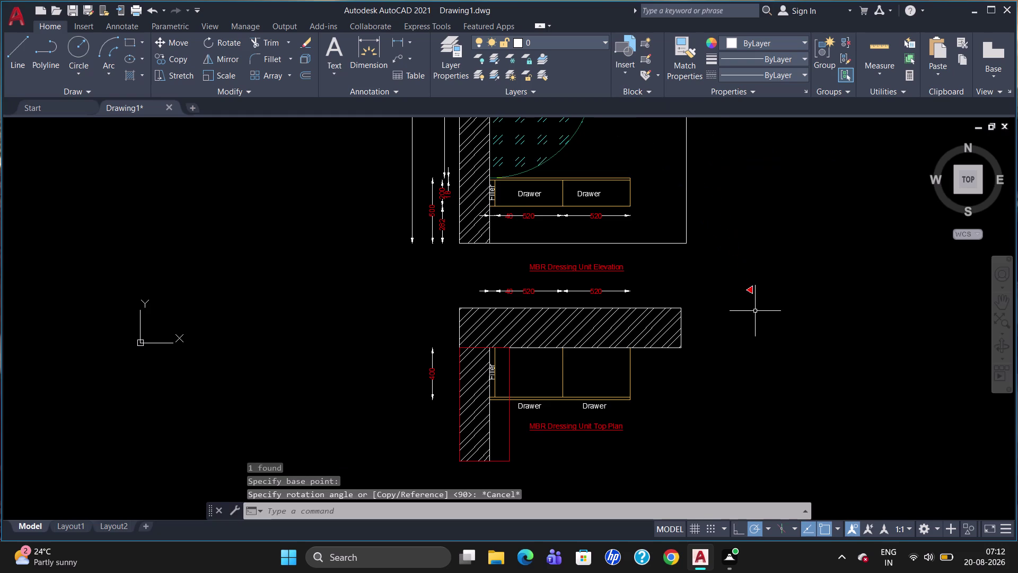
text(ro)
key(Return)
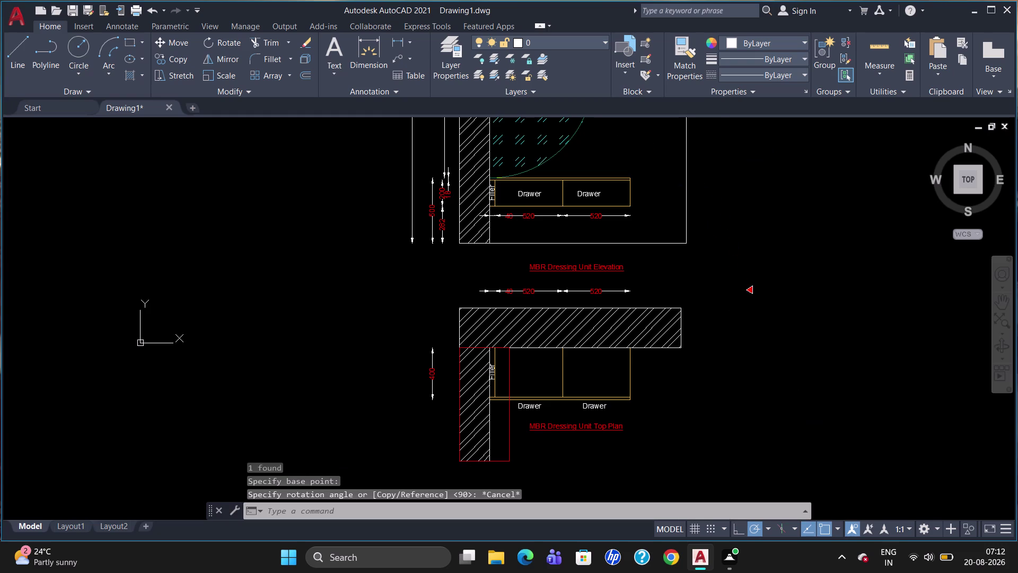
click(752, 289)
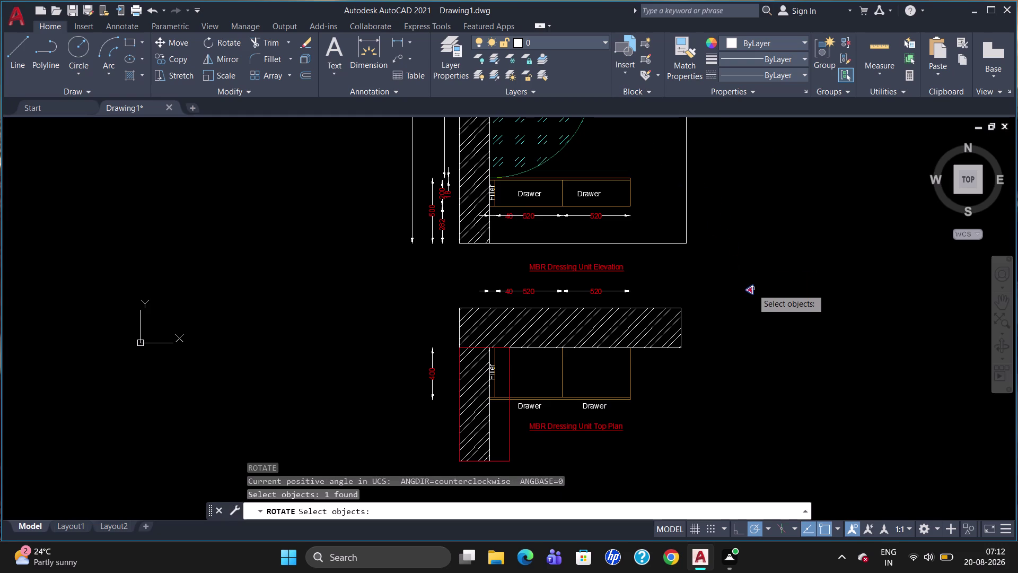
key(Return)
drag(751, 288, 730, 316)
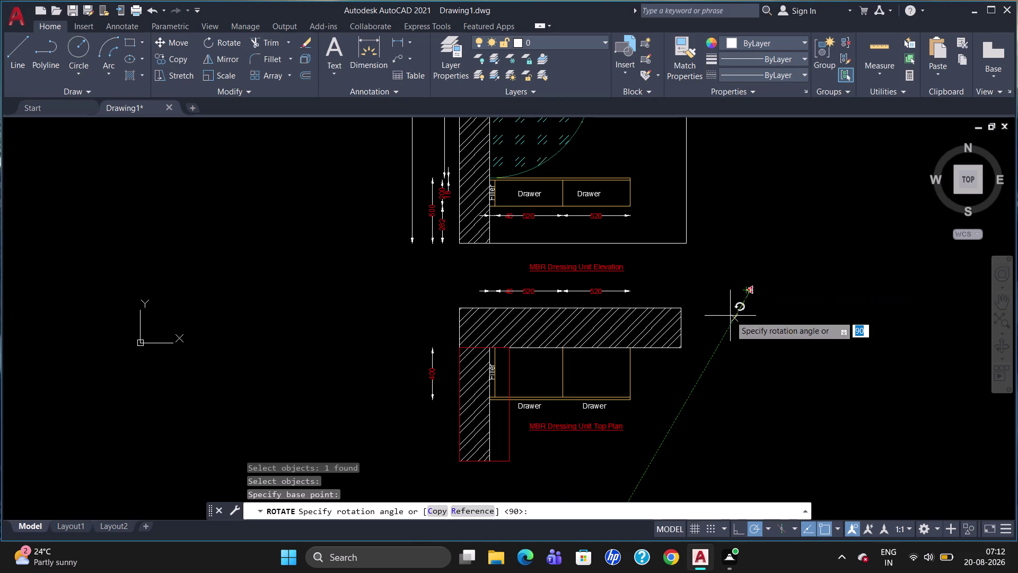
drag(730, 316, 725, 305)
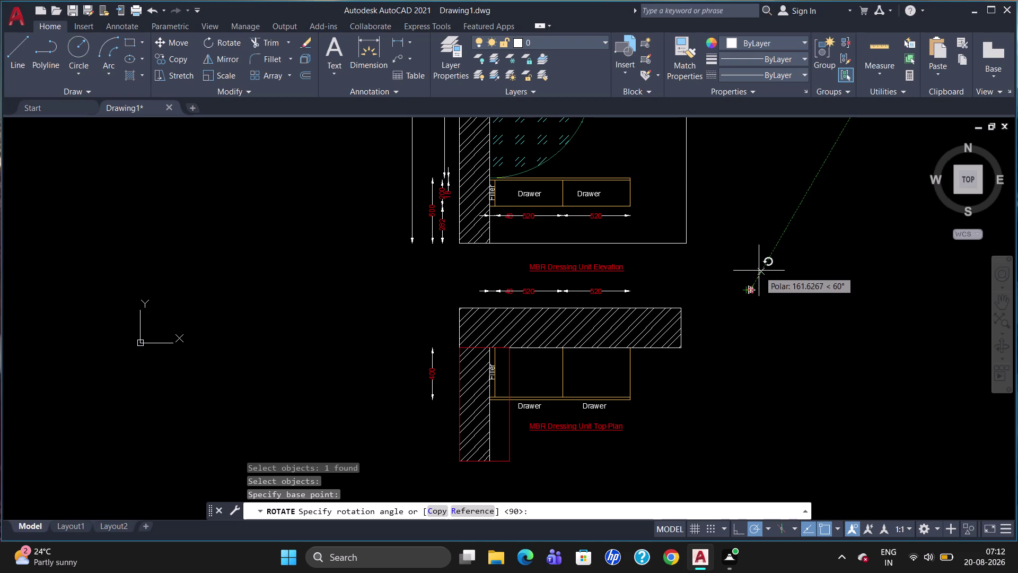
click(691, 351)
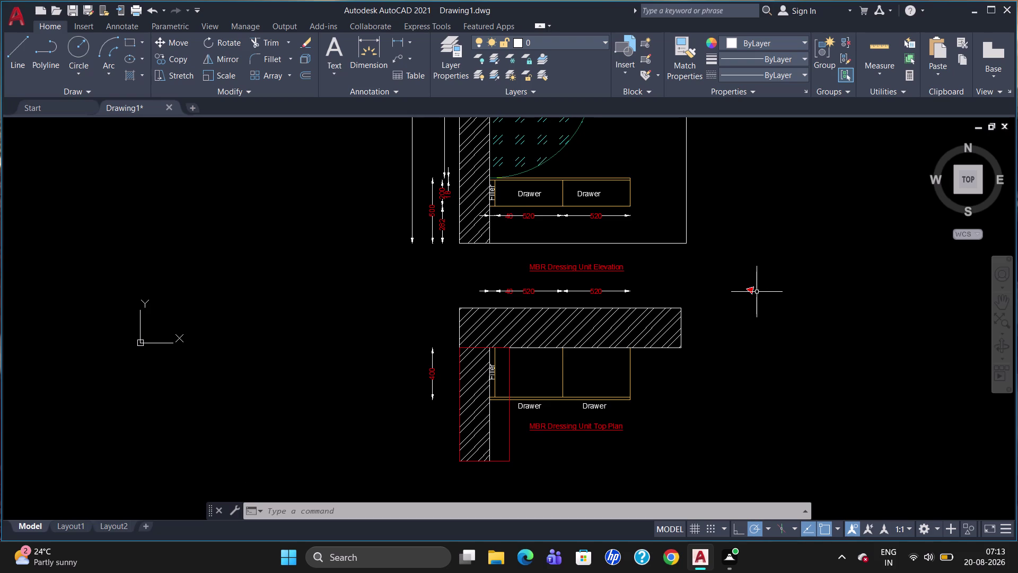
click(750, 293)
Rotate the red marker once more about a point on the triangle.
text(ro)
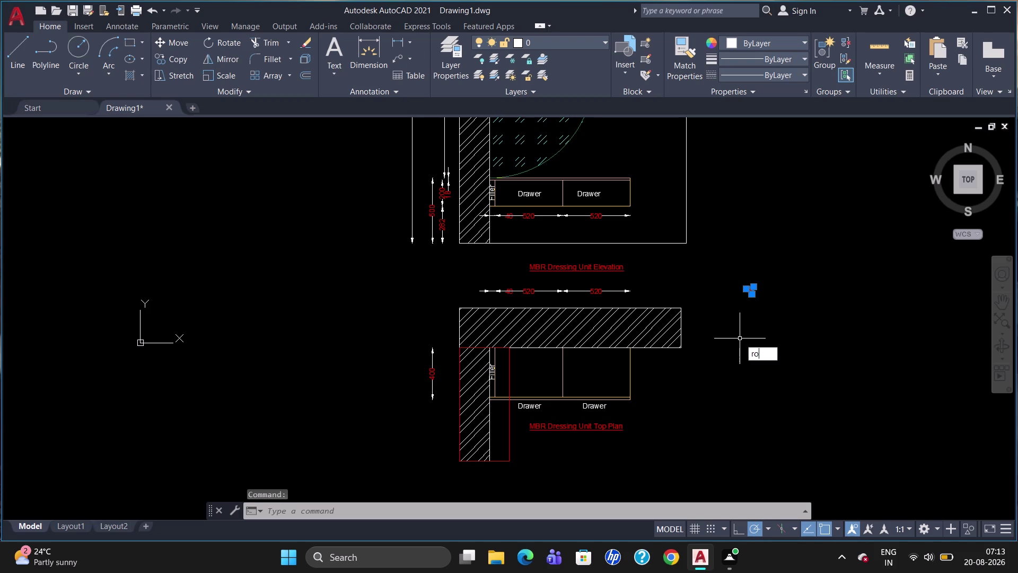
key(Return)
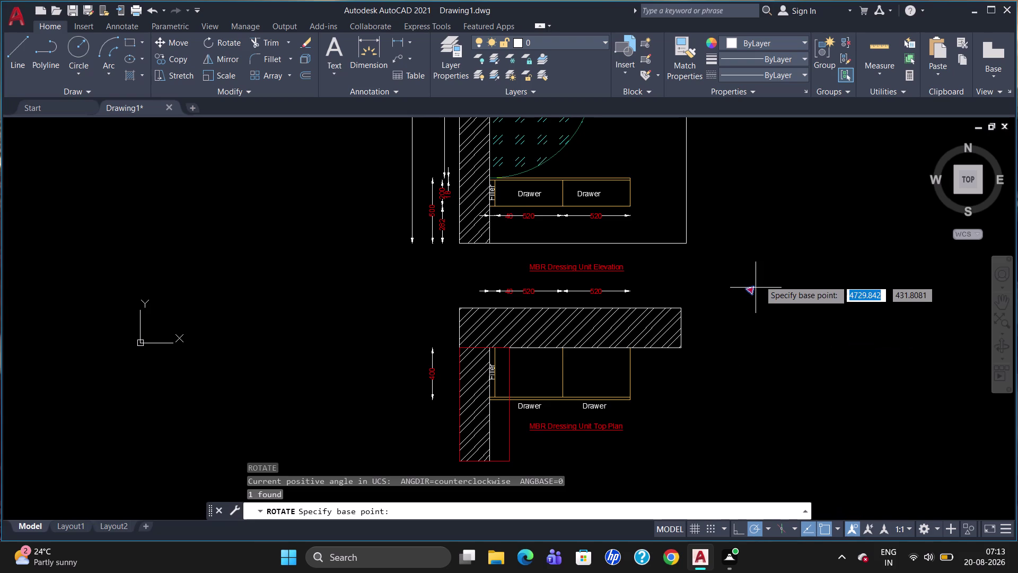
click(755, 285)
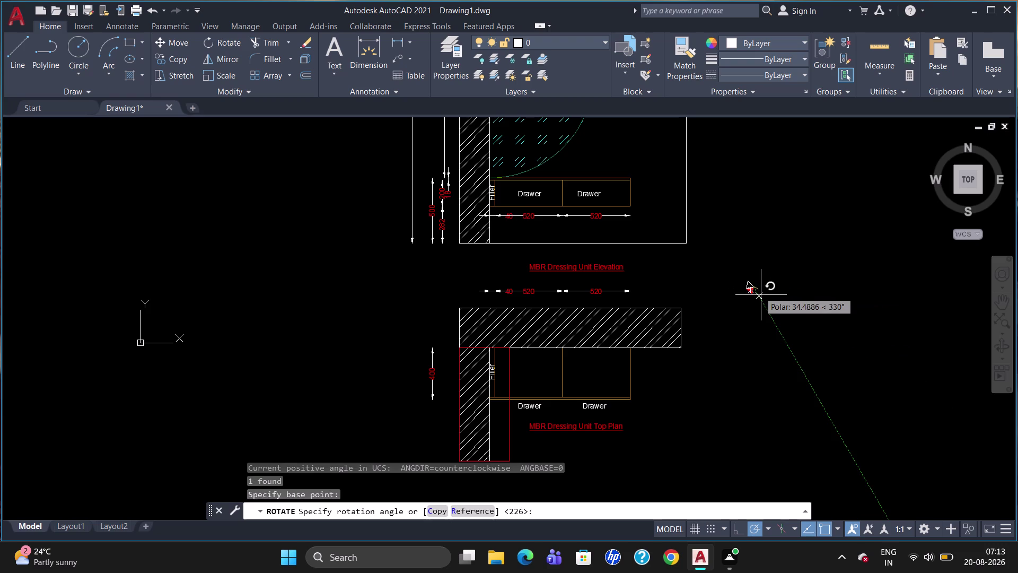
click(687, 289)
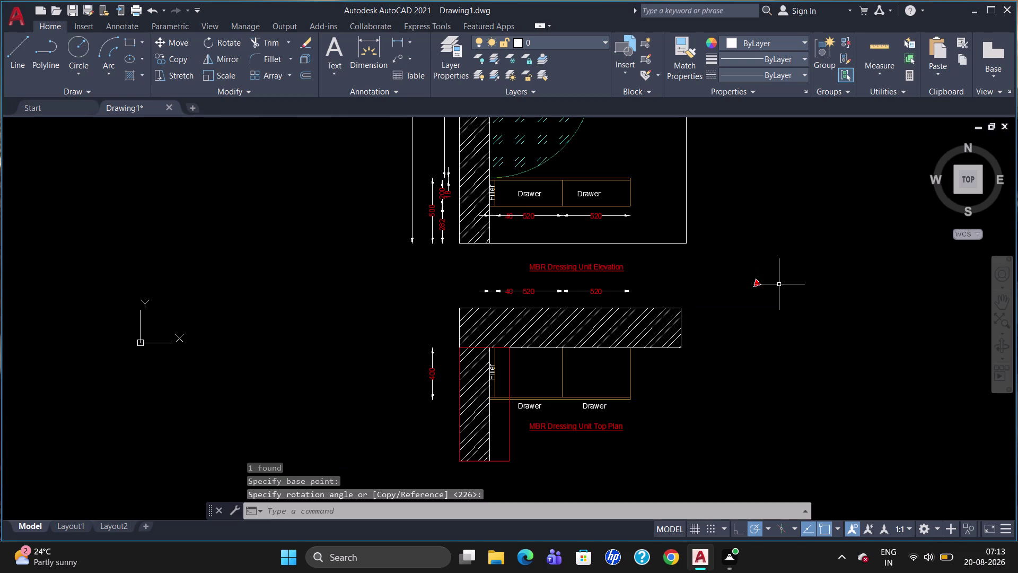
Delete the marker's outline and its red fill.
click(755, 287)
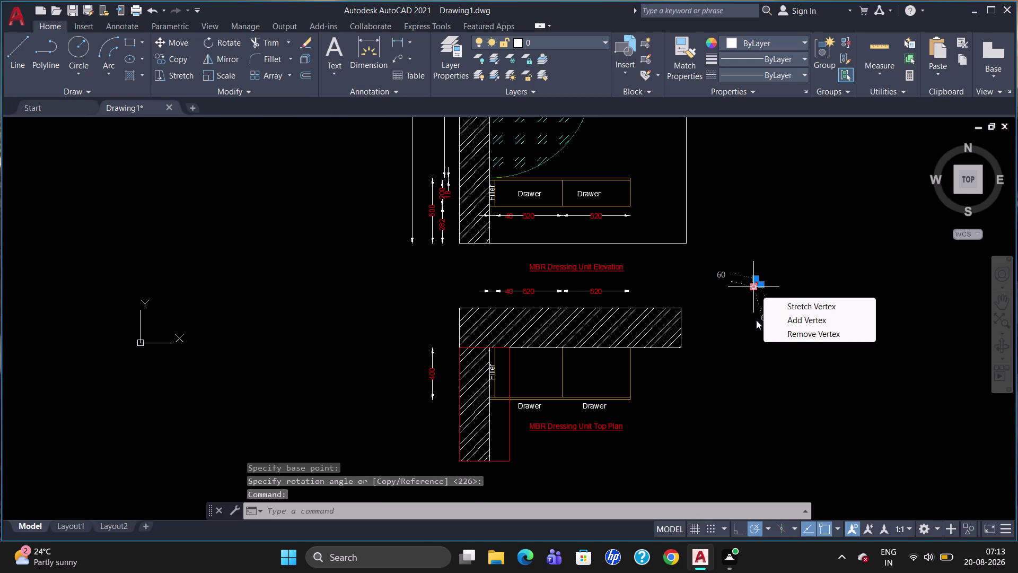
key(Delete)
key(Delete)
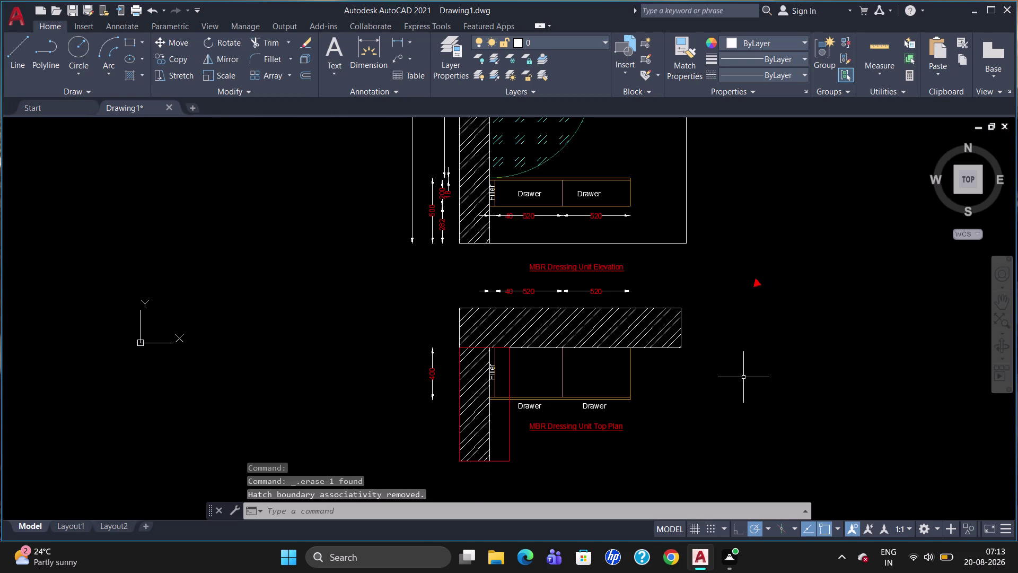
click(754, 280)
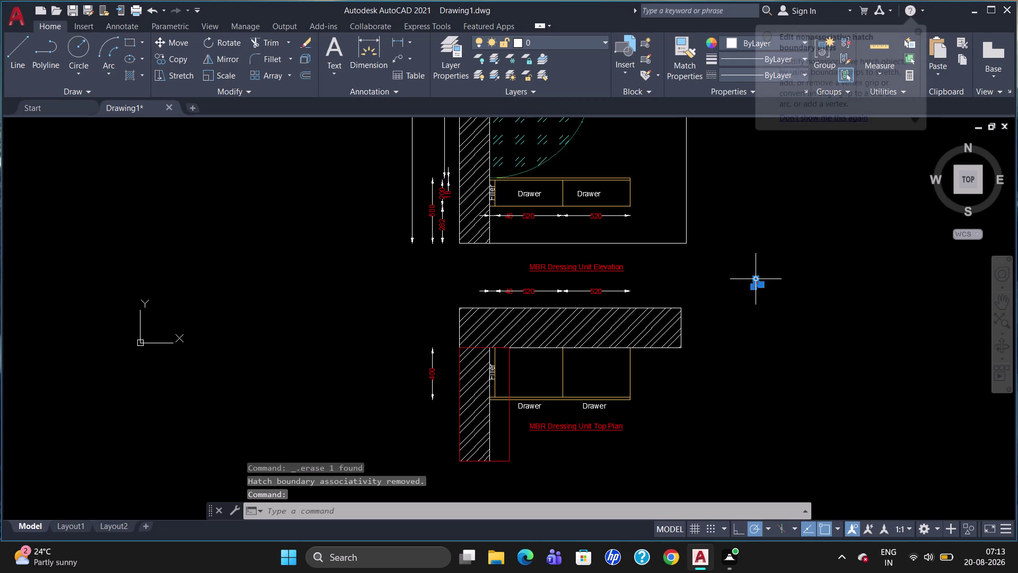
key(Delete)
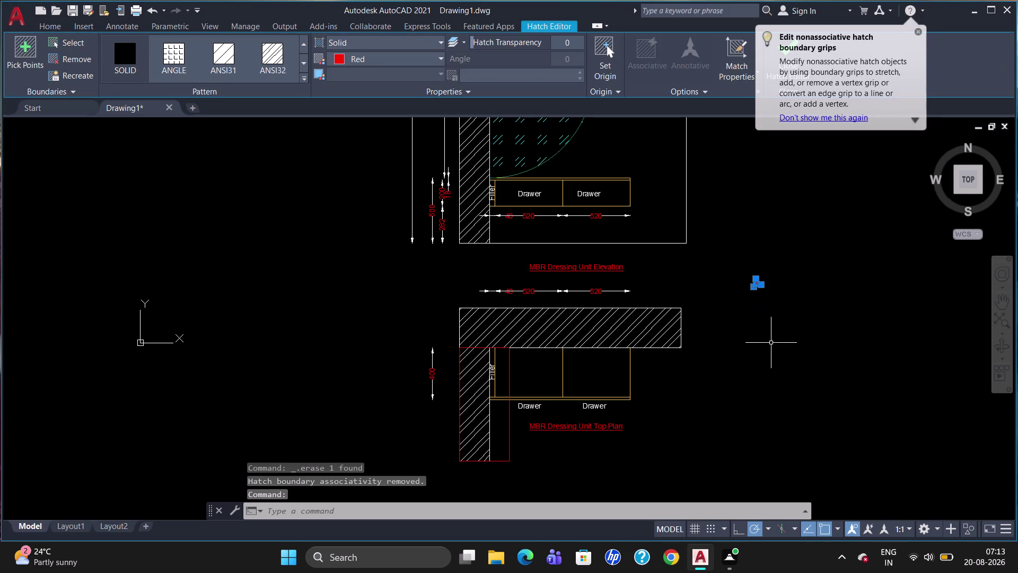
key(Delete)
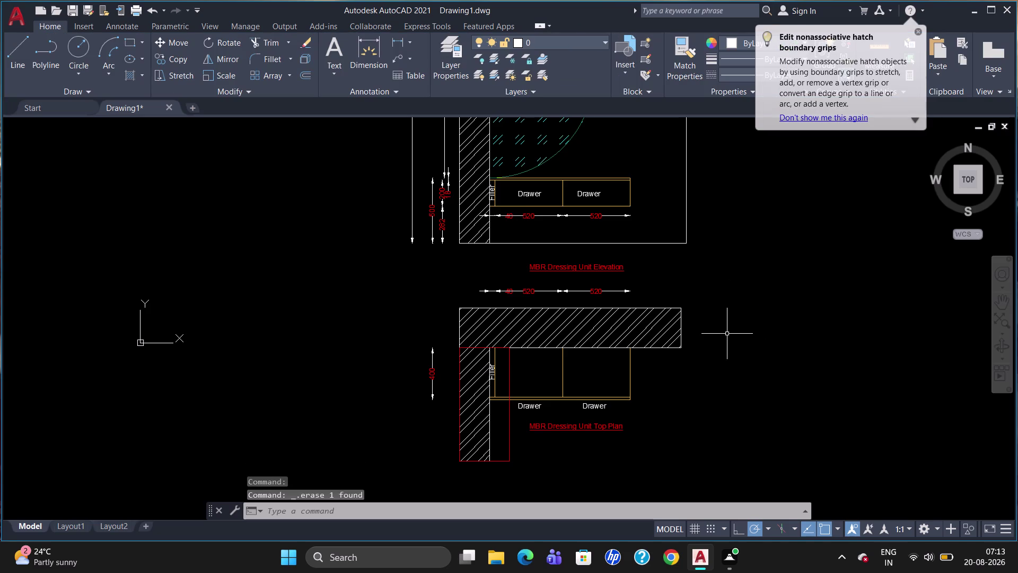
Draw a closed PLINE triangle with 60-unit sides right of the top plan.
text(pl)
key(Return)
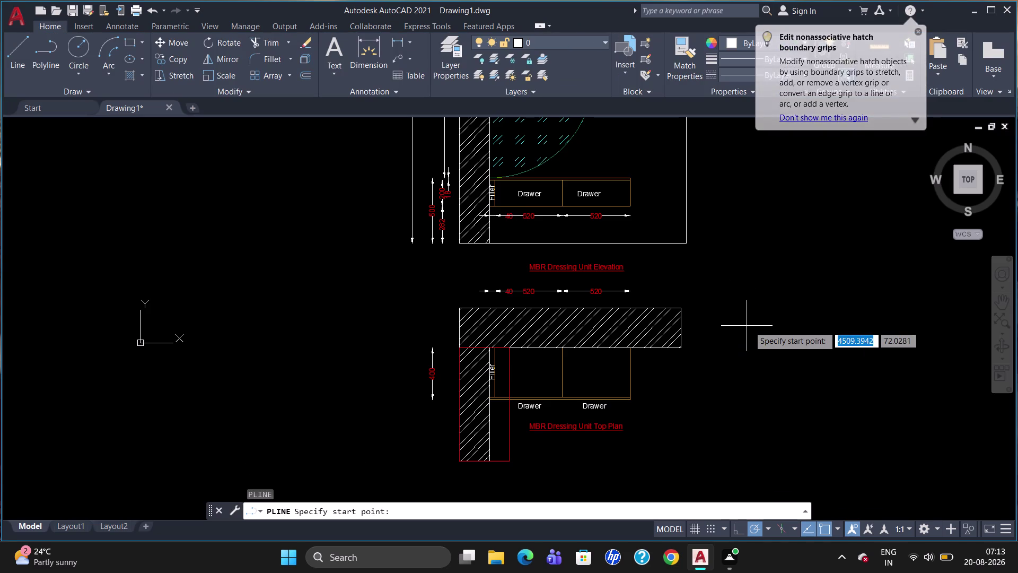
click(749, 326)
drag(749, 326, 792, 321)
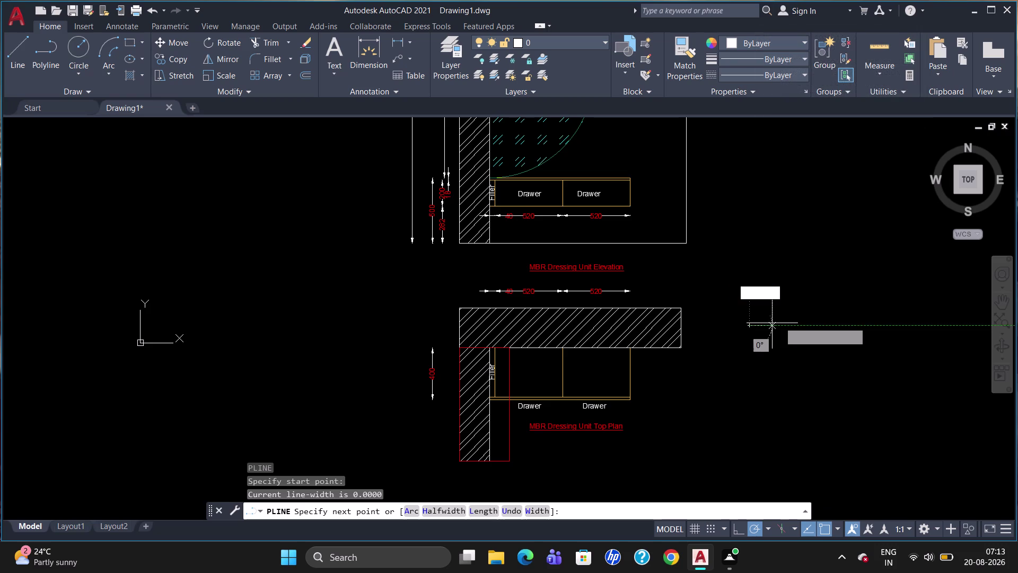
text(60)
key(Return)
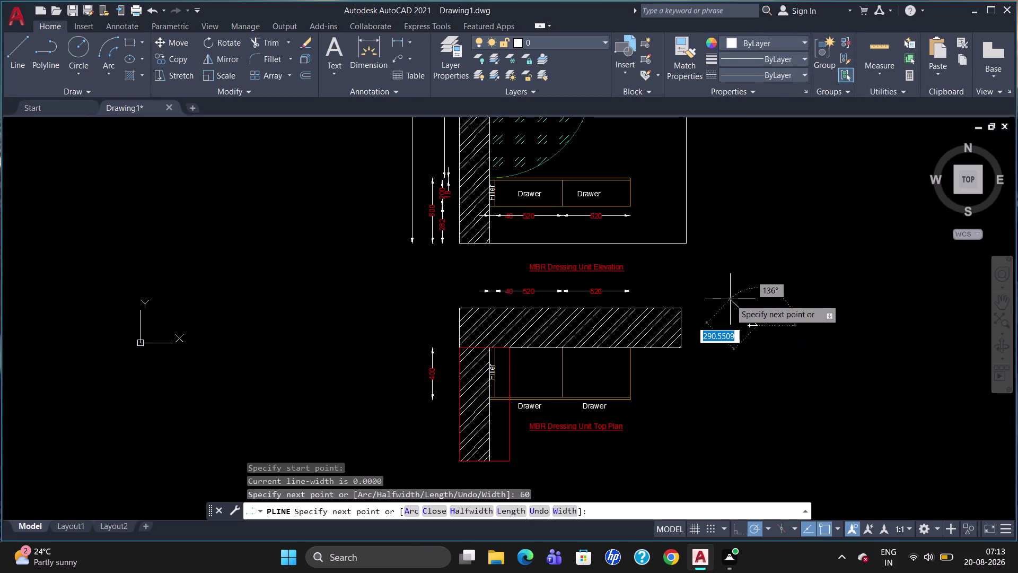
text(6)
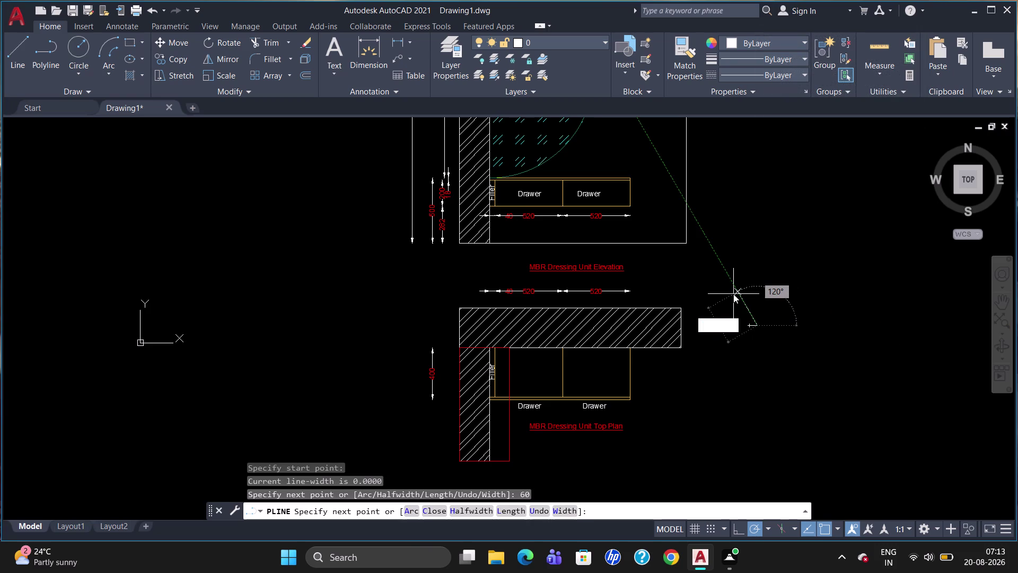
text(0)
key(Return)
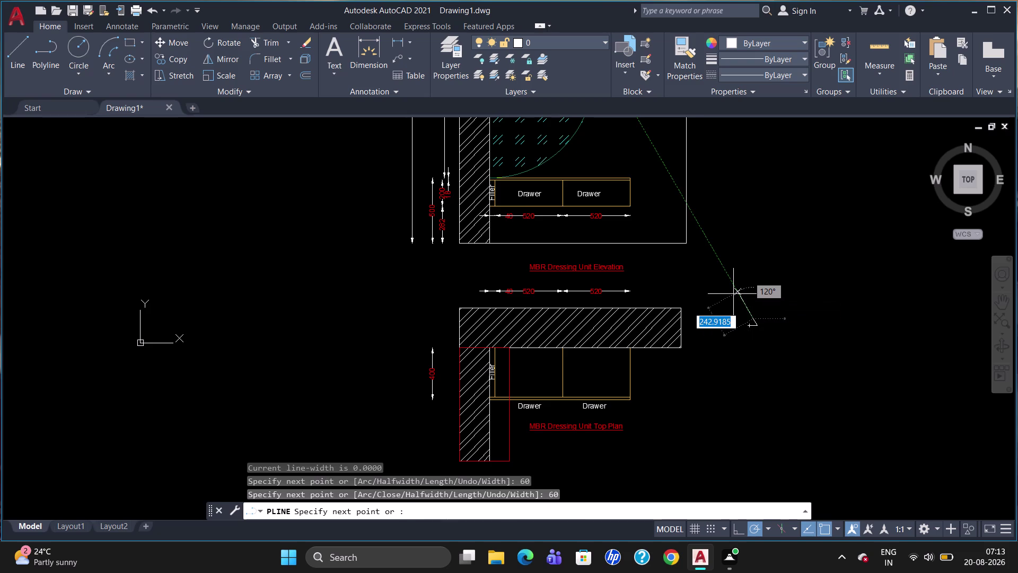
key(c)
key(Return)
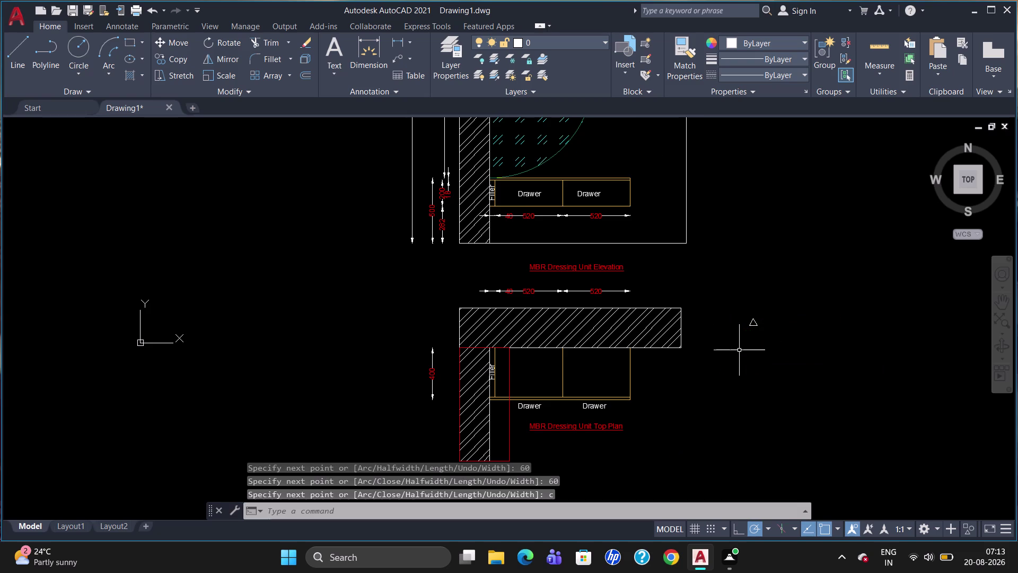
click(476, 202)
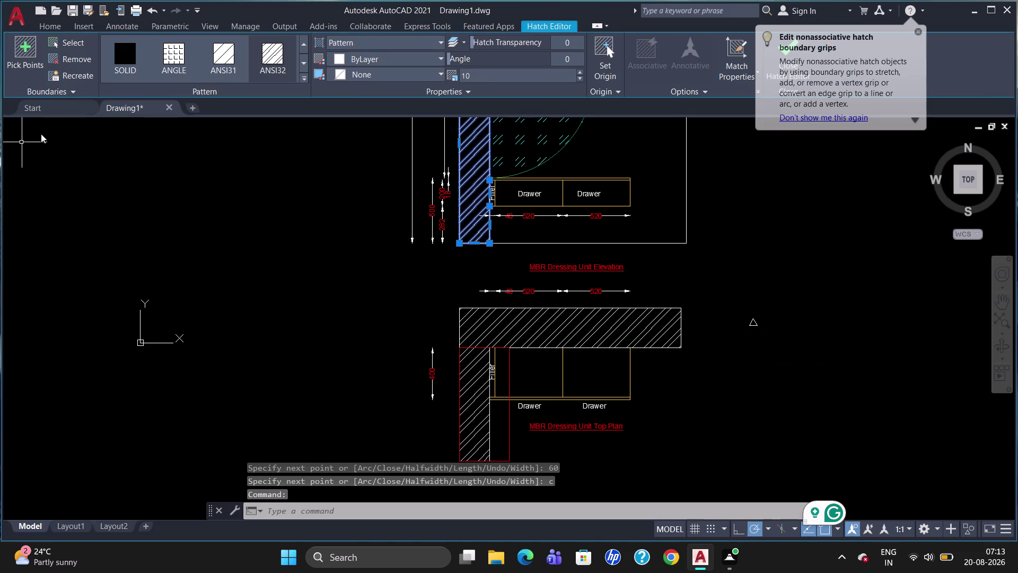
click(302, 76)
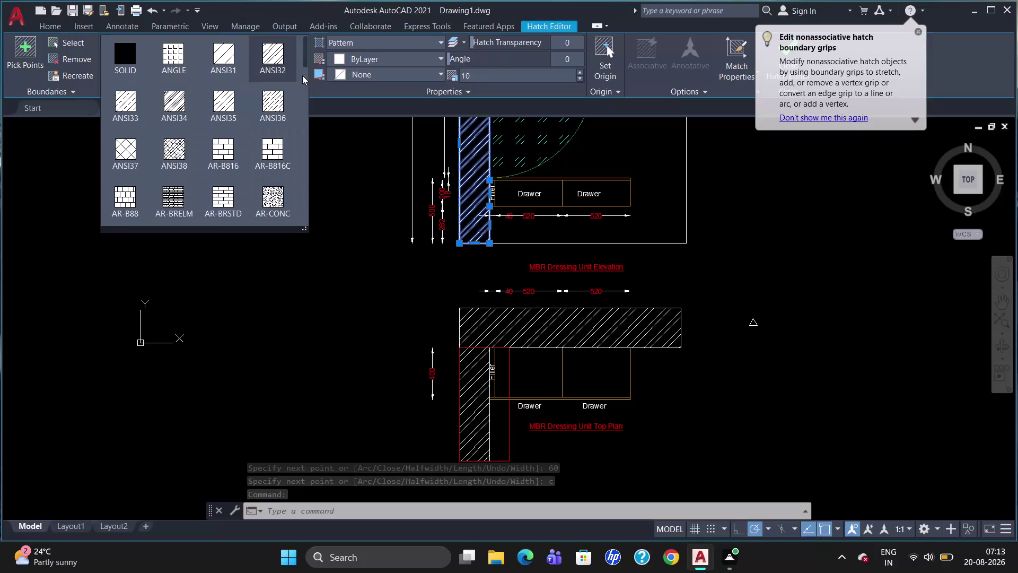
click(350, 42)
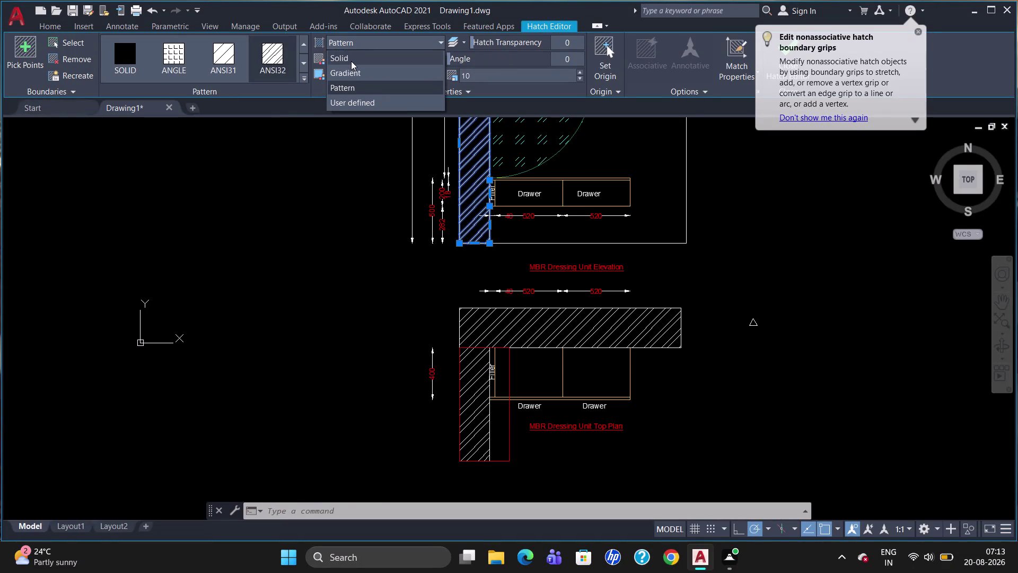
click(351, 61)
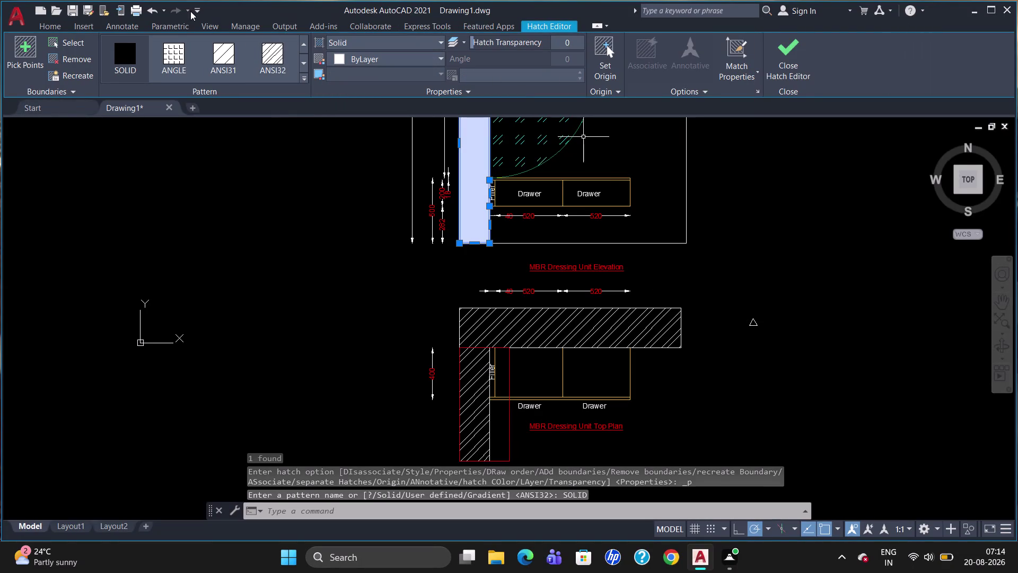
key(Escape)
key(Escape)
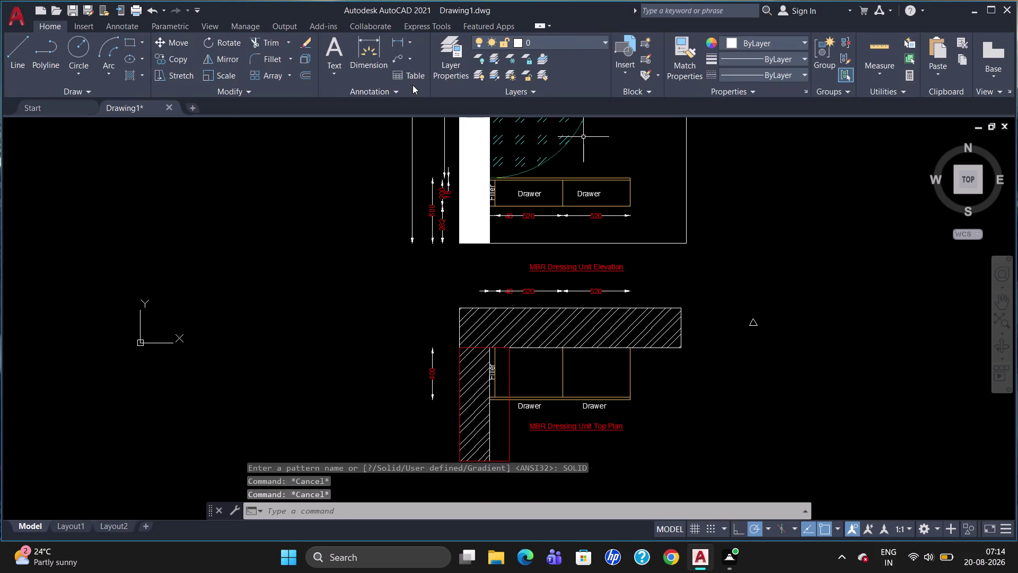
click(481, 196)
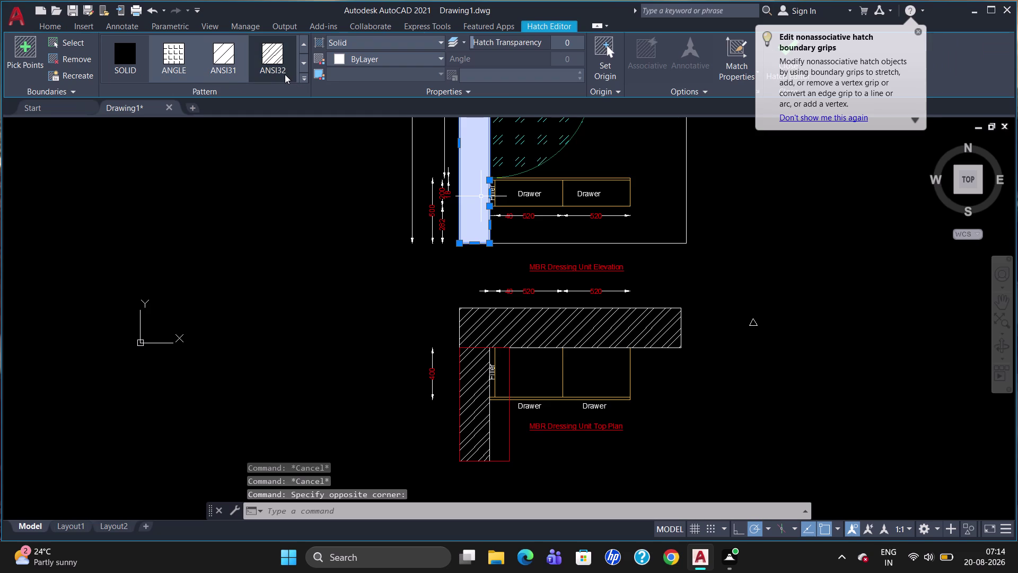
click(285, 75)
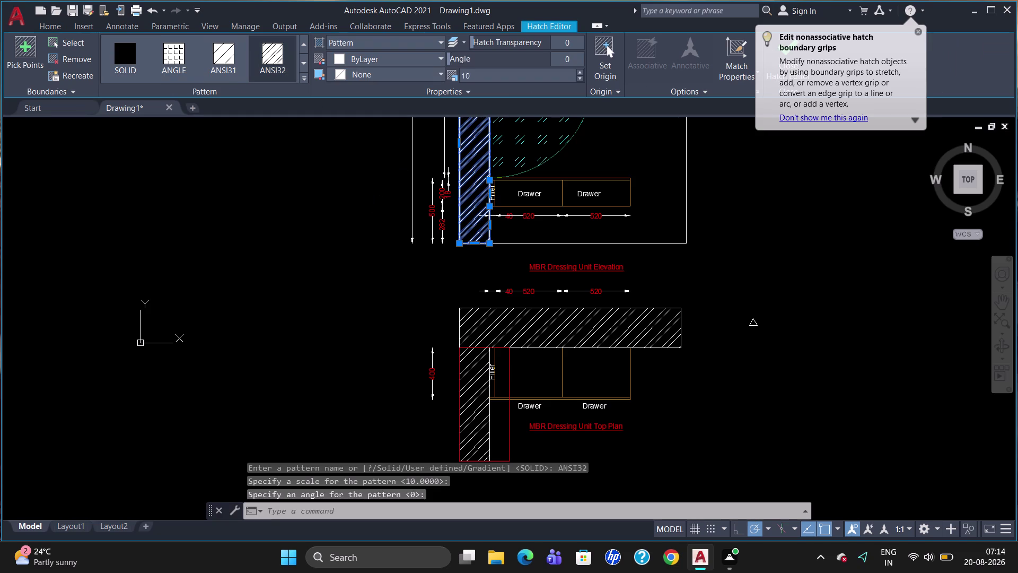
click(351, 224)
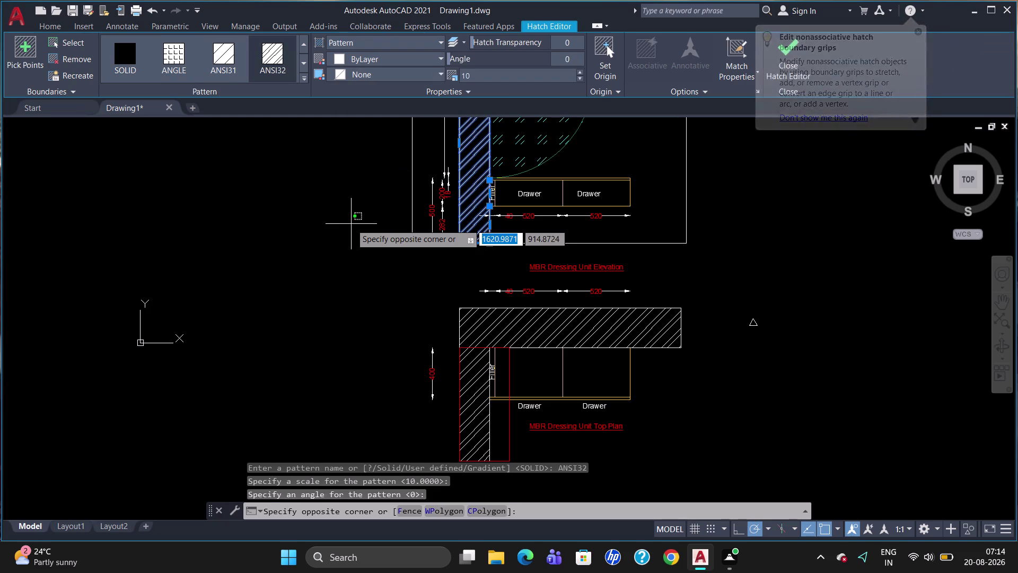
key(Escape)
key(Escape)
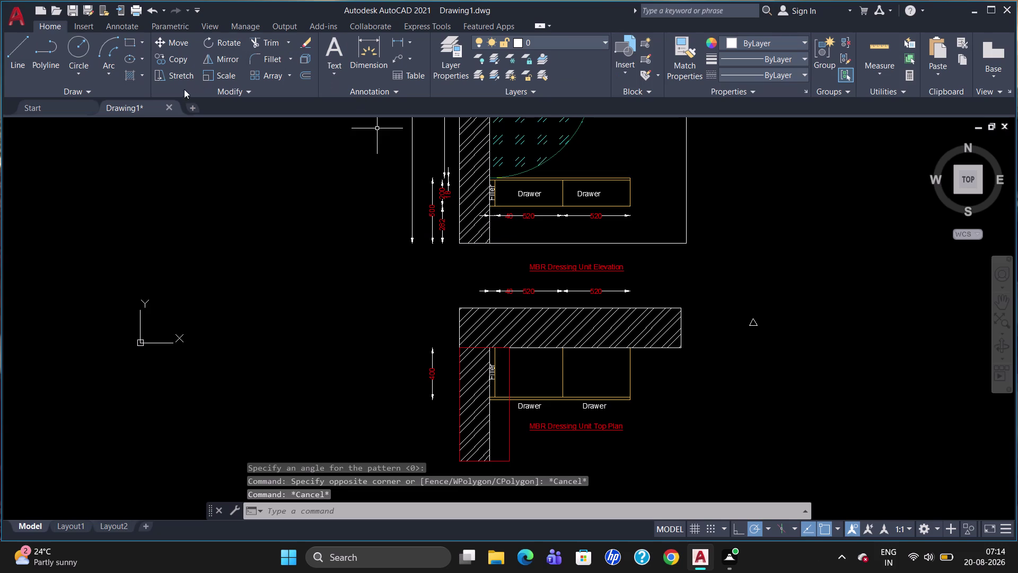
click(137, 74)
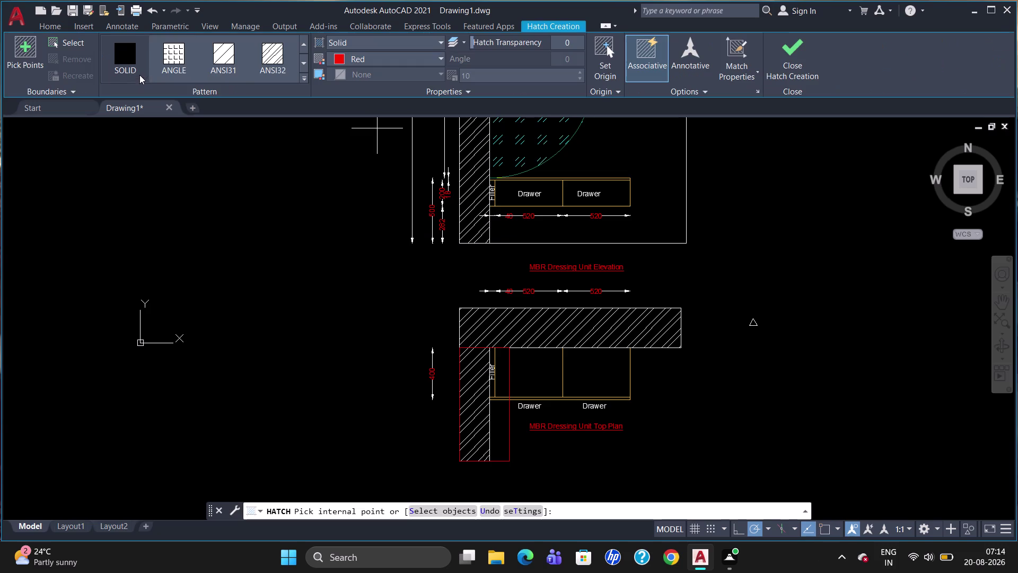
Fill the new triangle with a solid red hatch.
click(348, 56)
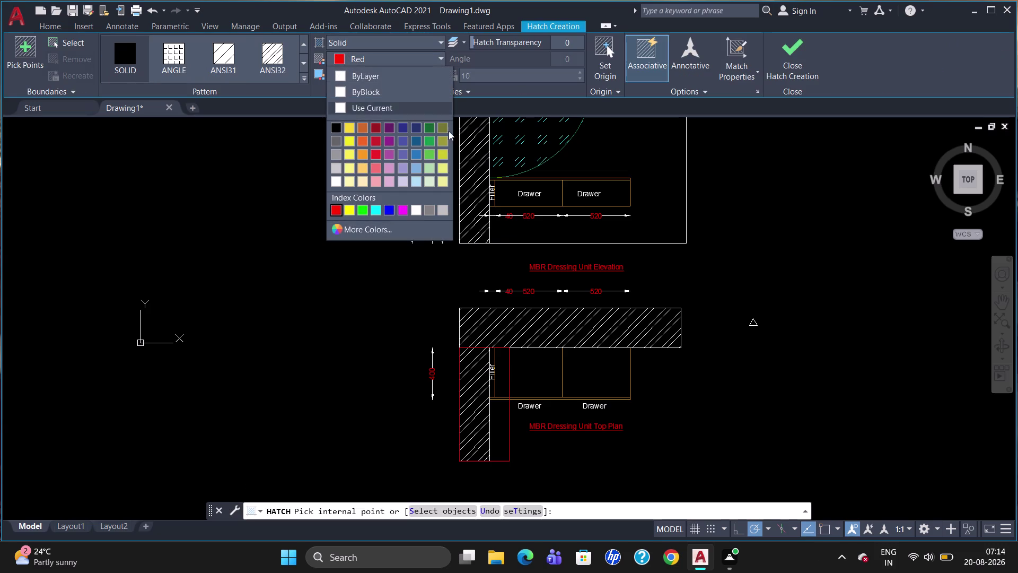
click(754, 323)
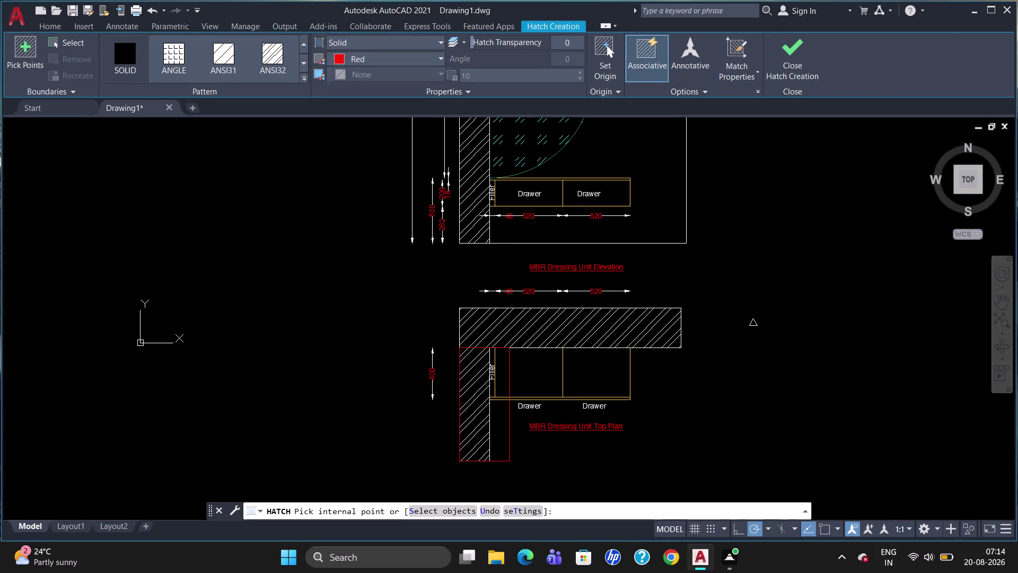
click(754, 323)
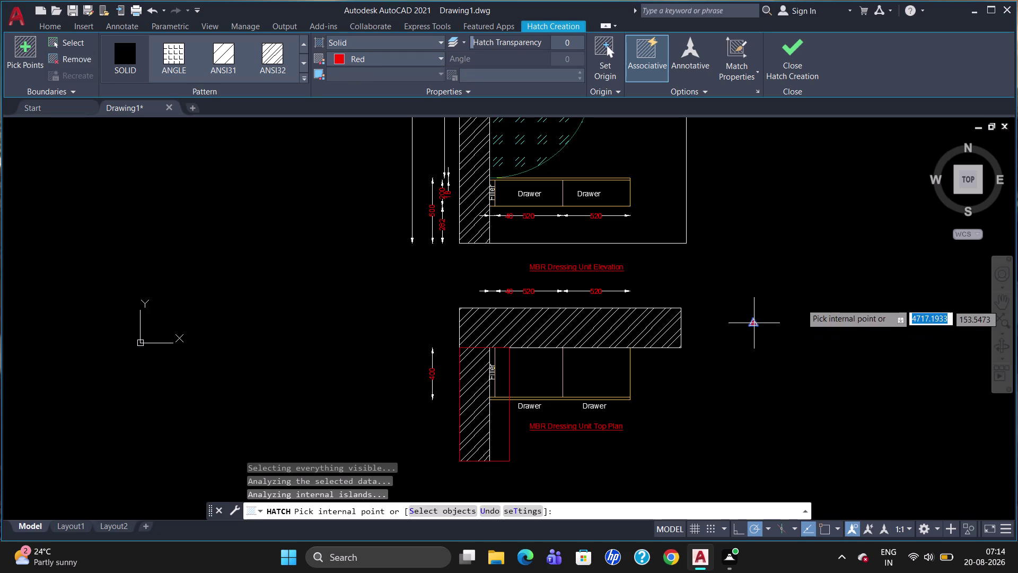
key(Escape)
drag(800, 350, 710, 372)
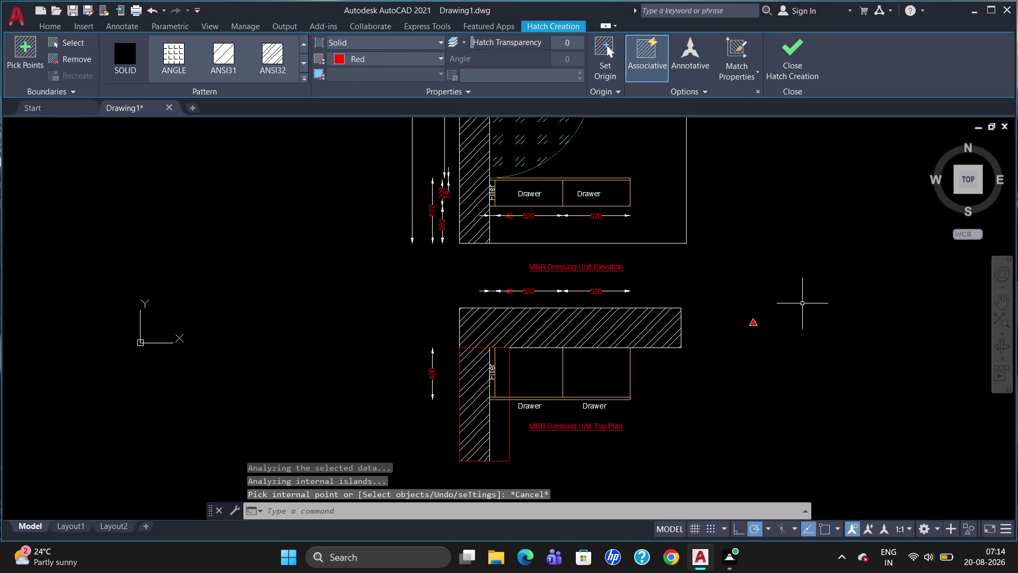
key(Escape)
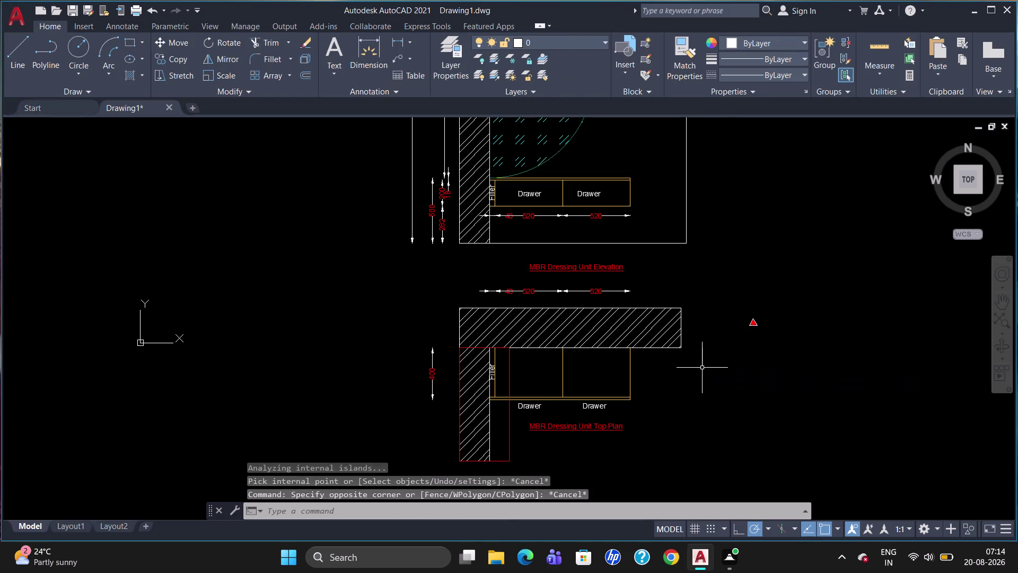
Window-select the triangle and its red fill and group them.
click(775, 313)
drag(776, 314, 752, 363)
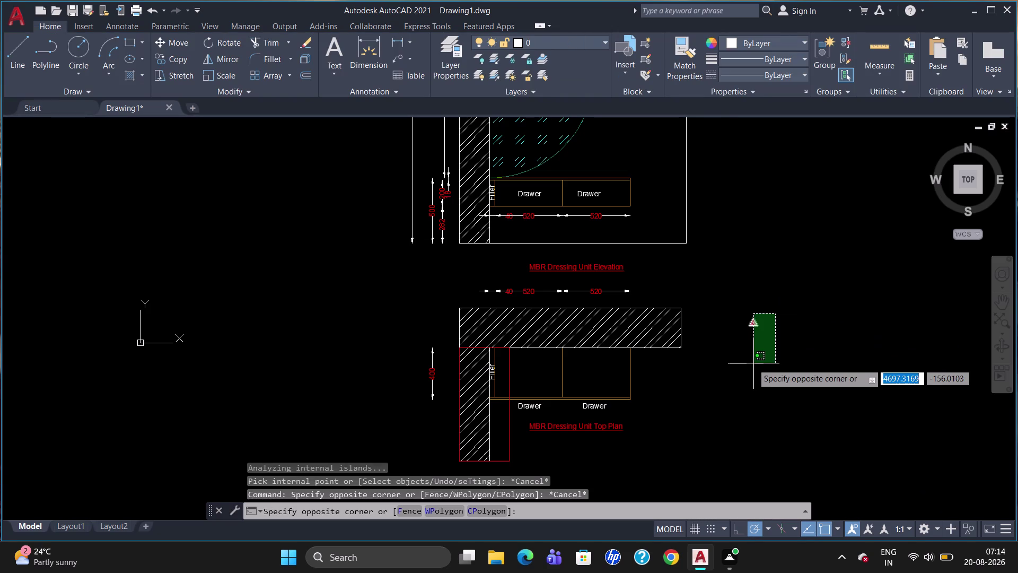
click(751, 363)
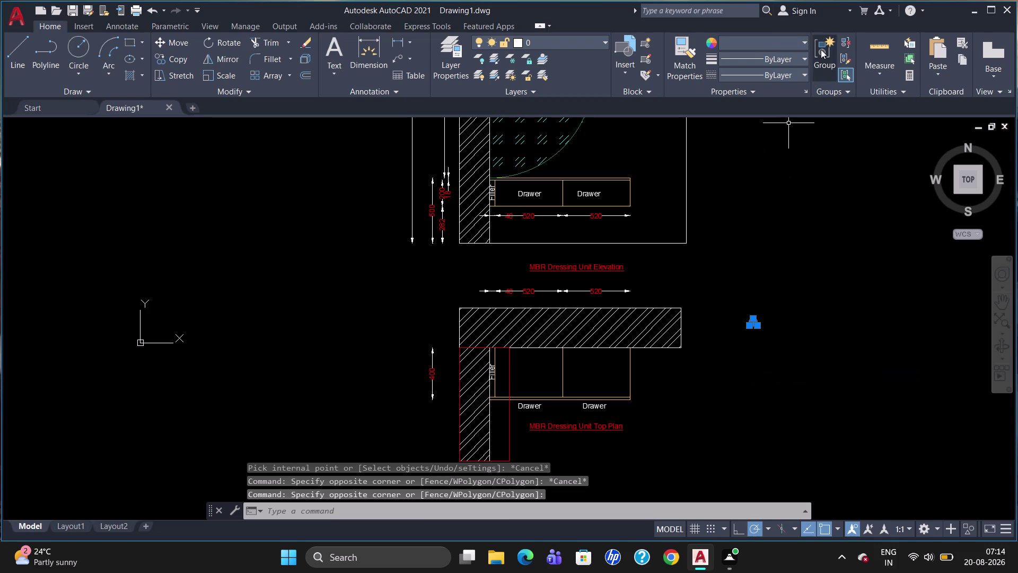
click(823, 49)
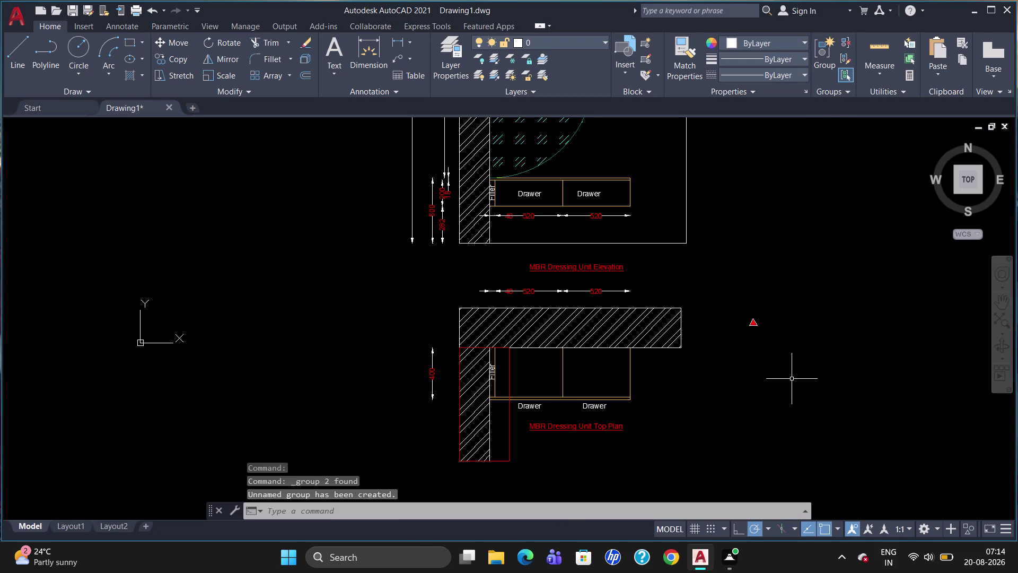
Rotate the grouped red level-marker triangle about a pivot point on the marker.
text(ro)
key(Return)
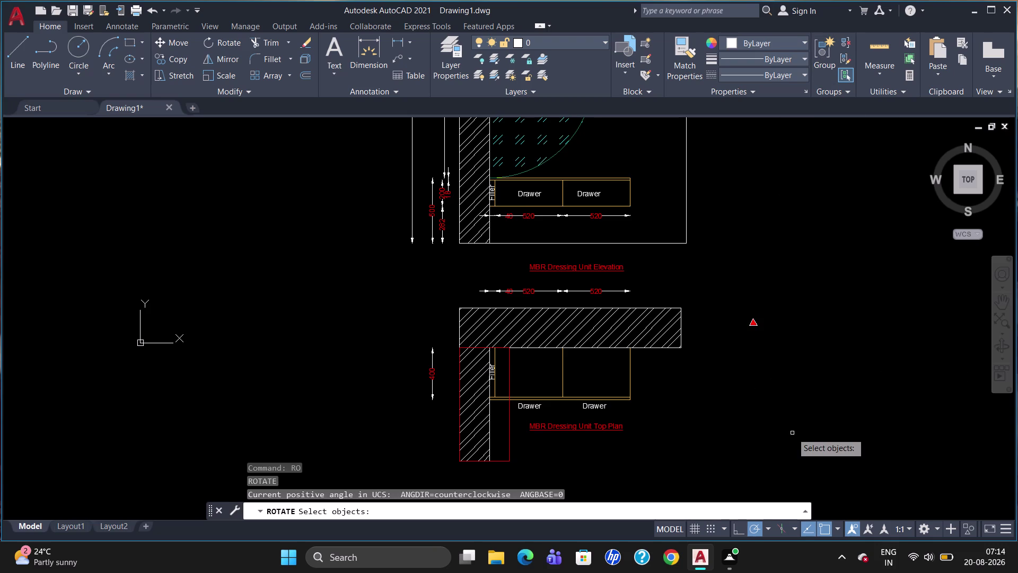
click(751, 324)
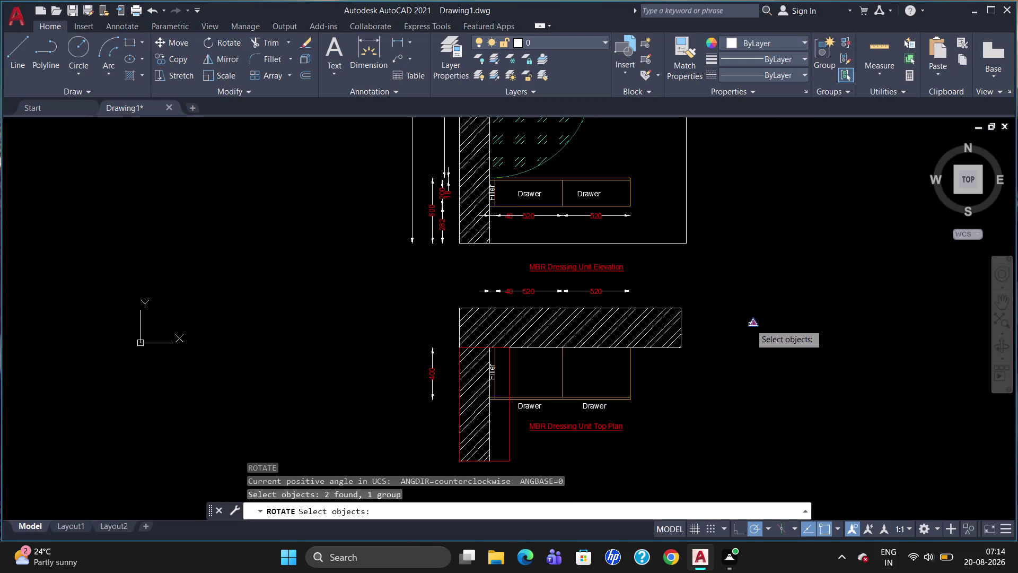
key(Return)
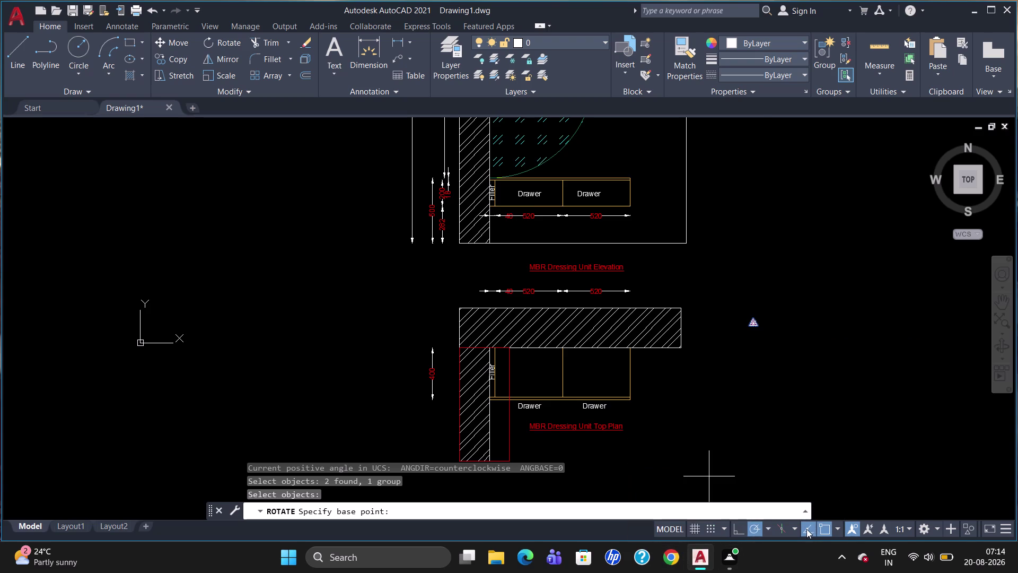
click(741, 529)
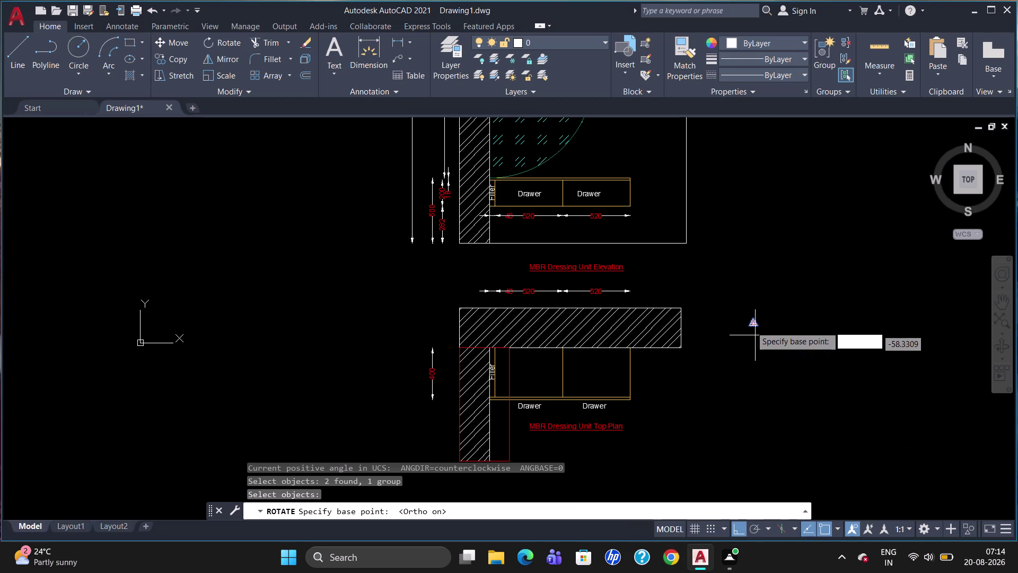
click(755, 329)
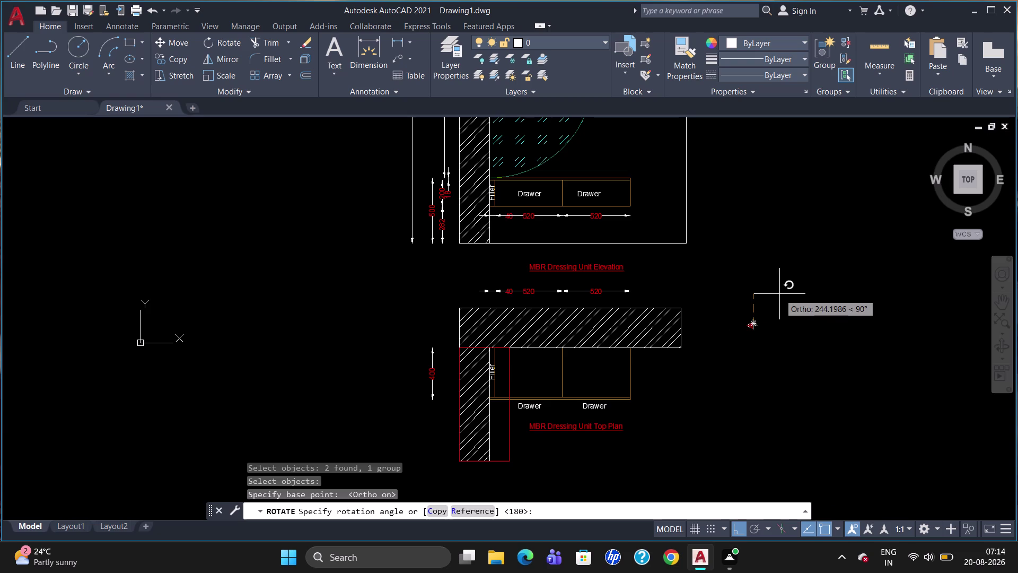
click(779, 294)
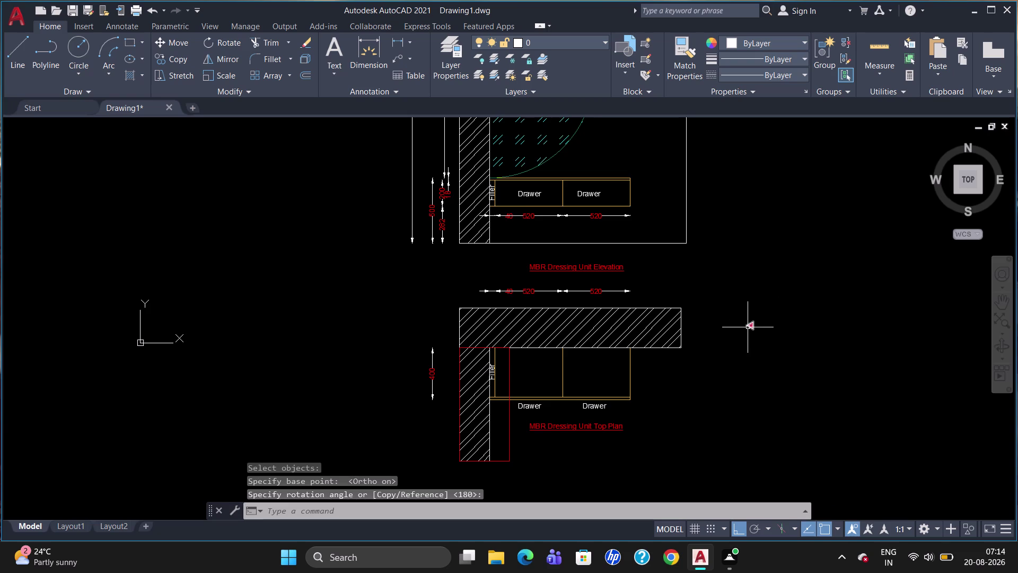
Move the rotated marker beside the top right corner of the drawer elevation.
click(747, 327)
key(m)
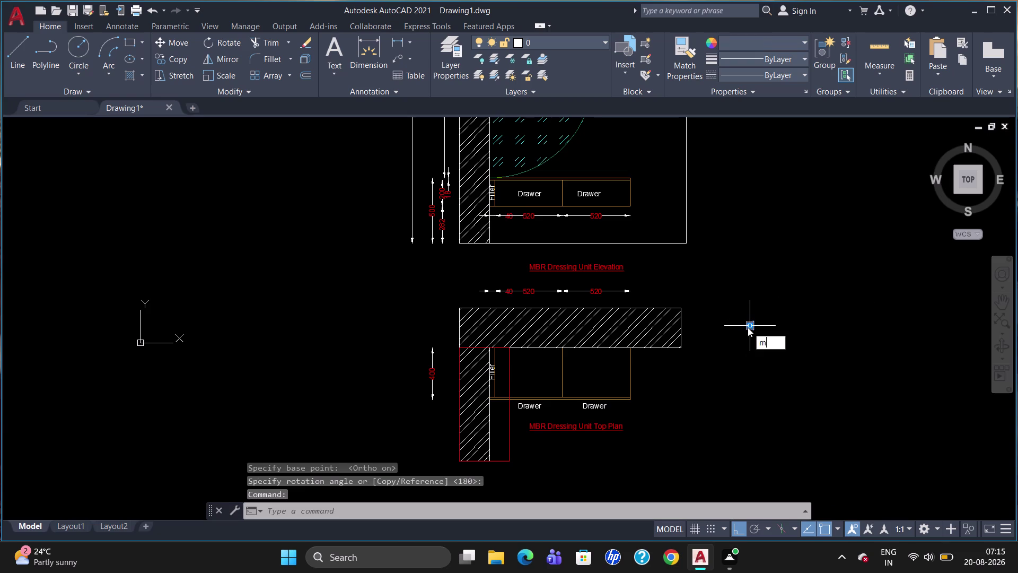
key(Return)
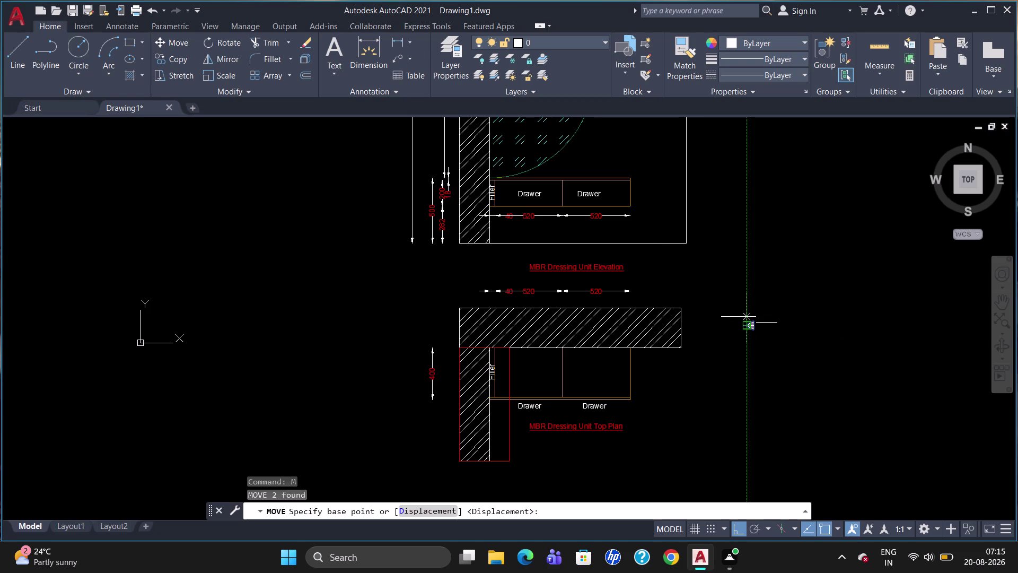
click(749, 324)
drag(749, 324, 667, 239)
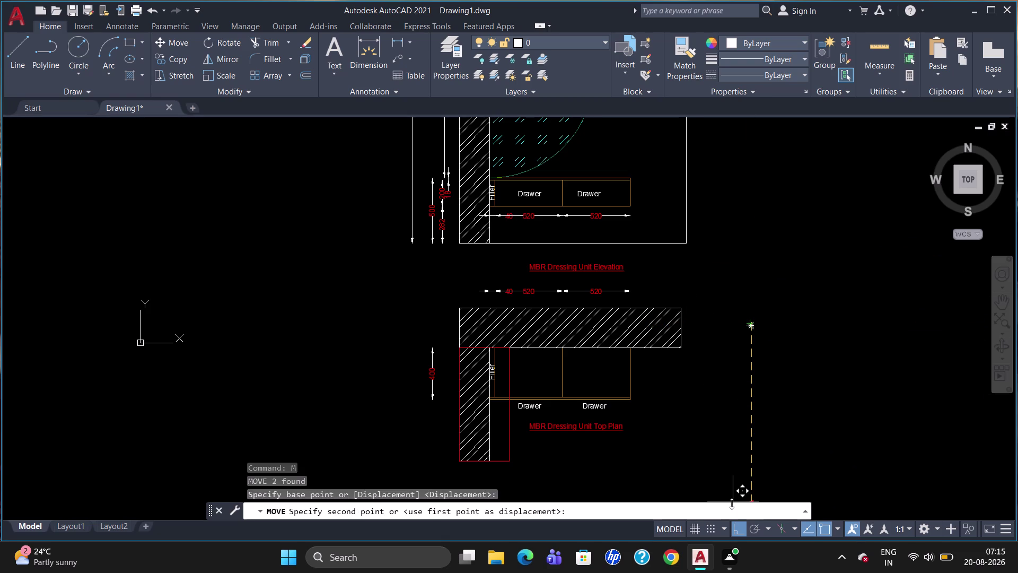
click(756, 527)
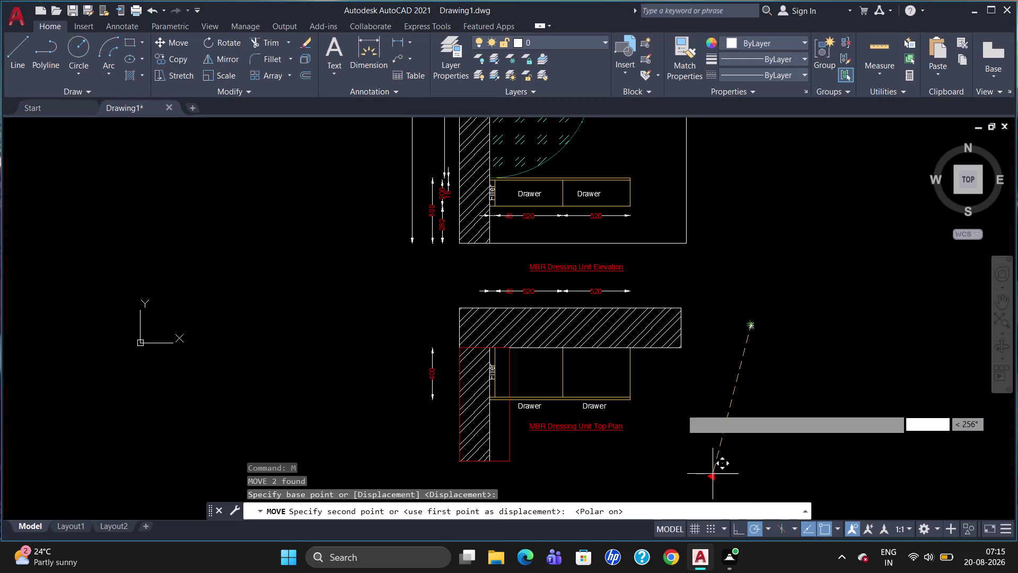
click(640, 186)
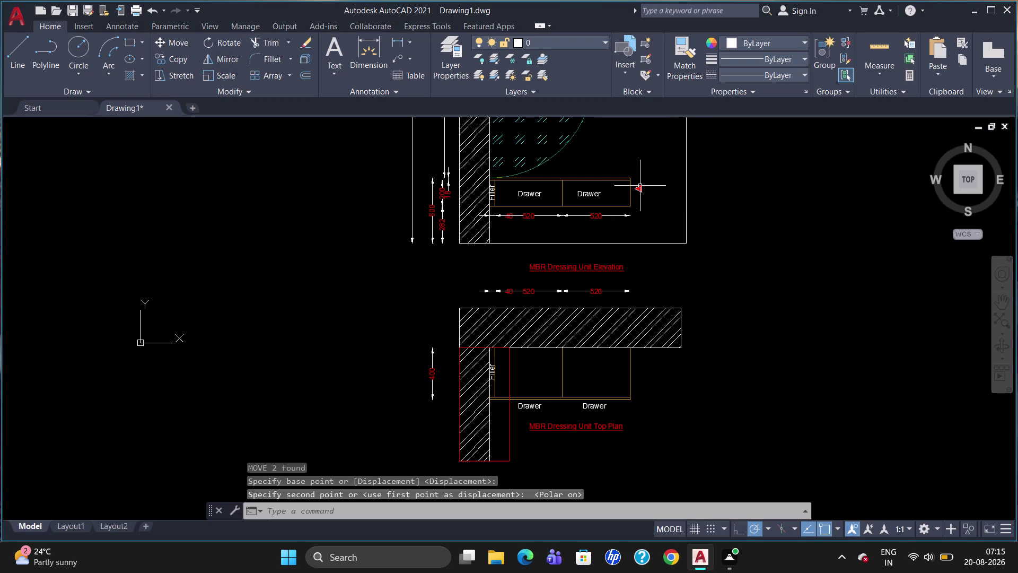
click(638, 191)
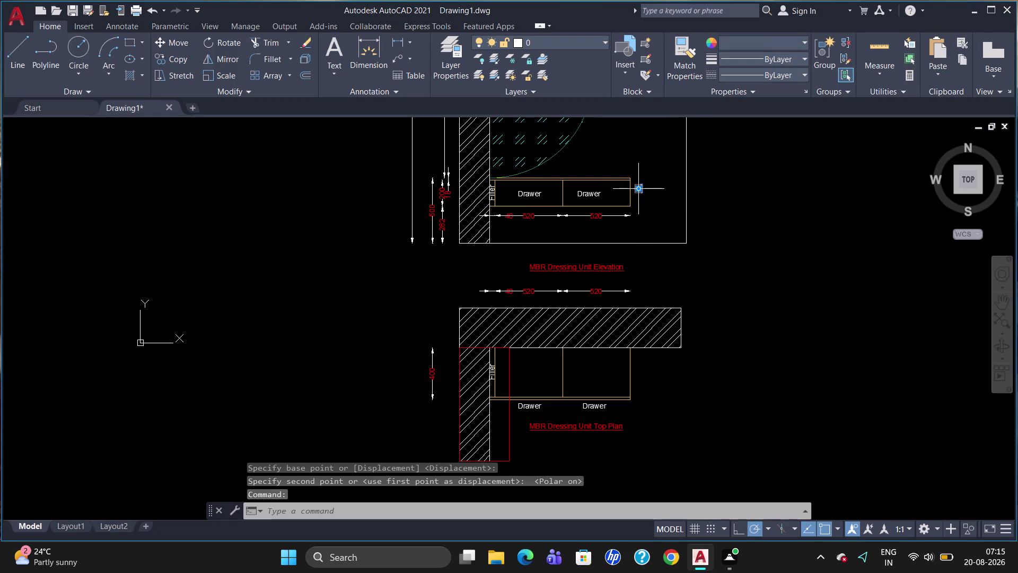
Copy the red level marker to a spot above the drawer unit's top.
text(co)
key(Return)
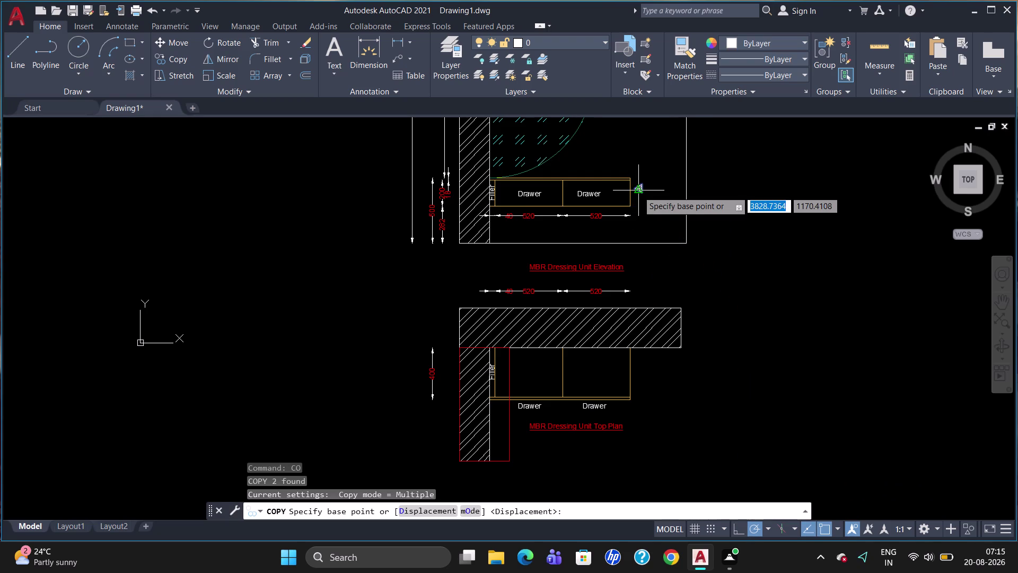
click(642, 188)
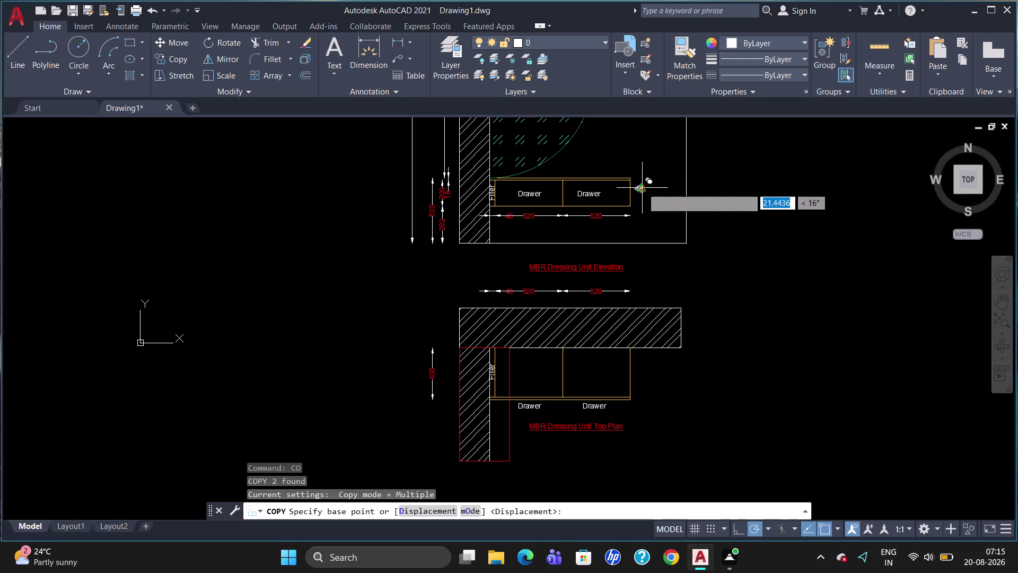
drag(642, 188, 594, 167)
click(594, 168)
key(Escape)
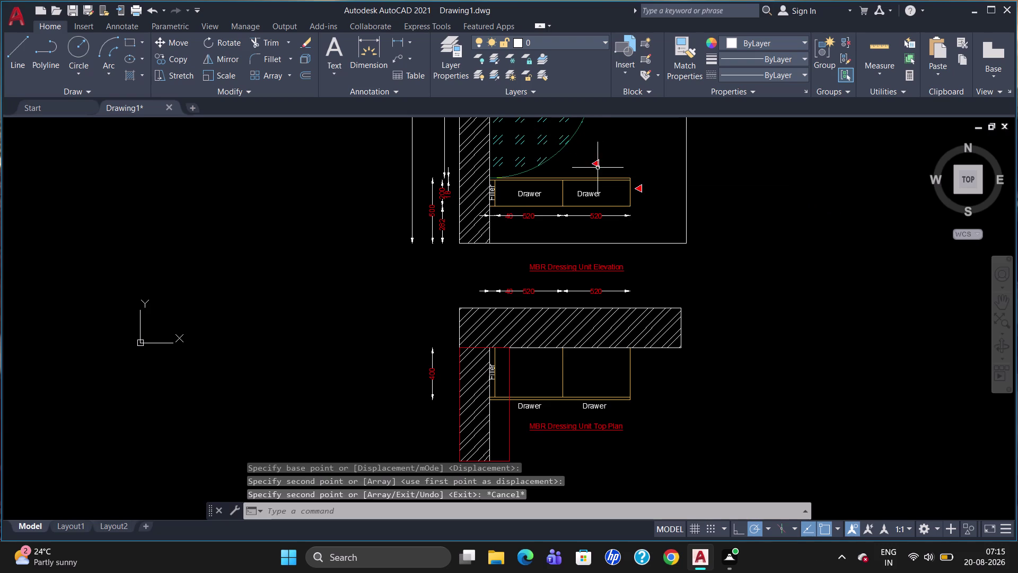
Rotate the copied marker 90° so it points downward.
click(598, 163)
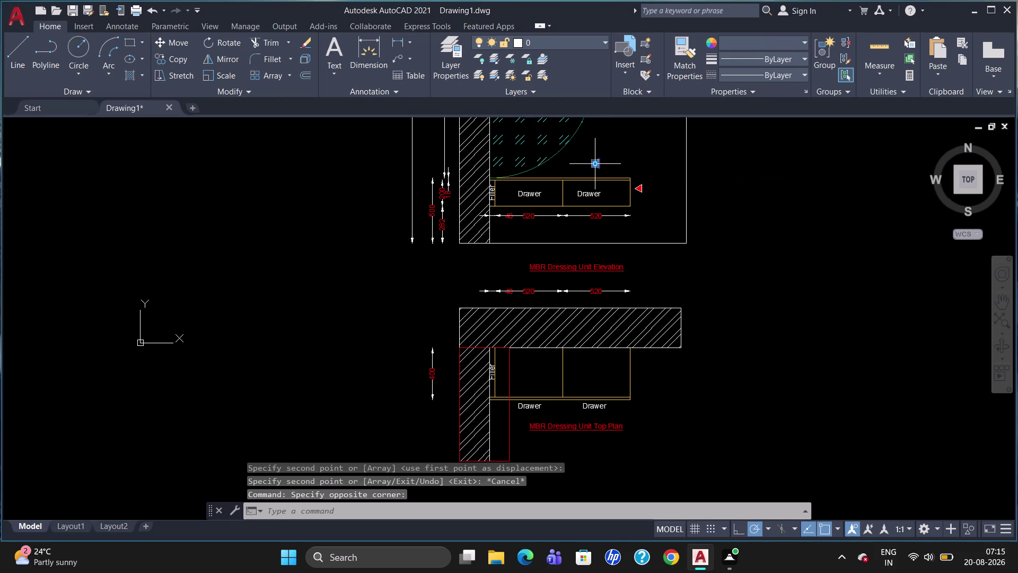
click(597, 163)
key(Escape)
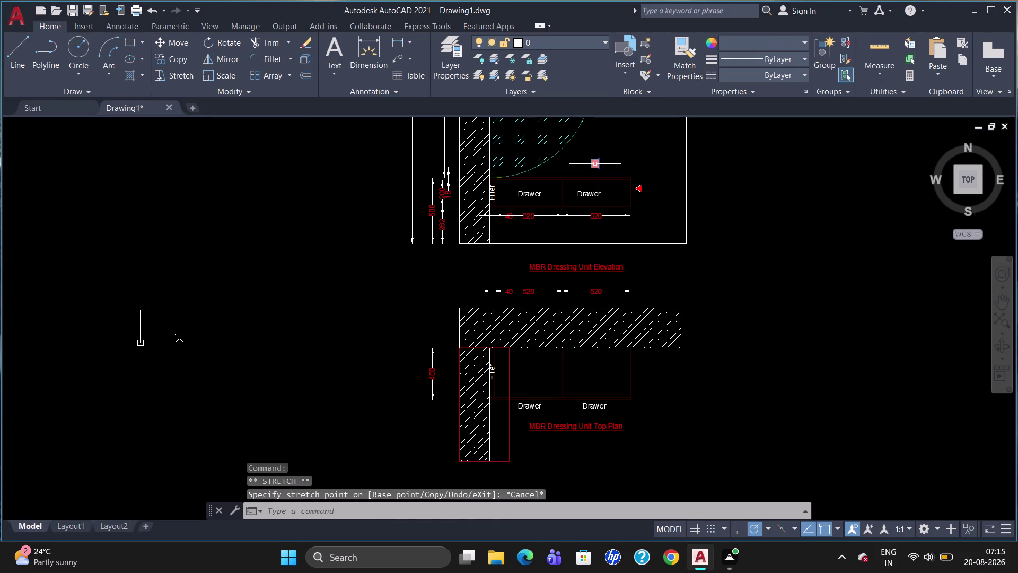
key(Escape)
key(r)
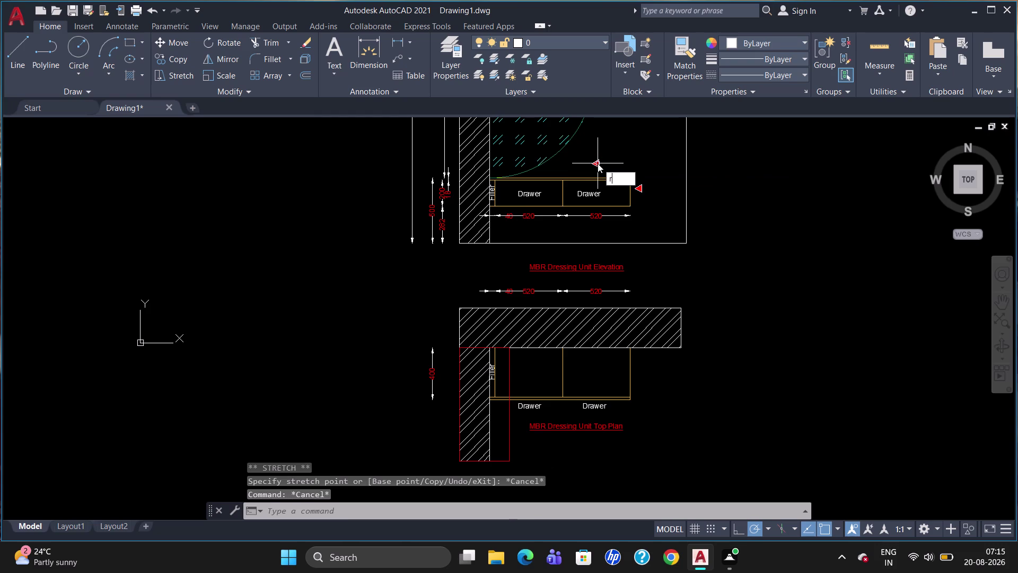
key(o)
key(Return)
click(596, 163)
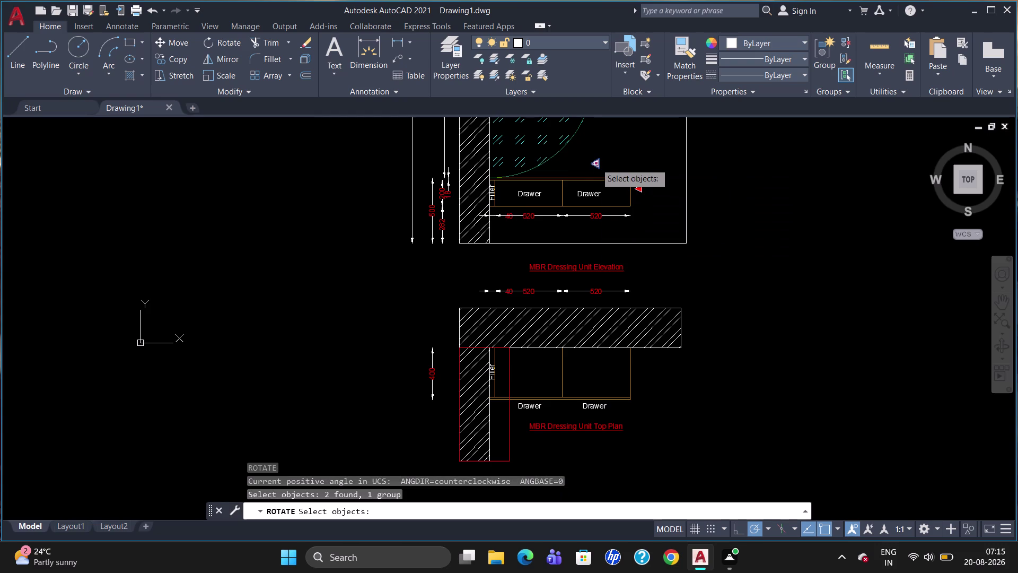
key(Return)
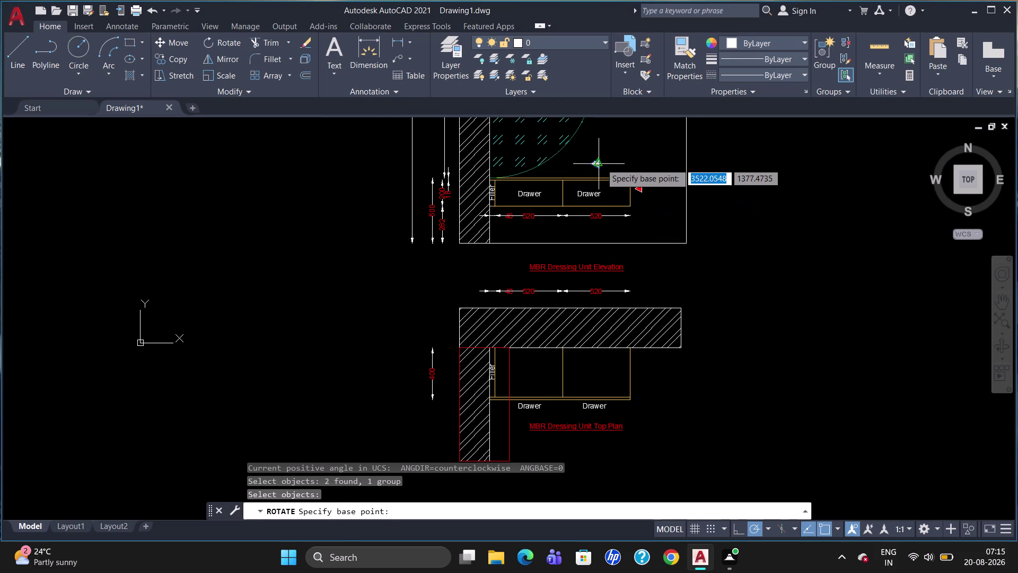
drag(601, 164, 575, 190)
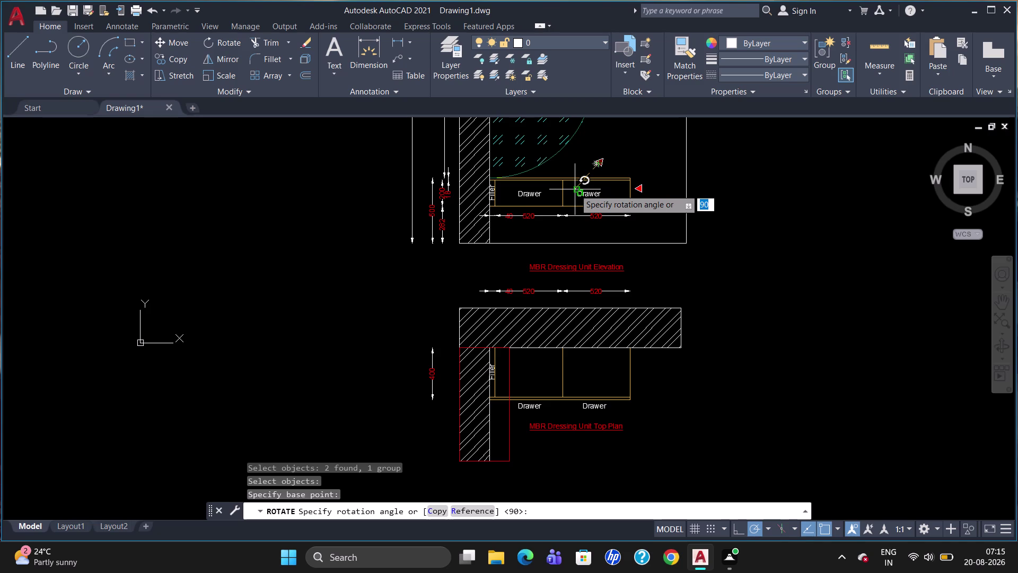
drag(575, 189, 569, 184)
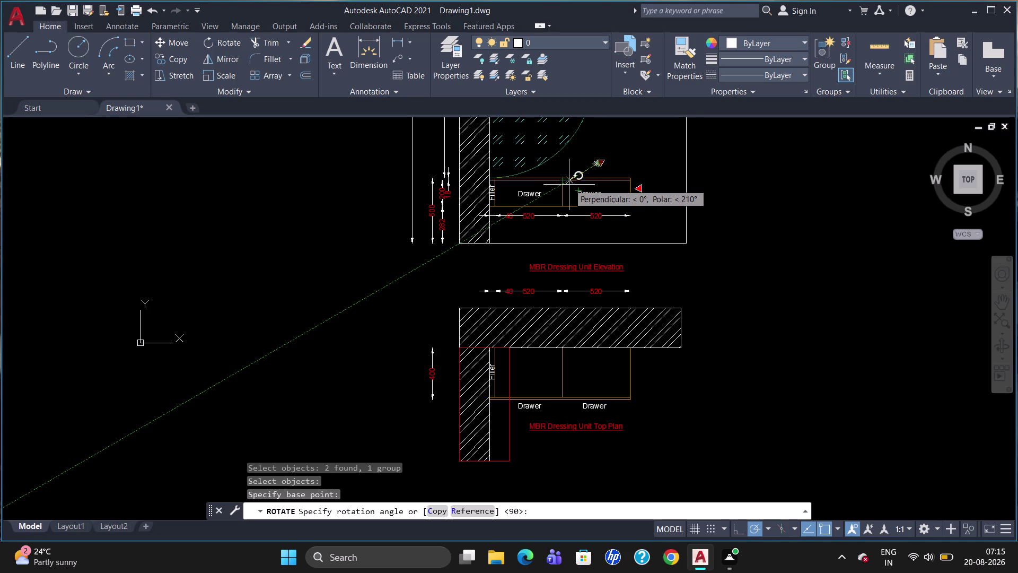
drag(569, 185, 569, 186)
click(570, 186)
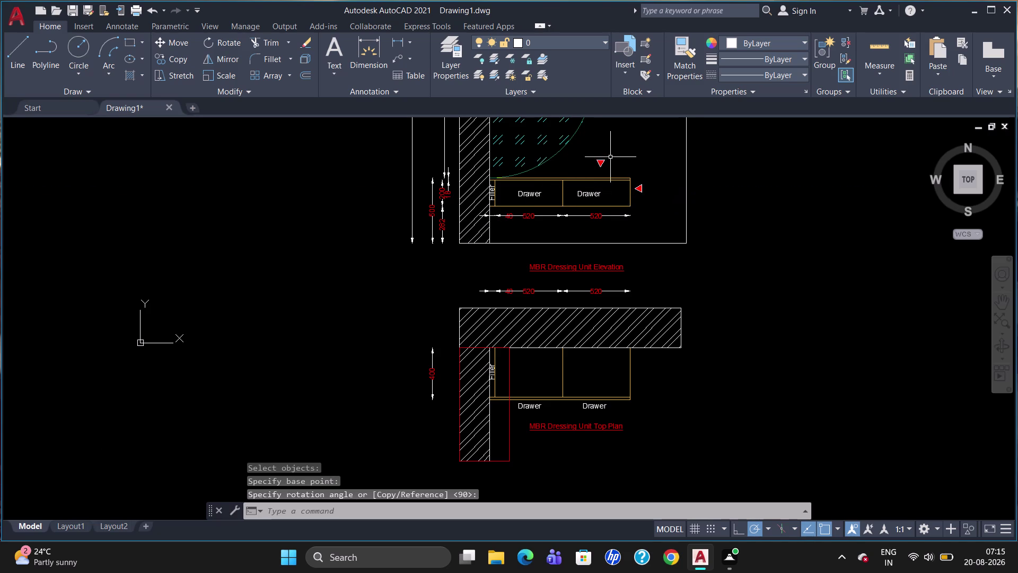
Move the downward-pointing marker by its tip to sit just above the right drawer.
click(601, 163)
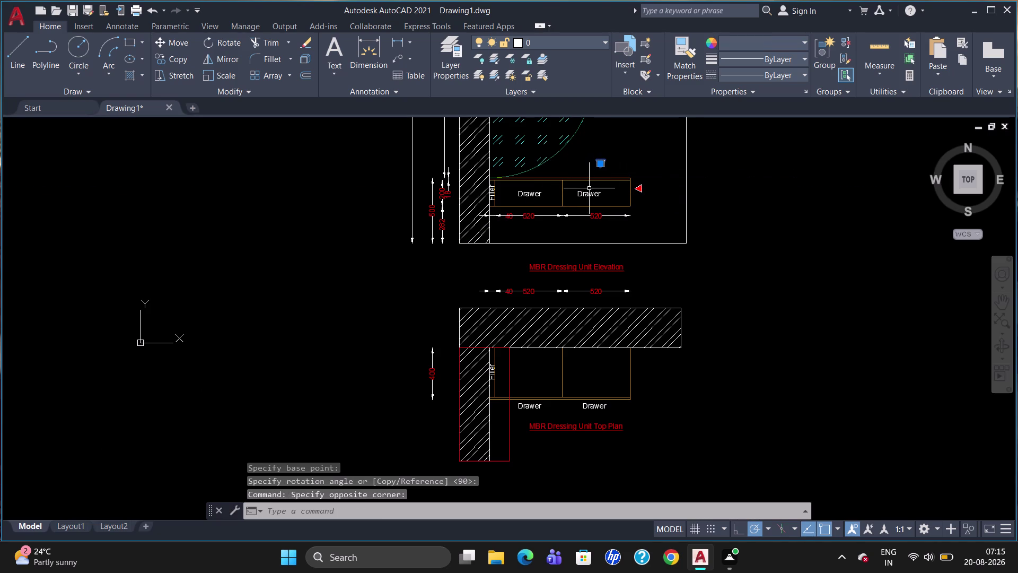
key(m)
key(Return)
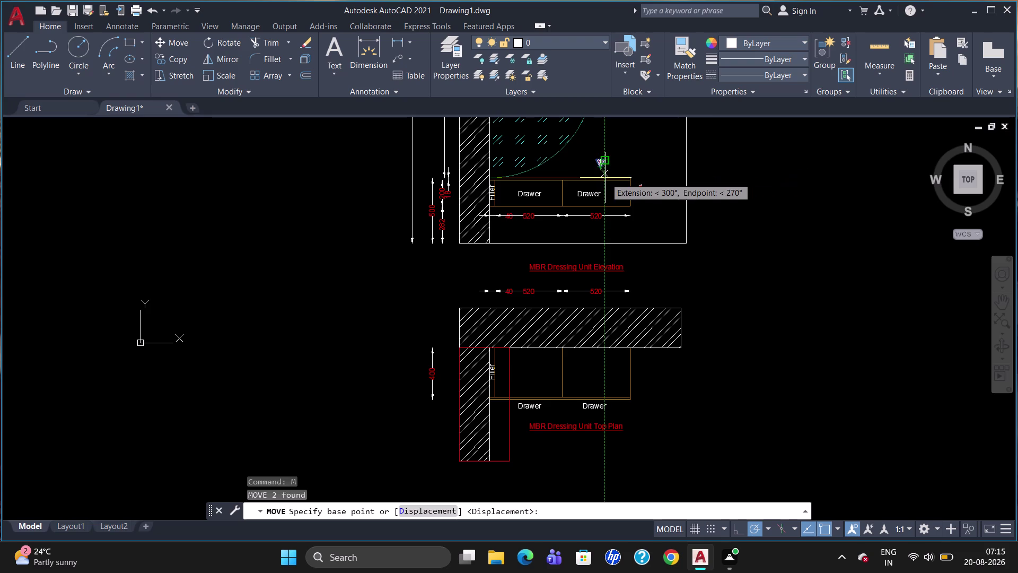
click(602, 177)
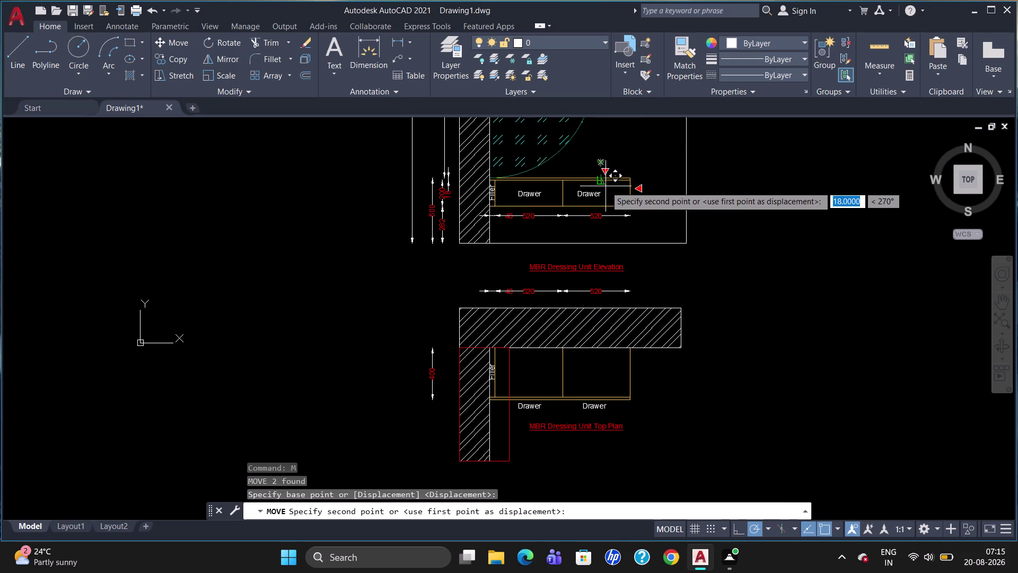
click(606, 186)
key(Escape)
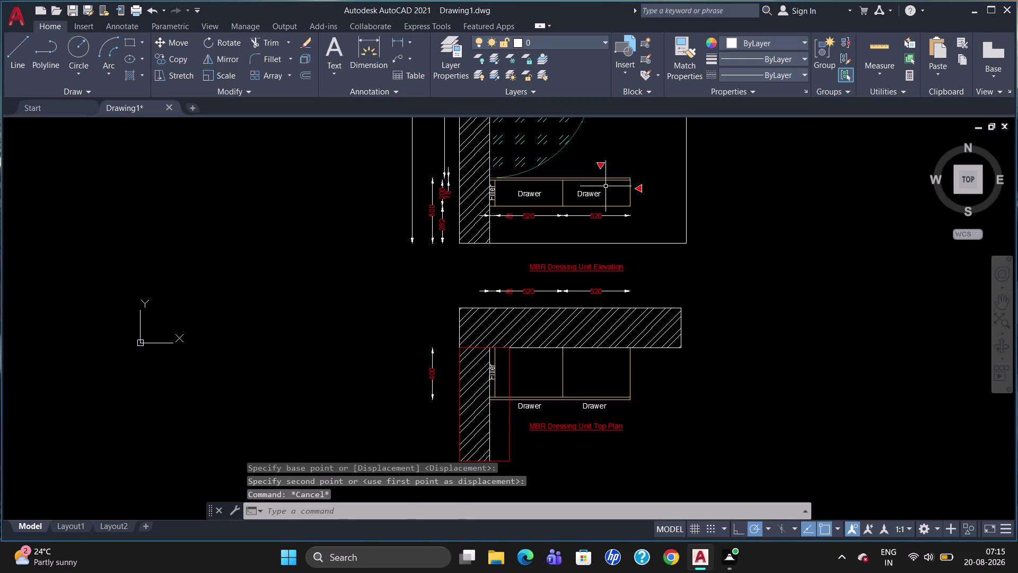
key(t)
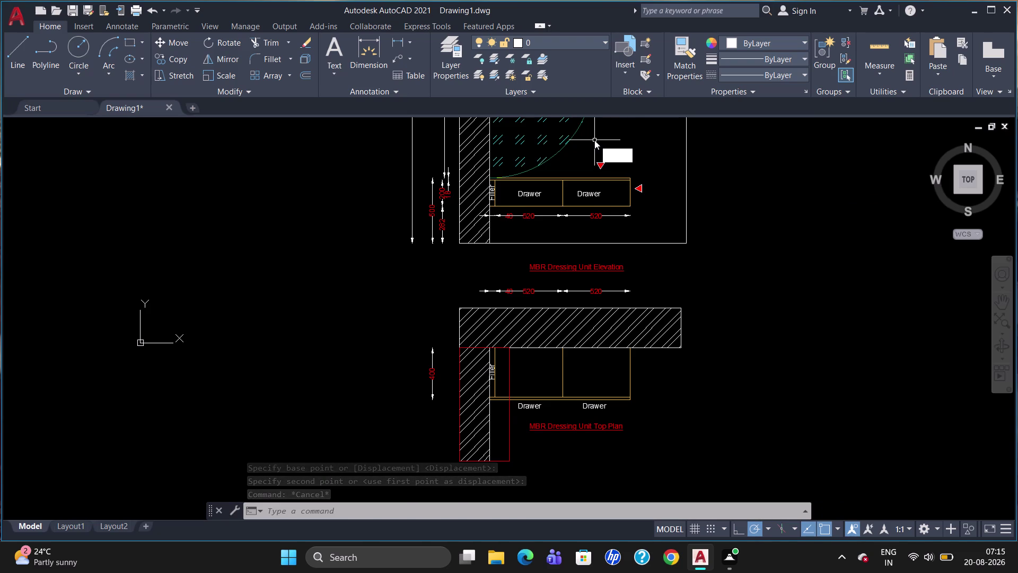
key(Return)
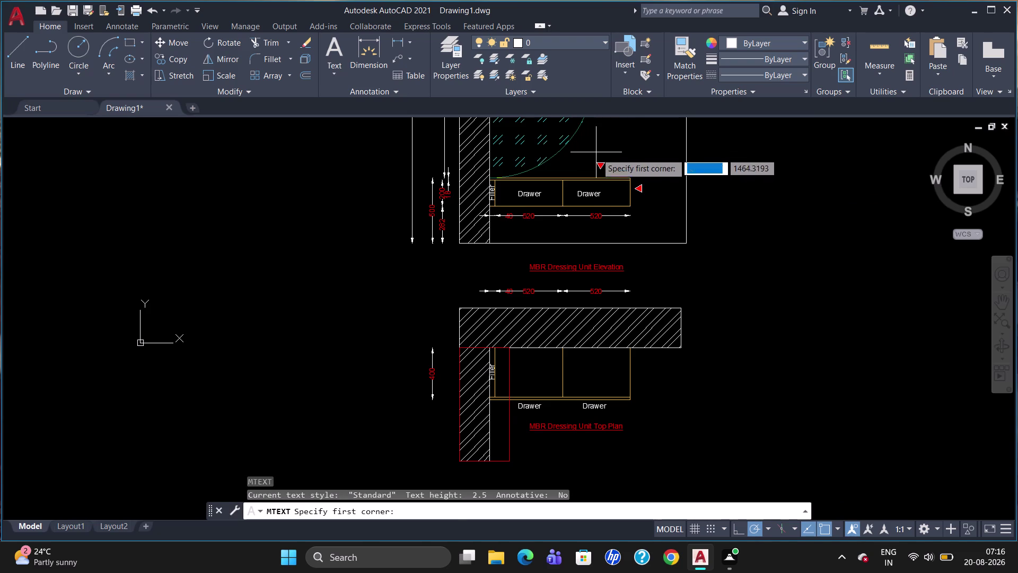
Add a 'VS' text label at height 40 just above the downward marker.
click(597, 155)
drag(596, 155, 615, 160)
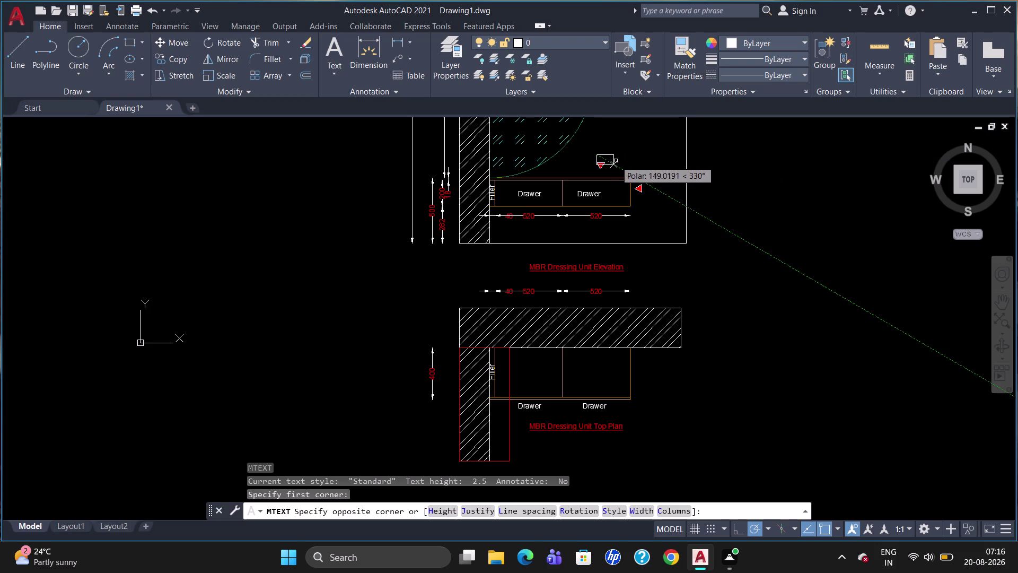
drag(616, 161, 618, 161)
double_click(618, 161)
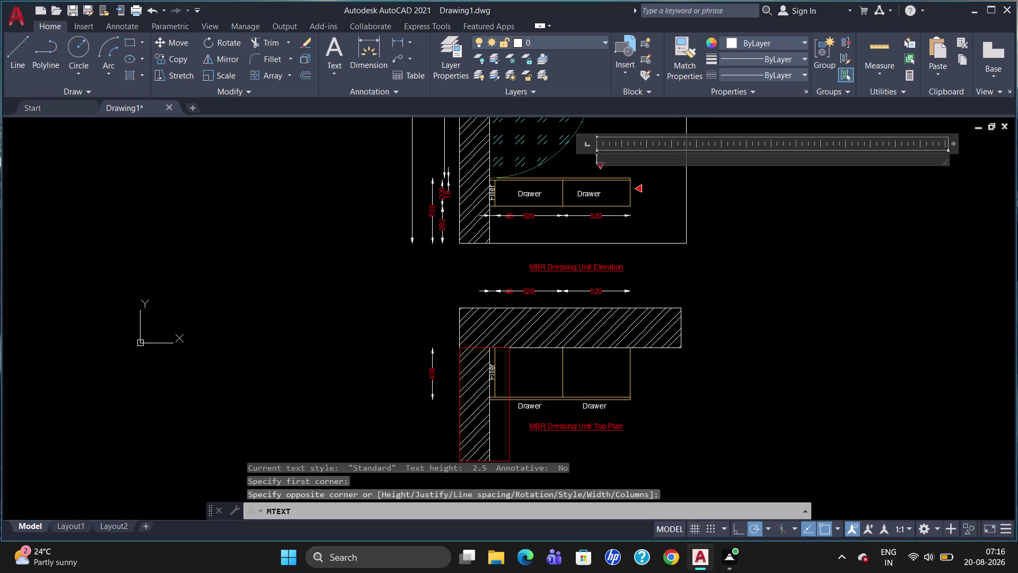
click(166, 51)
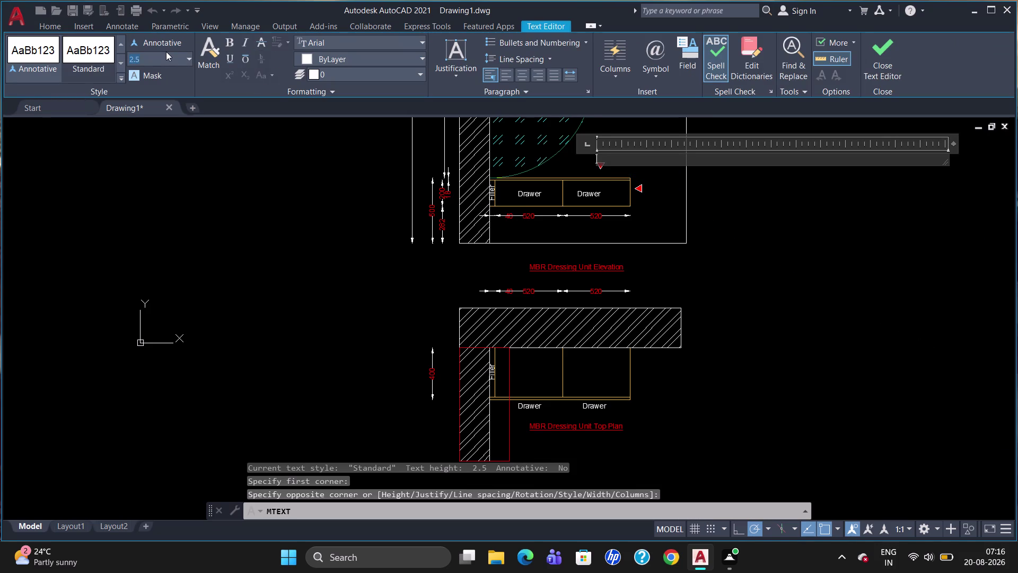
key(BackSpace)
text(4)
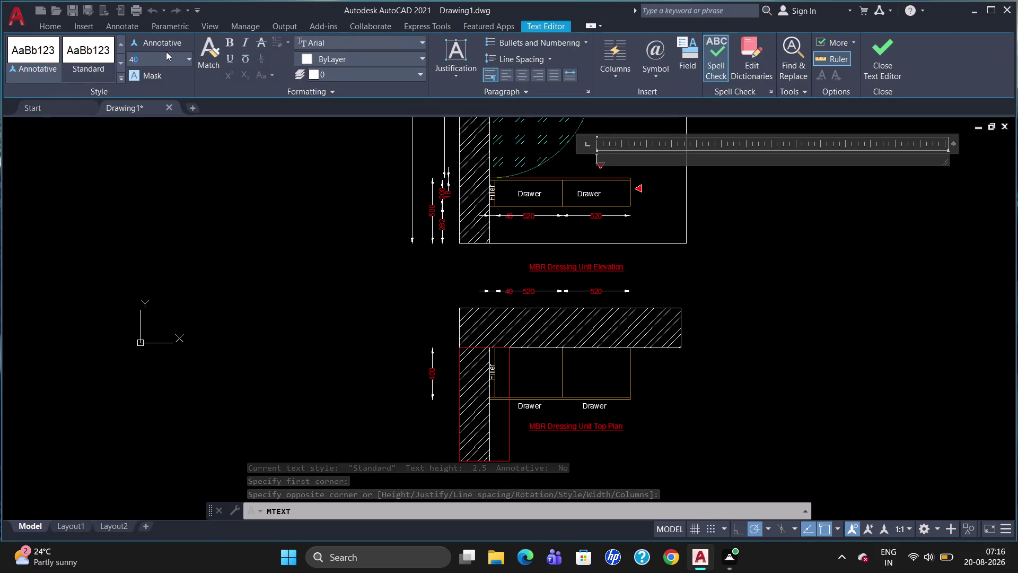
text(0)
key(Return)
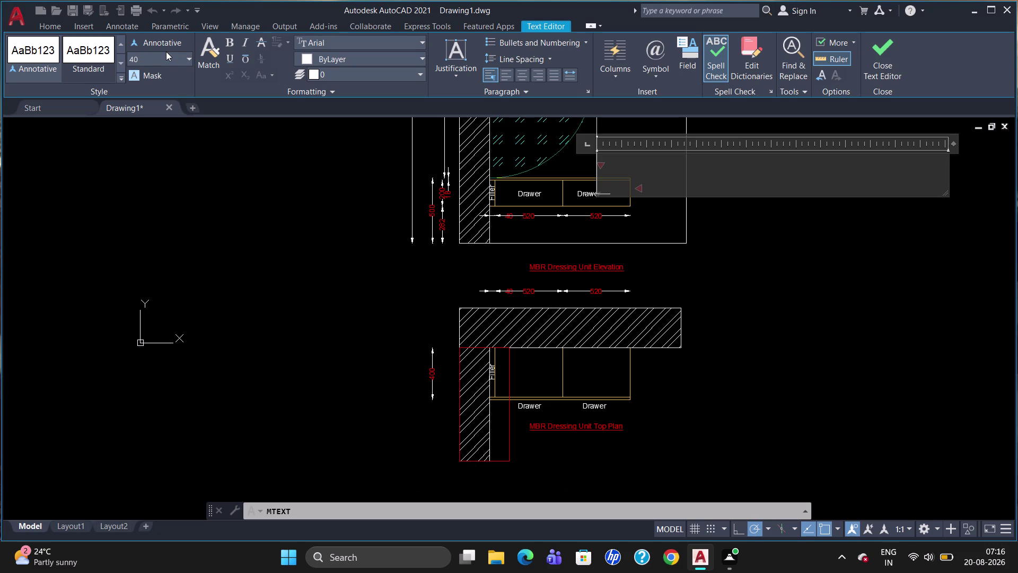
text(VS)
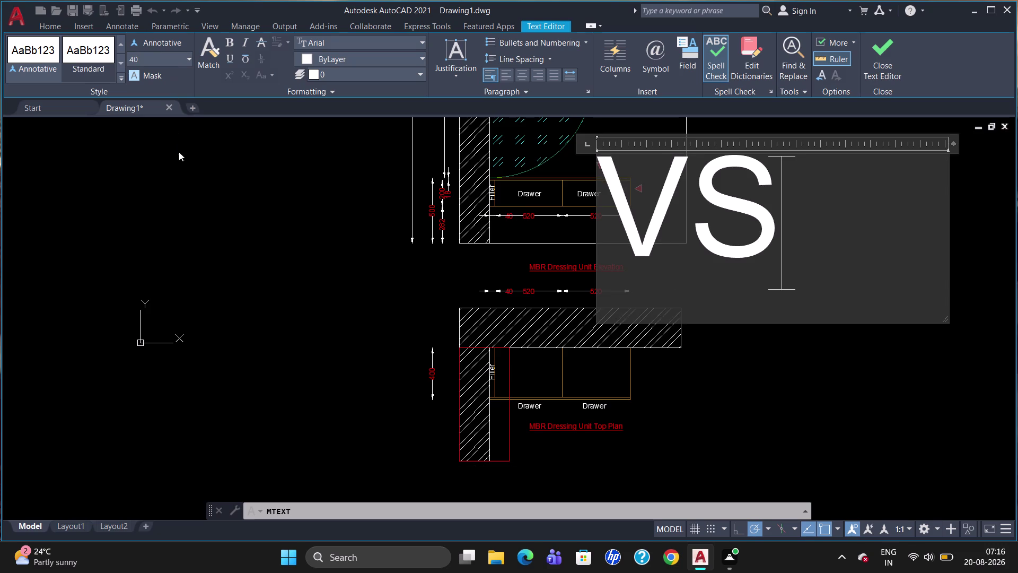
click(363, 310)
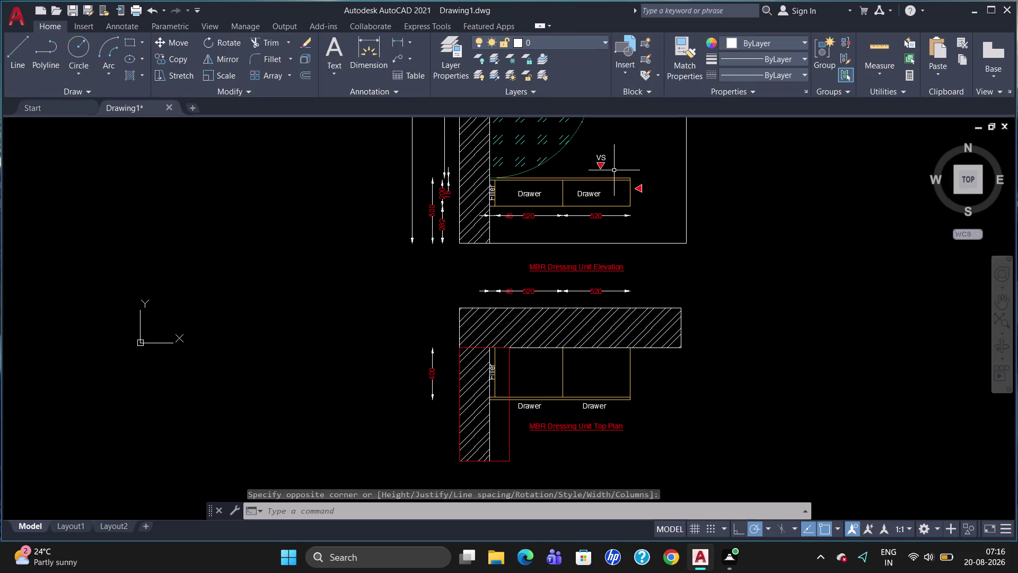
Copy the 'VS' label beside the other red level marker.
text(CO)
key(Return)
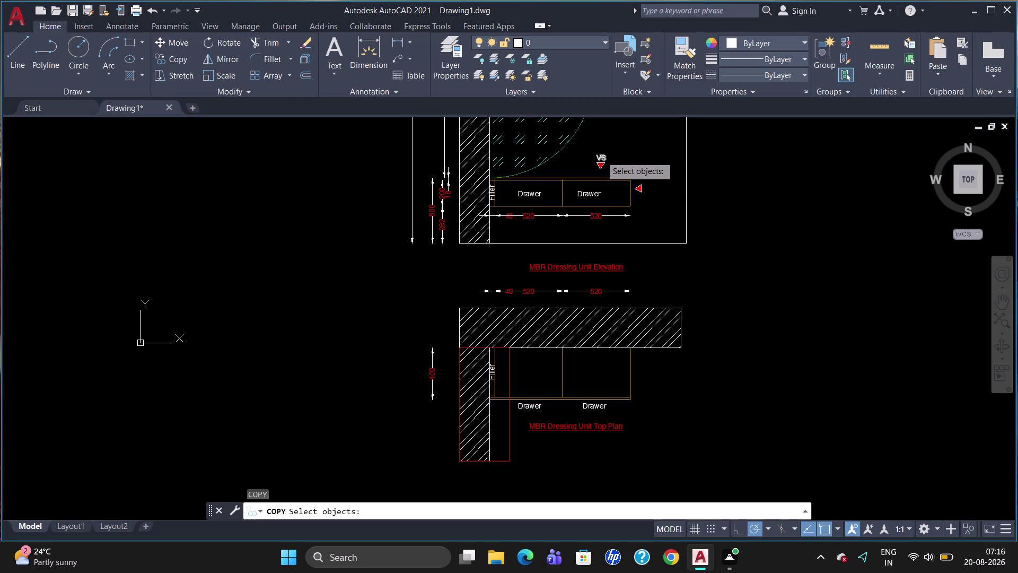
click(601, 156)
key(Return)
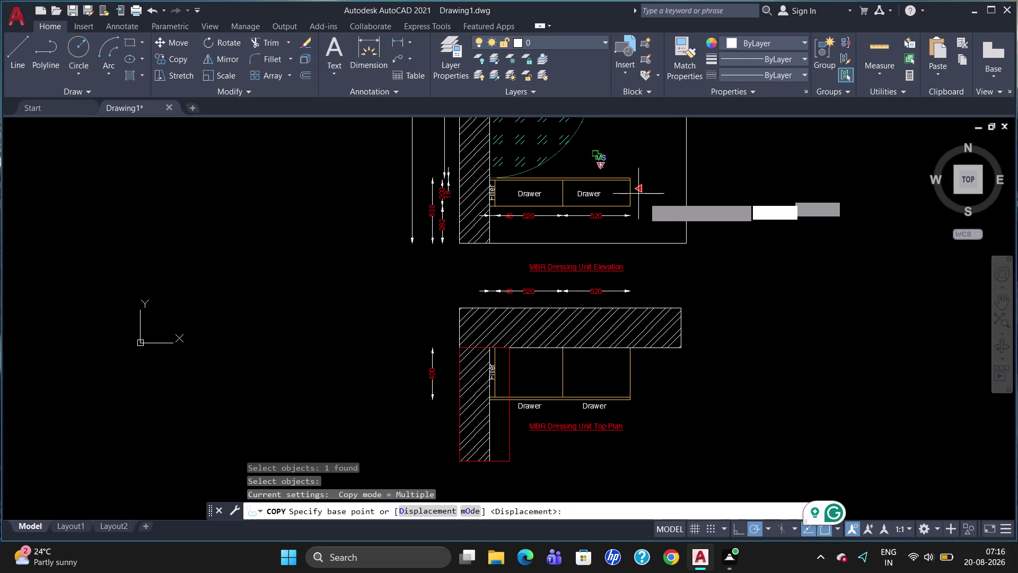
click(597, 157)
drag(597, 156, 608, 161)
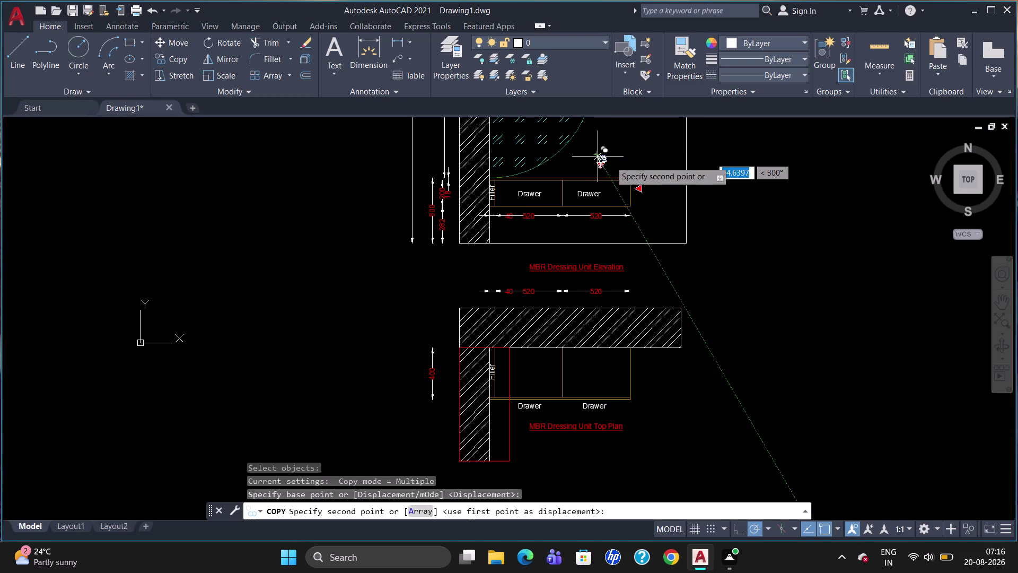
drag(609, 161, 650, 182)
click(651, 182)
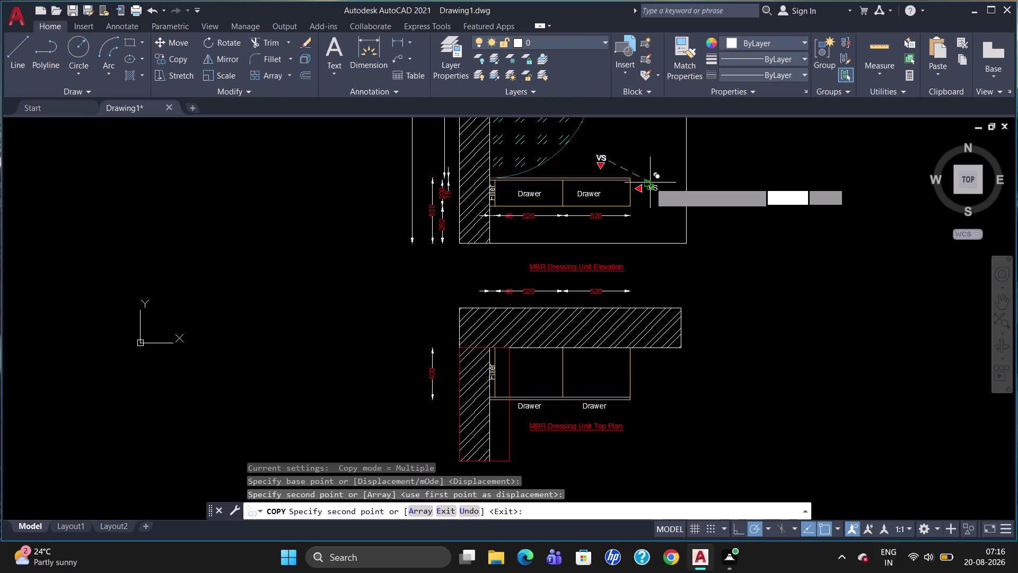
key(Escape)
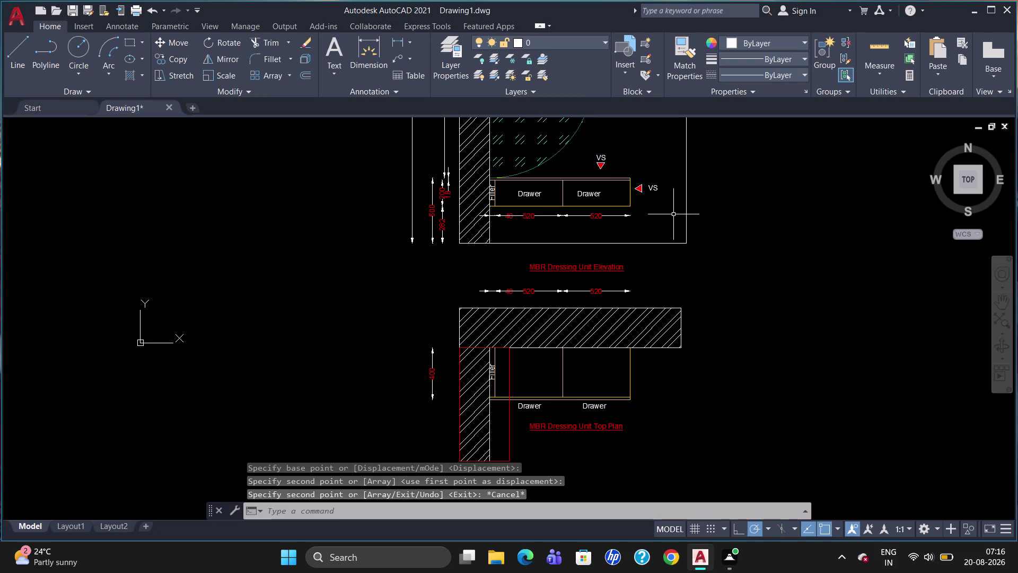
scroll(down, 3)
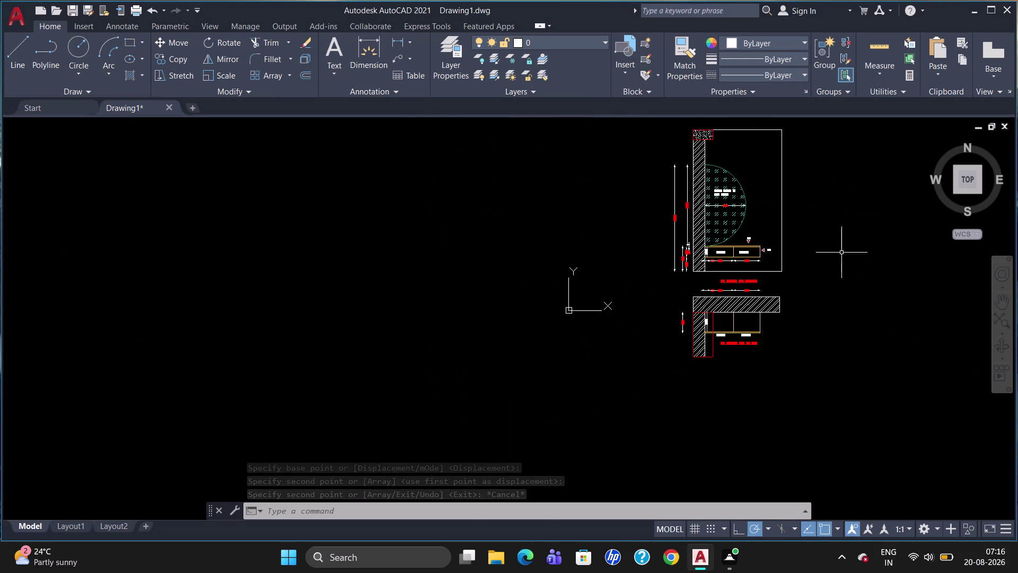
scroll(up, 3)
scroll(down, 3)
scroll(up, 3)
scroll(down, 3)
scroll(up, 3)
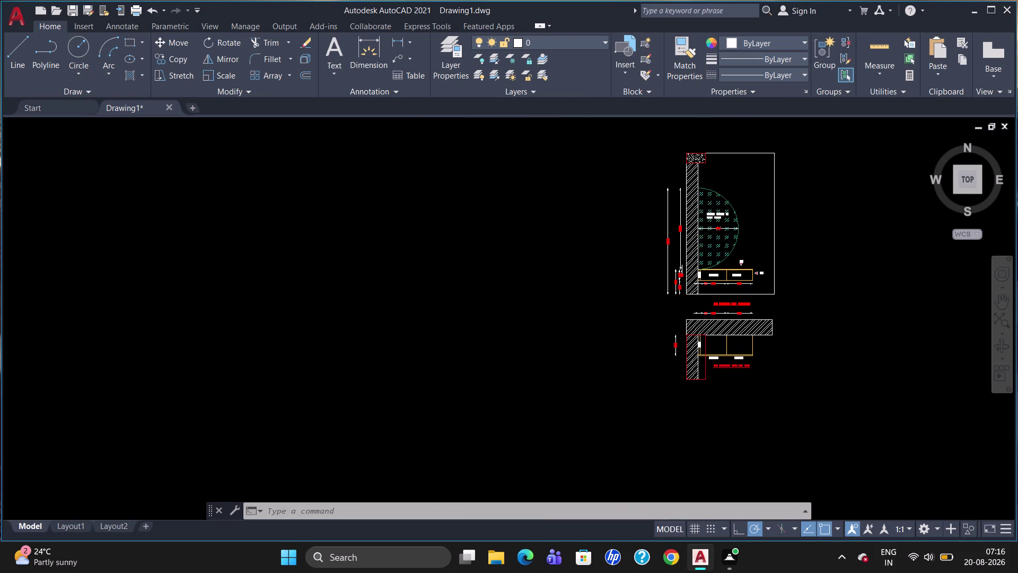
scroll(down, 3)
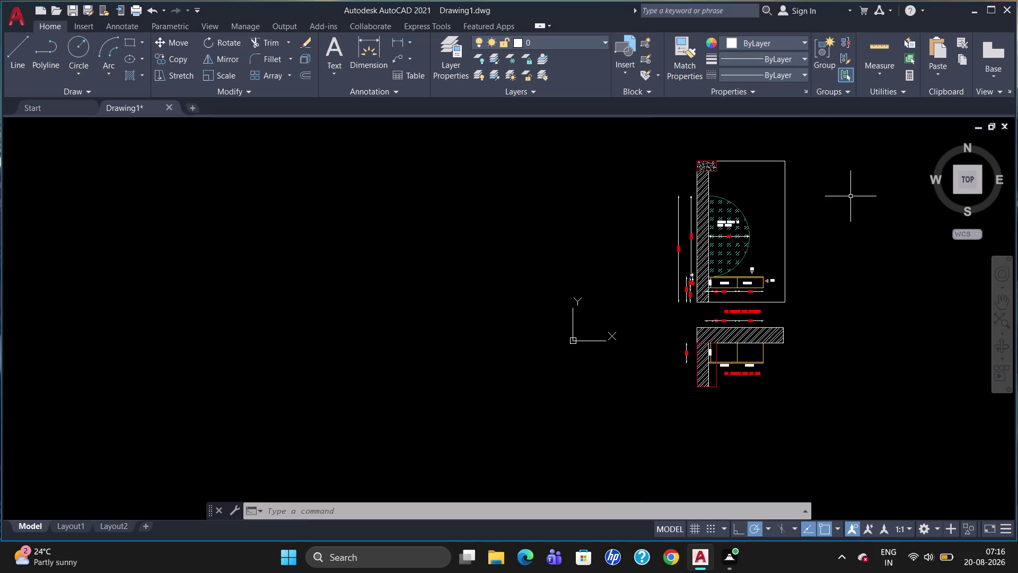
scroll(up, 3)
scroll(up, 3)
scroll(up, 3)
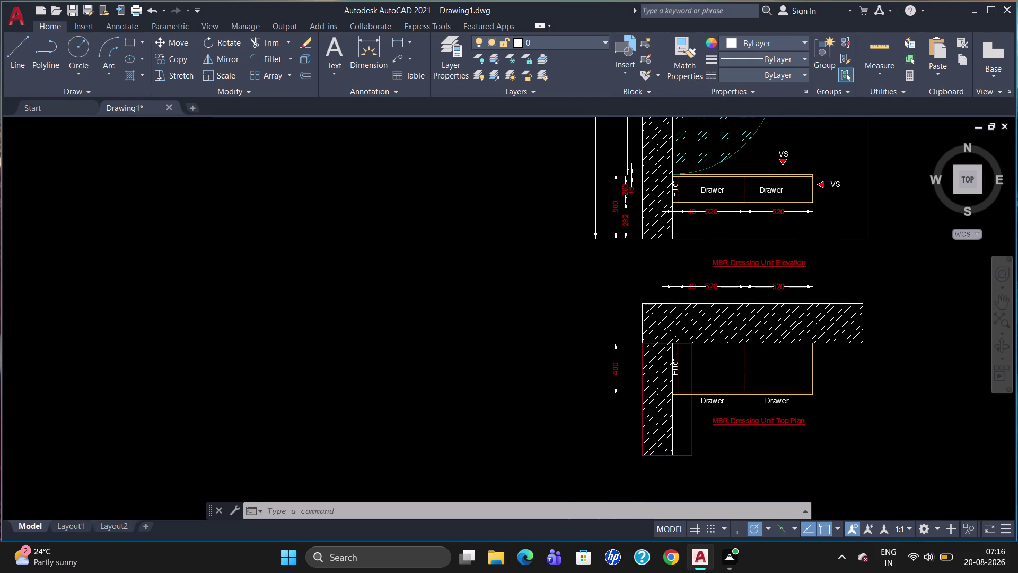
scroll(up, 3)
Break the filler line at a point and put its upper piece on Layer1.
text(BE)
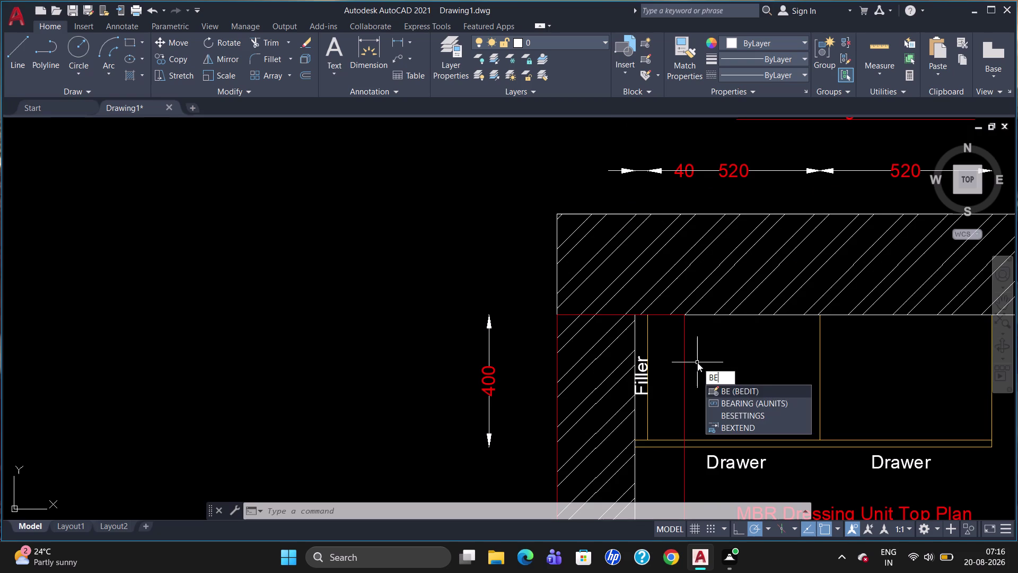
key(BackSpace)
key(r)
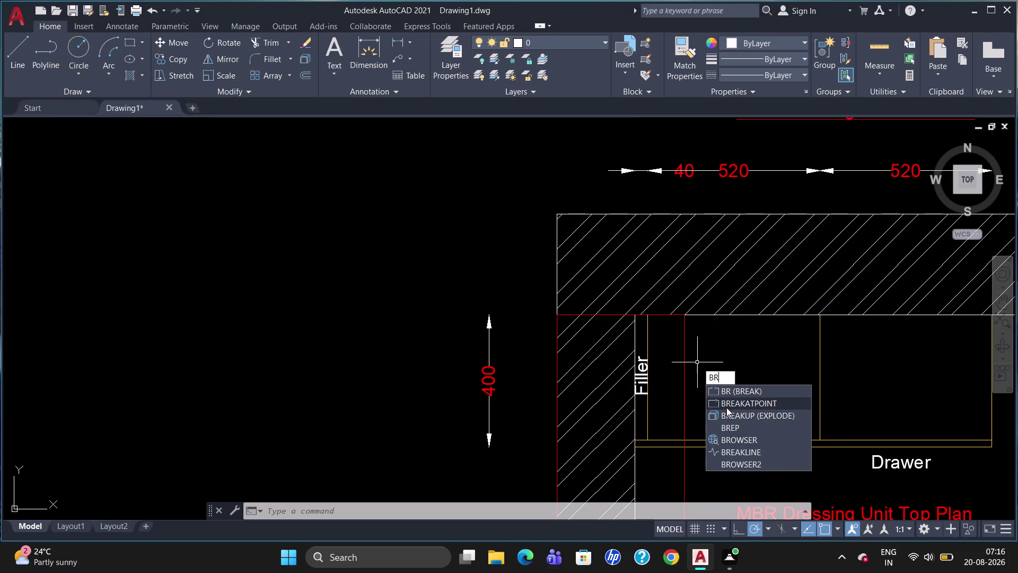
click(725, 400)
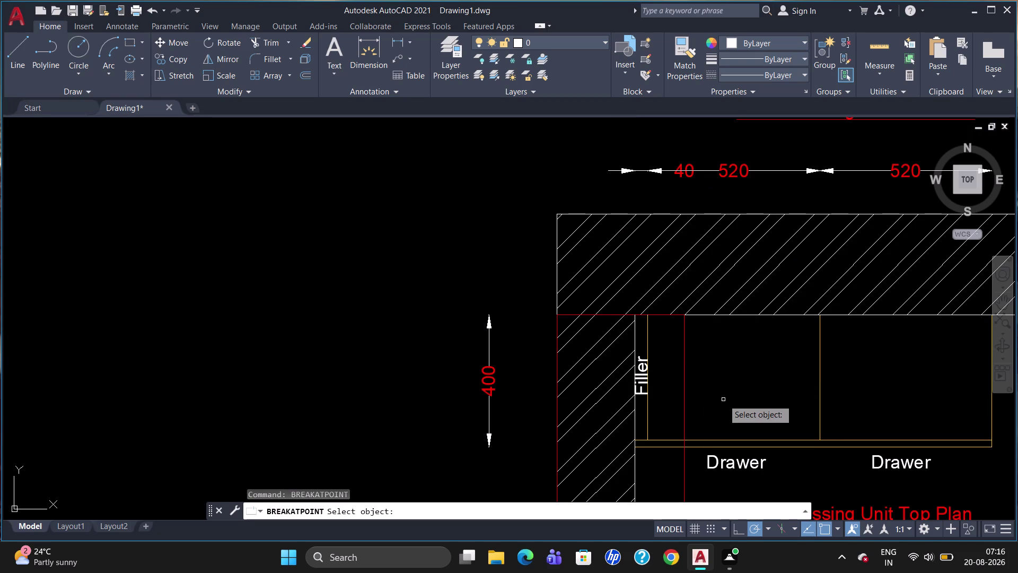
click(635, 405)
click(632, 439)
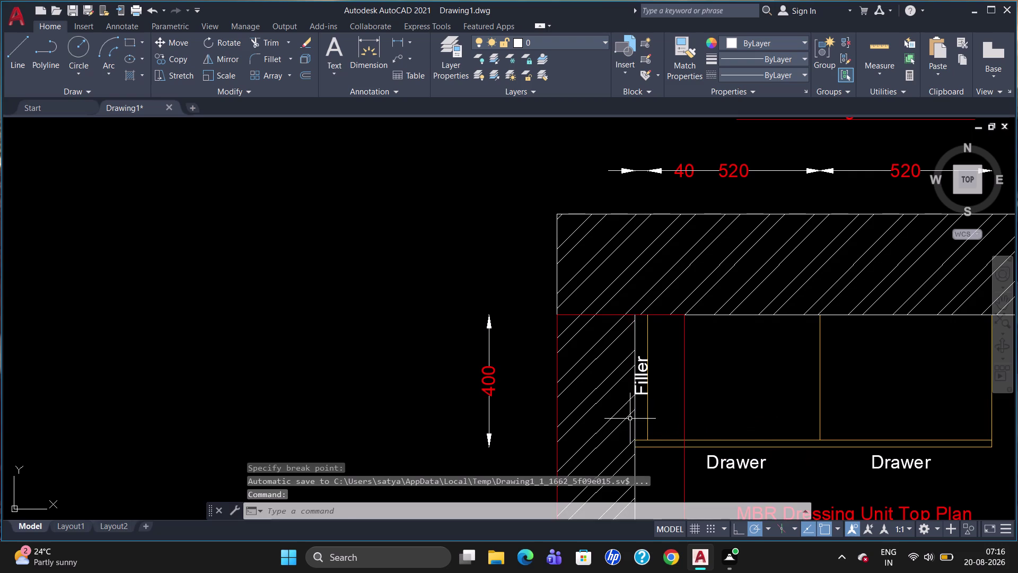
click(634, 413)
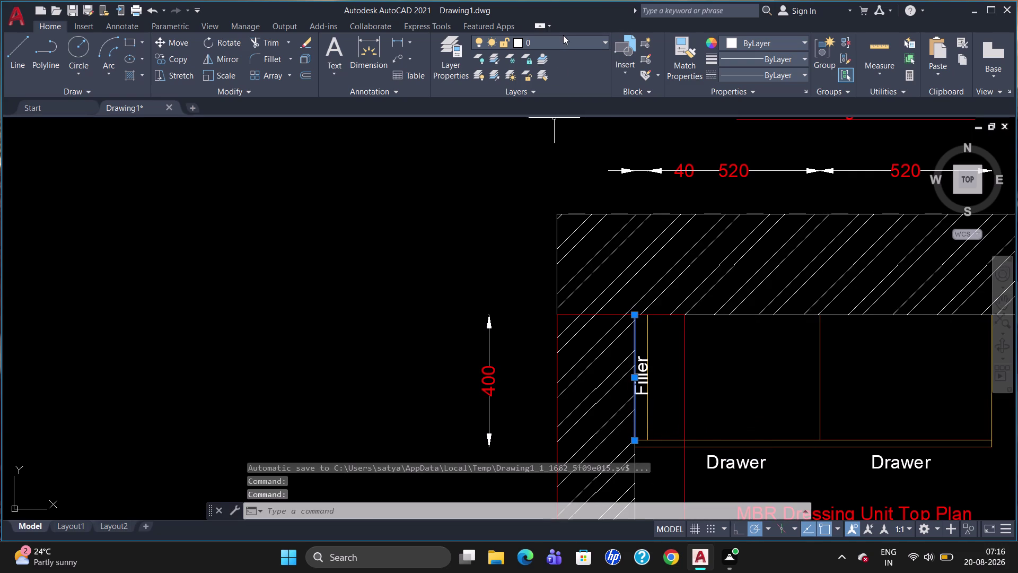
click(563, 35)
click(563, 85)
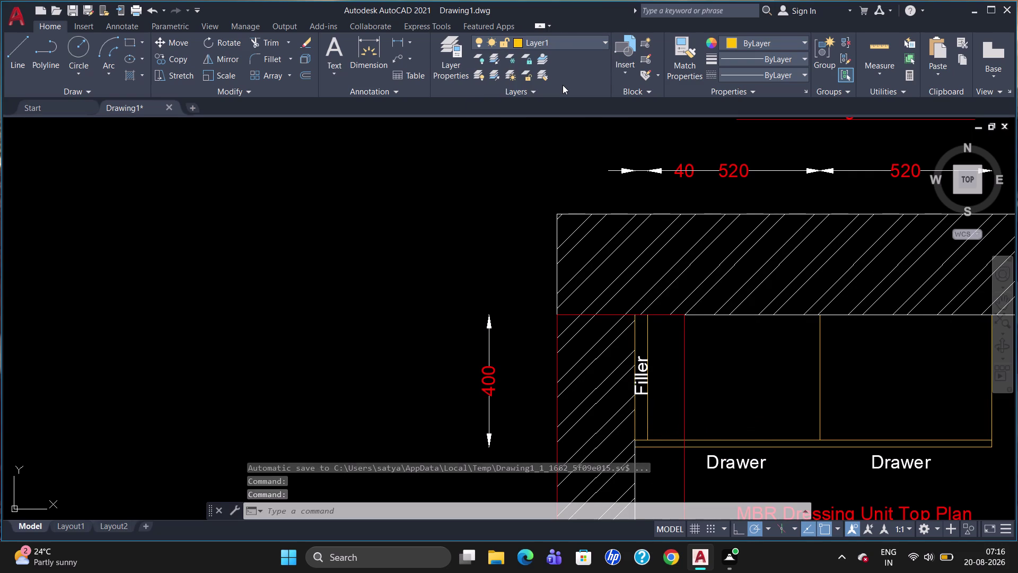
key(Escape)
scroll(down, 3)
scroll(up, 3)
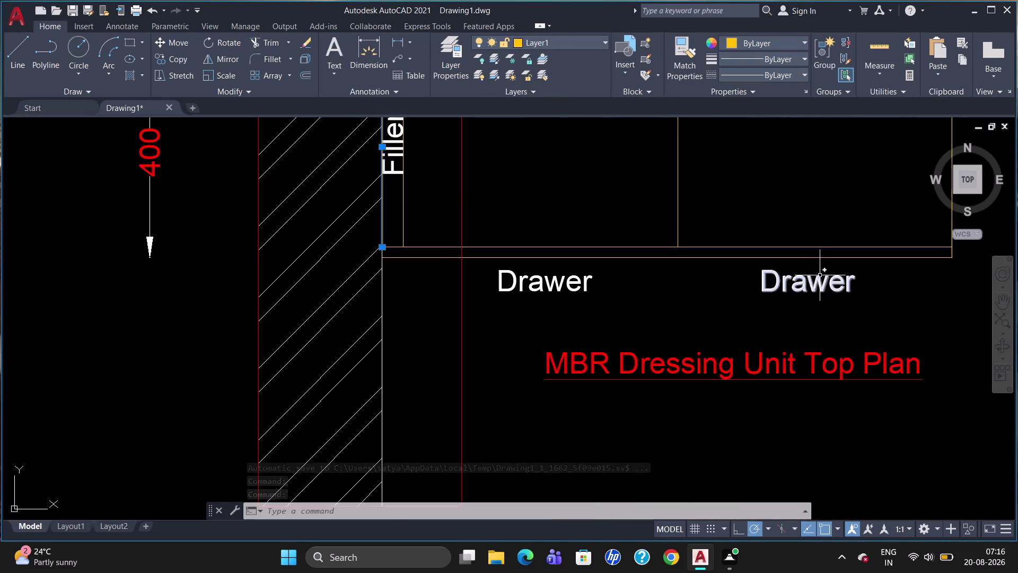
scroll(down, 3)
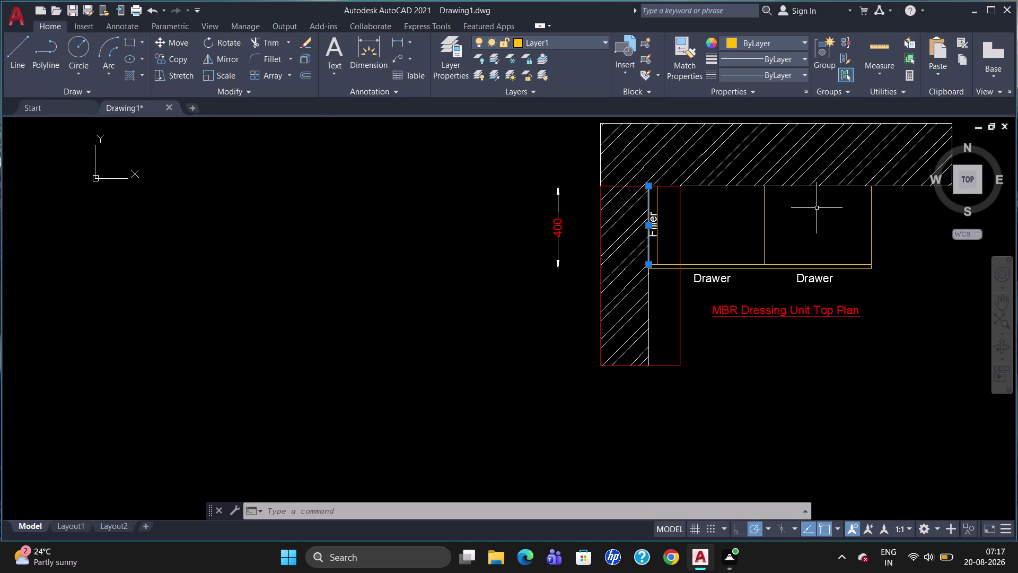
Split the plan's top edge at the filler and unit's right end; put the piece above the unit on Layer1.
key(b)
key(r)
click(831, 250)
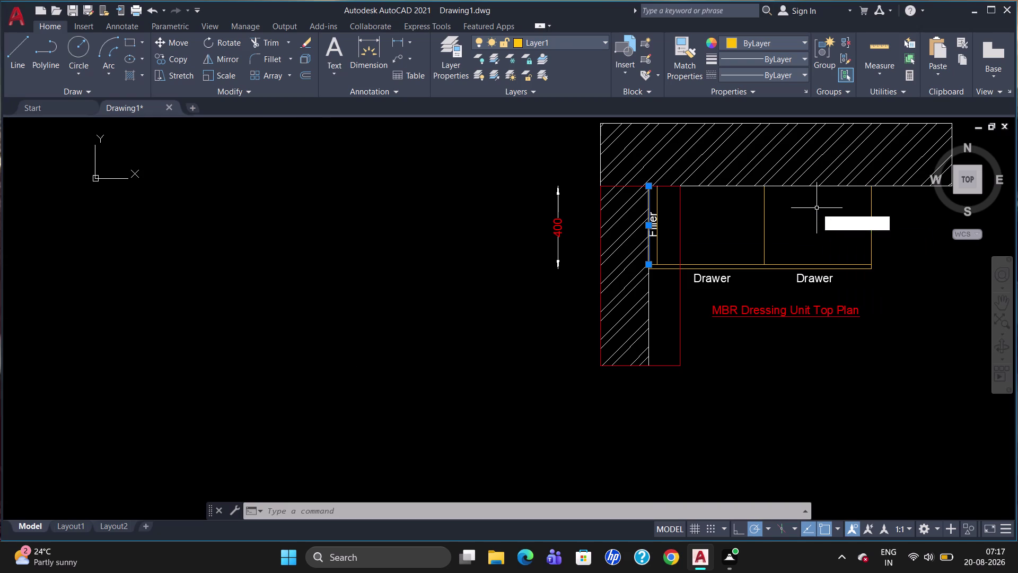
click(832, 186)
click(832, 187)
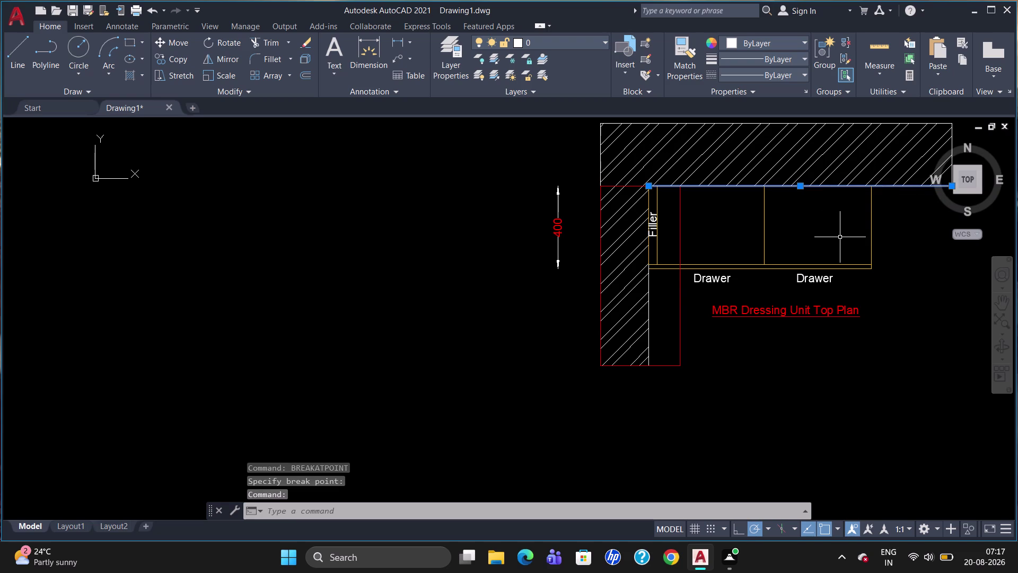
key(Return)
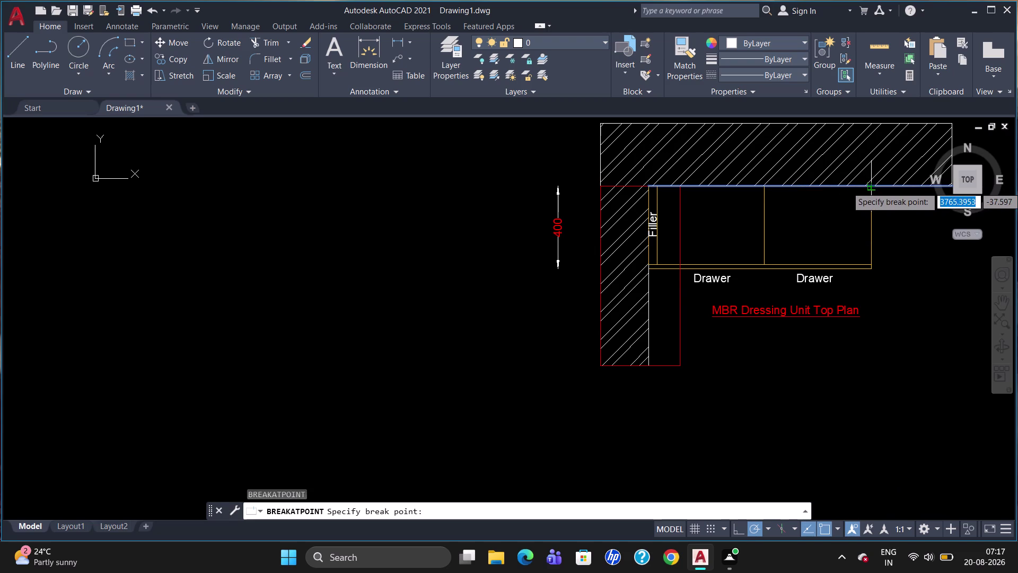
click(871, 187)
click(855, 187)
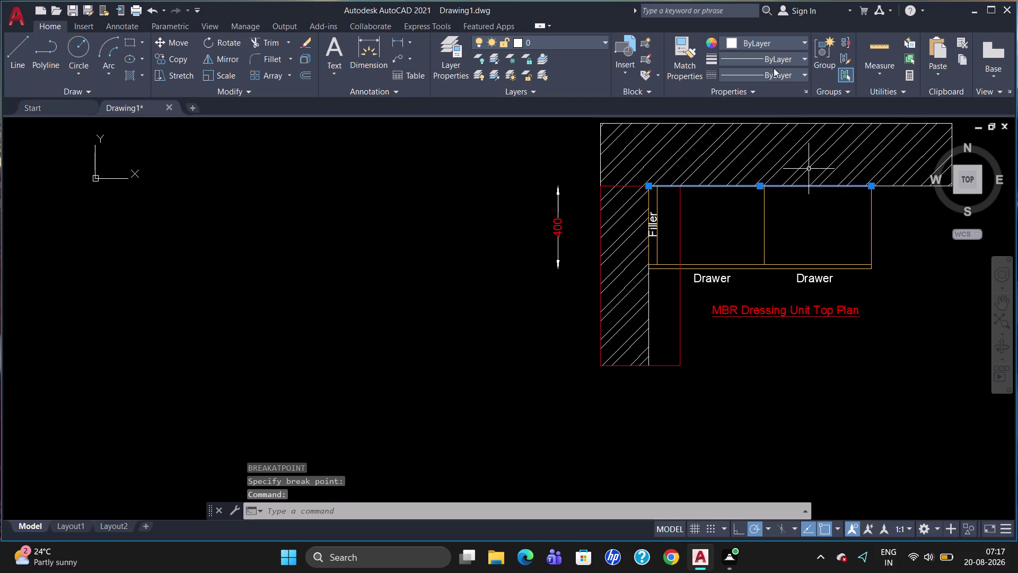
click(591, 44)
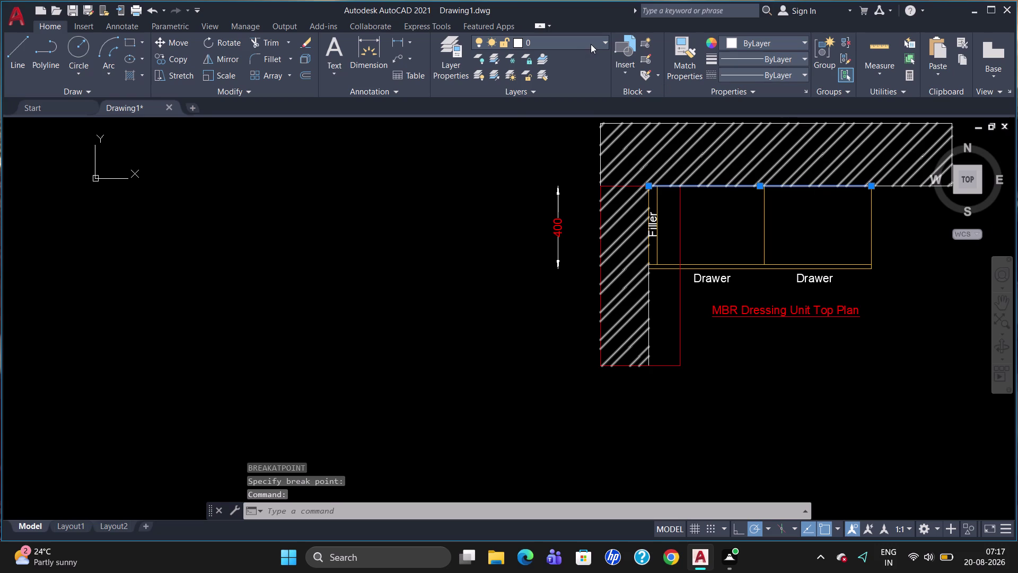
click(582, 88)
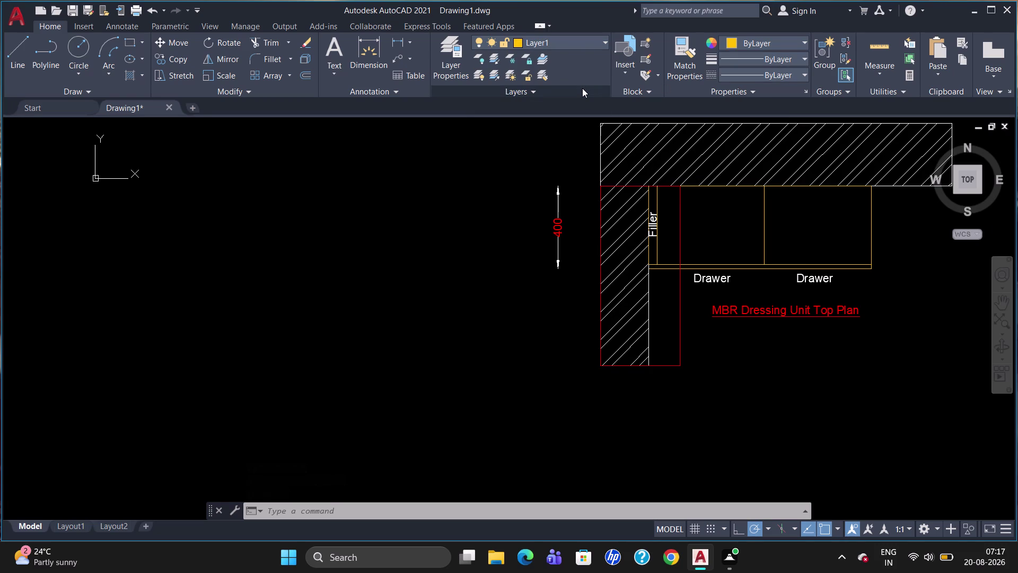
key(Escape)
key(Escape)
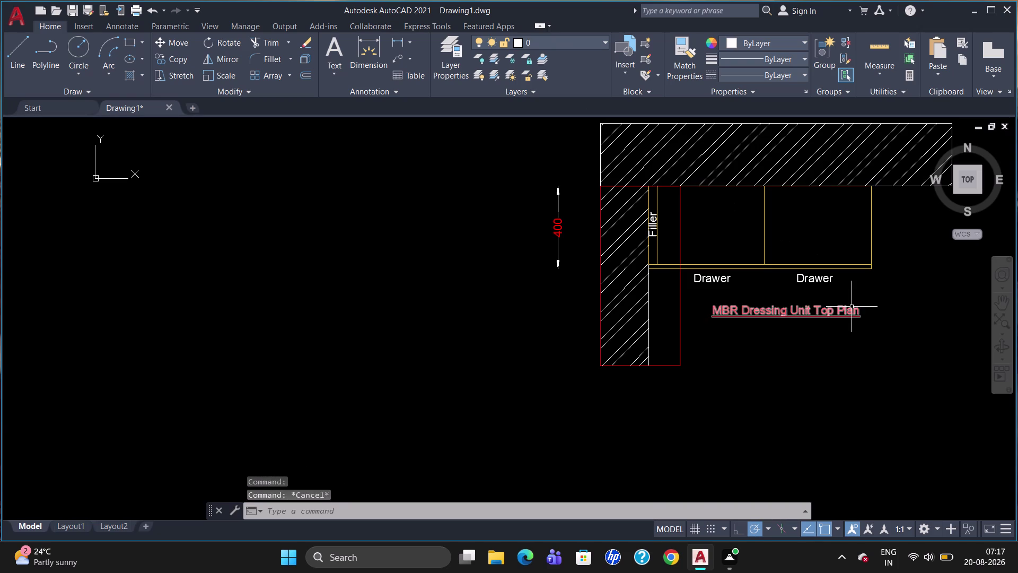
Zoom out to show the whole dressing-unit drawing and start saving it.
scroll(down, 3)
scroll(up, 3)
scroll(down, 3)
scroll(up, 3)
scroll(down, 3)
scroll(up, 3)
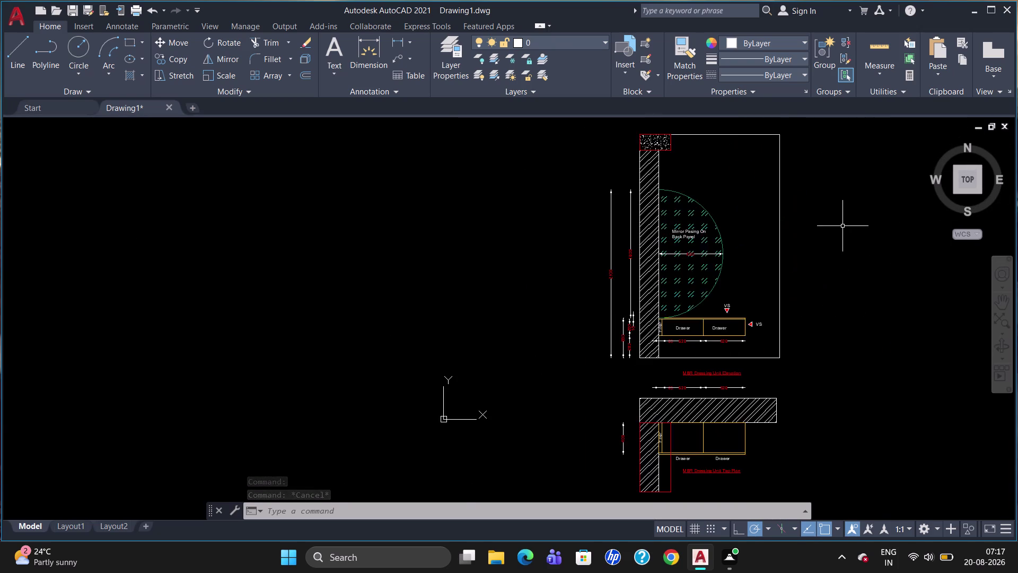
scroll(down, 3)
key(ctrl+s)
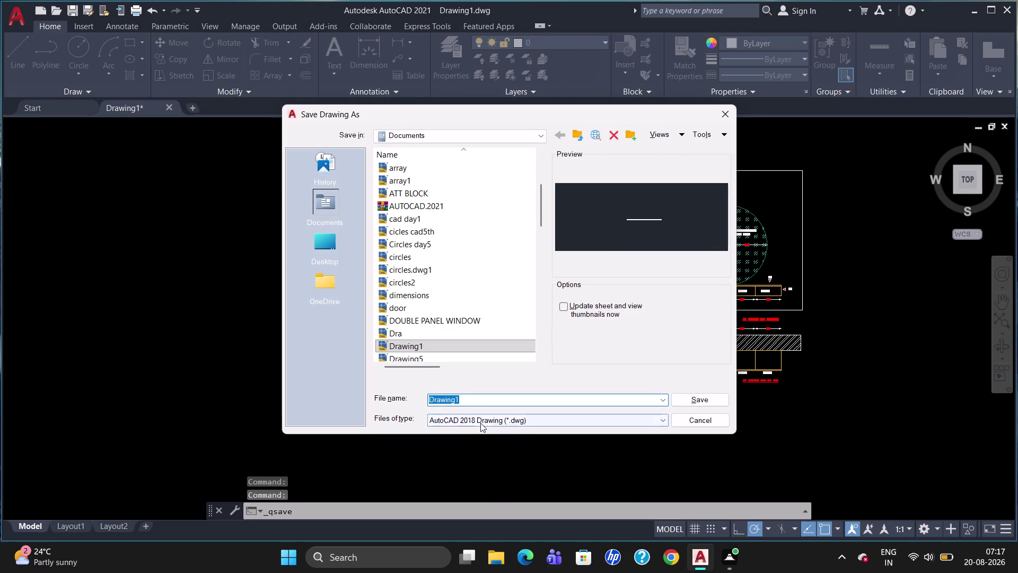
Save the drawing as AutoCAD 2018 format under the name 'MBR Dressing Unit Elevation'.
click(480, 423)
click(527, 432)
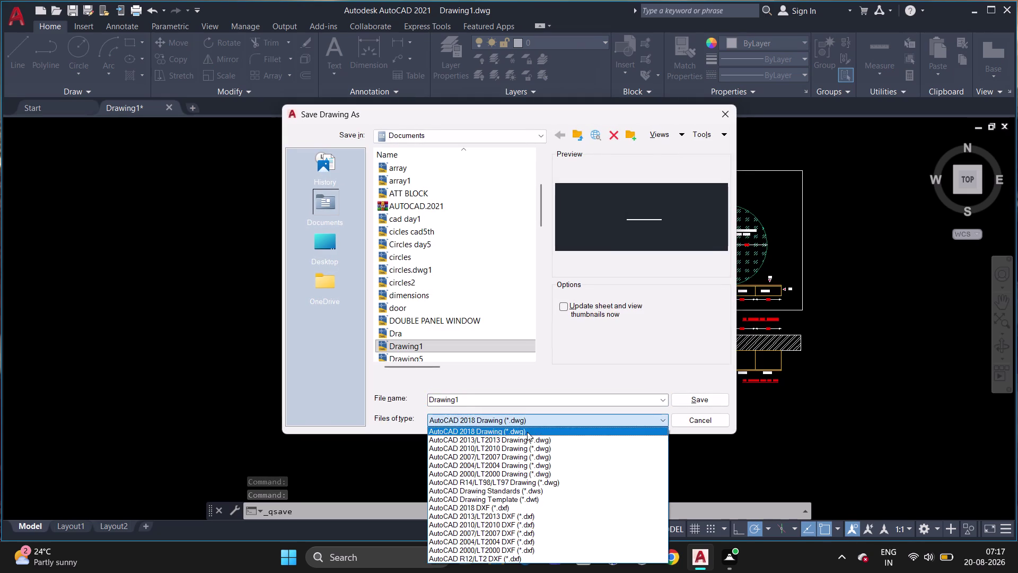
key(Left)
key(Left)
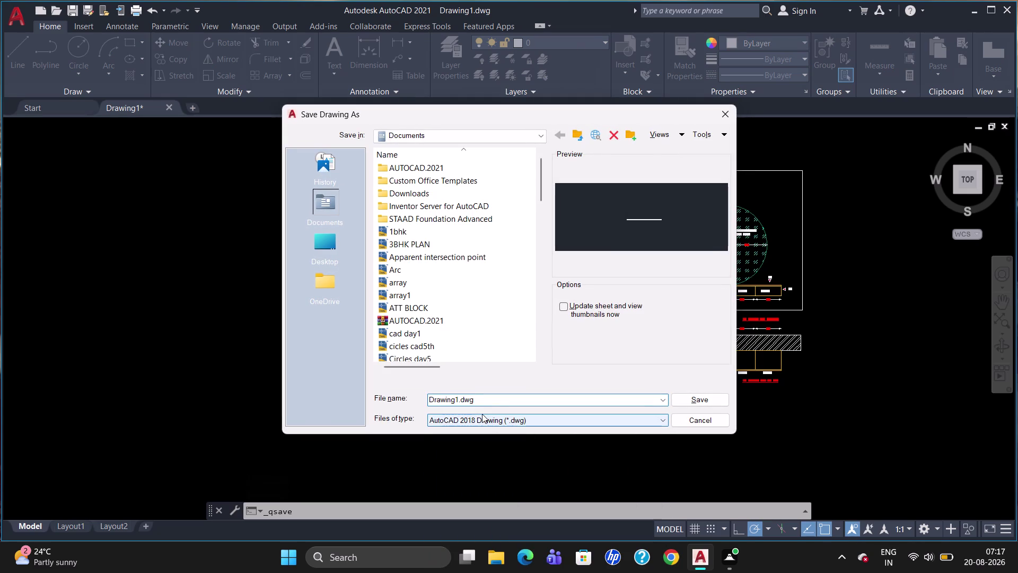
key(Right)
key(Right)
key(Right)
key(Right)
key(Right)
key(Right)
key(Right)
key(Right)
key(BackSpace)
key(BackSpace)
key(BackSpace)
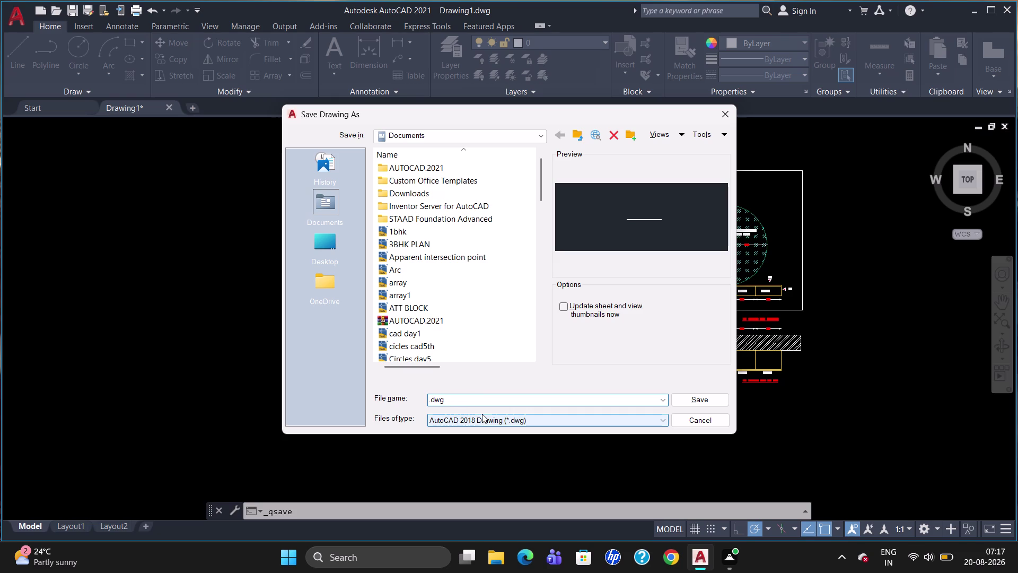
text(MBR)
key(space)
key(m)
key(BackSpace)
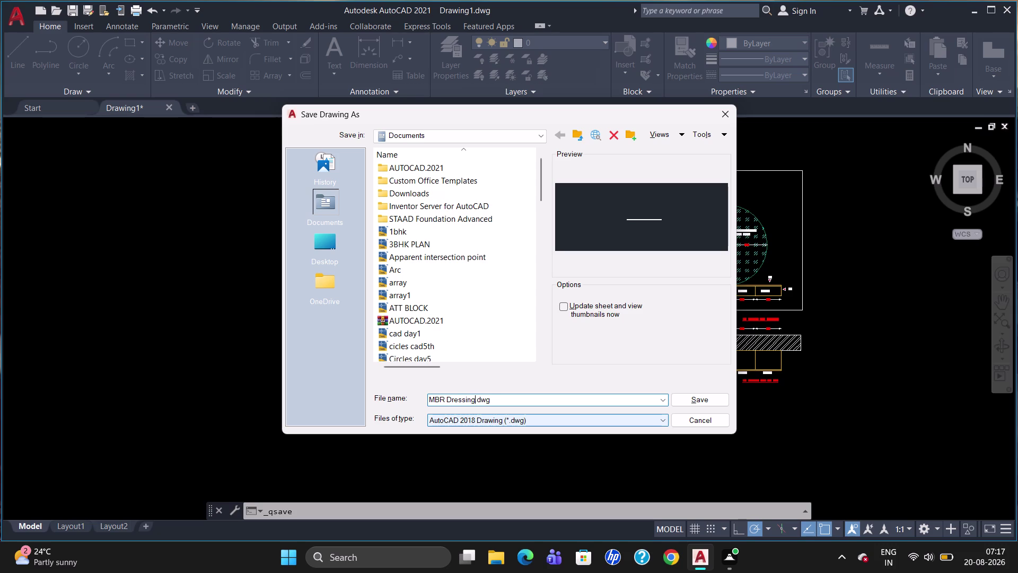
key(i)
key(BackSpace)
text(leva)
text(tion)
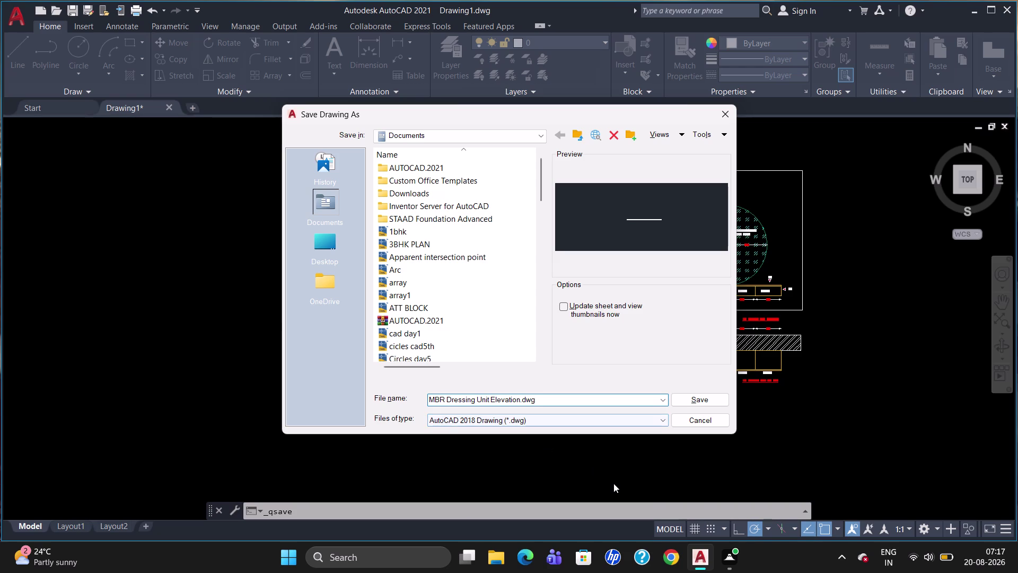
click(708, 394)
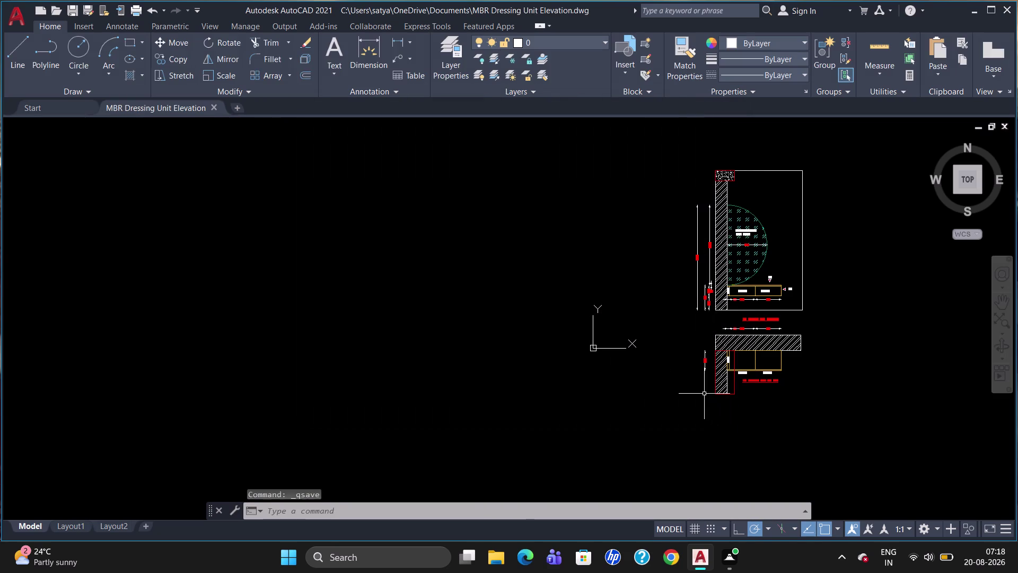
Start a plot with DWG To PDF.pc3 as the printer/plotter.
key(ctrl+p)
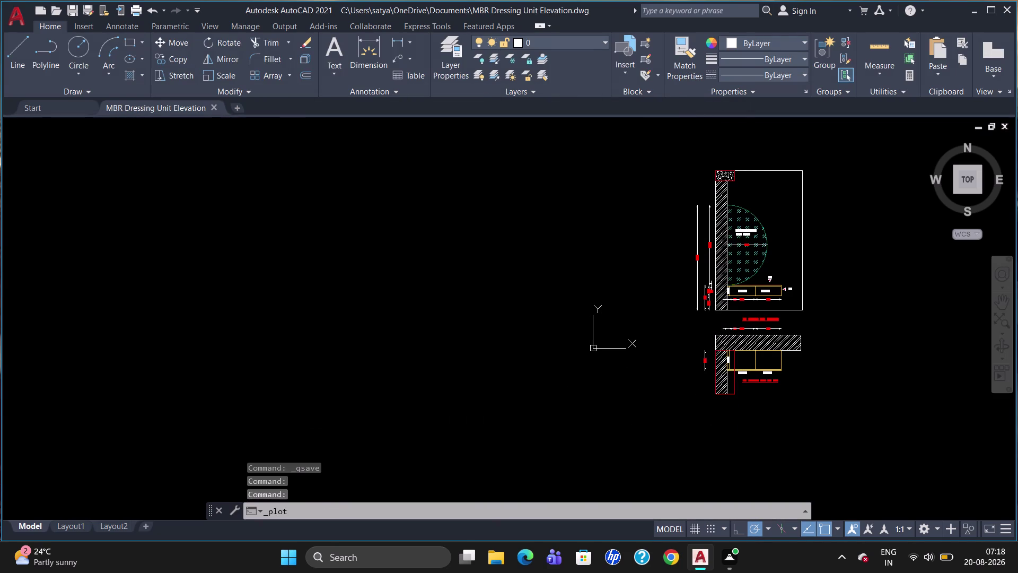
click(490, 178)
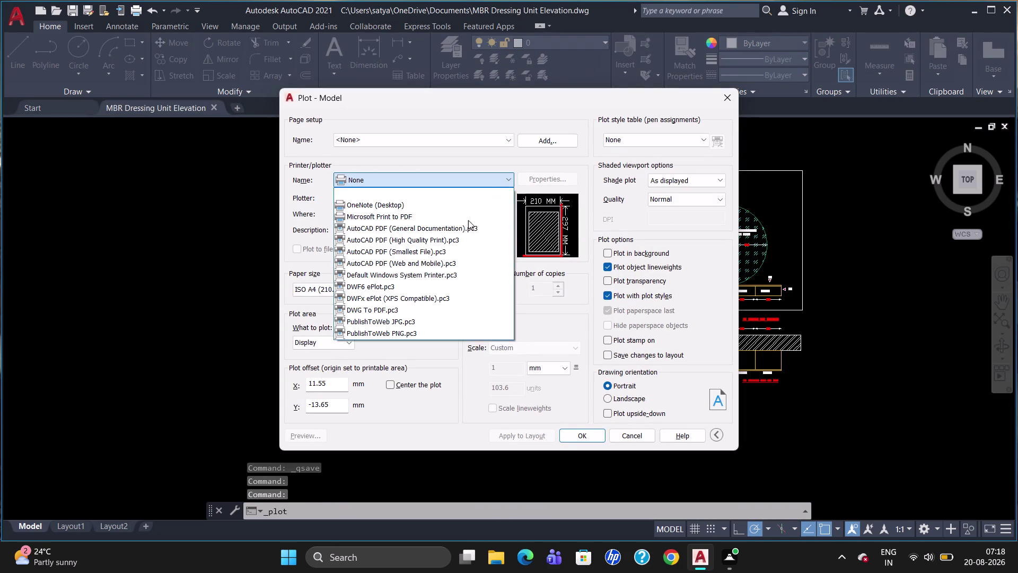
click(453, 310)
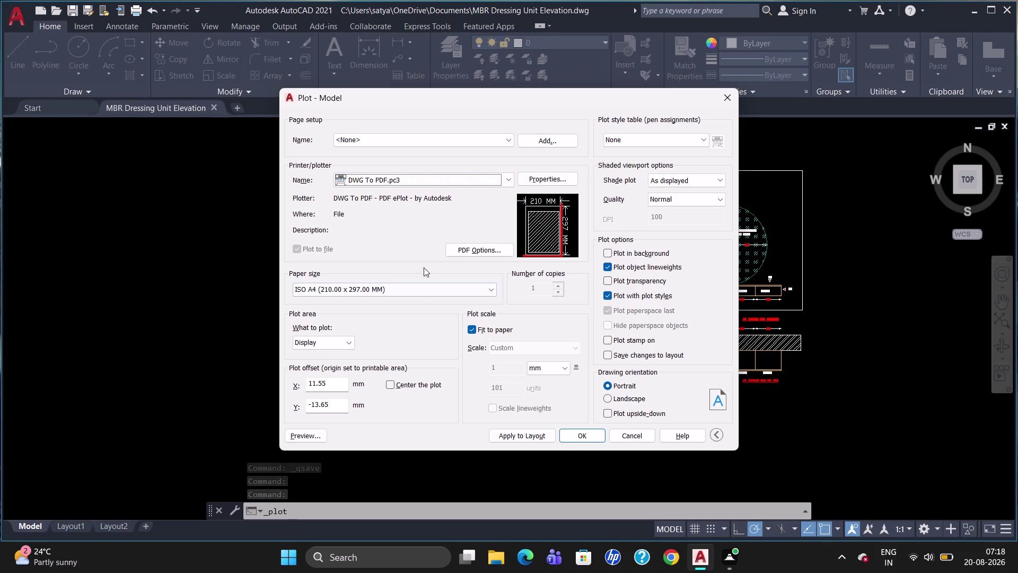